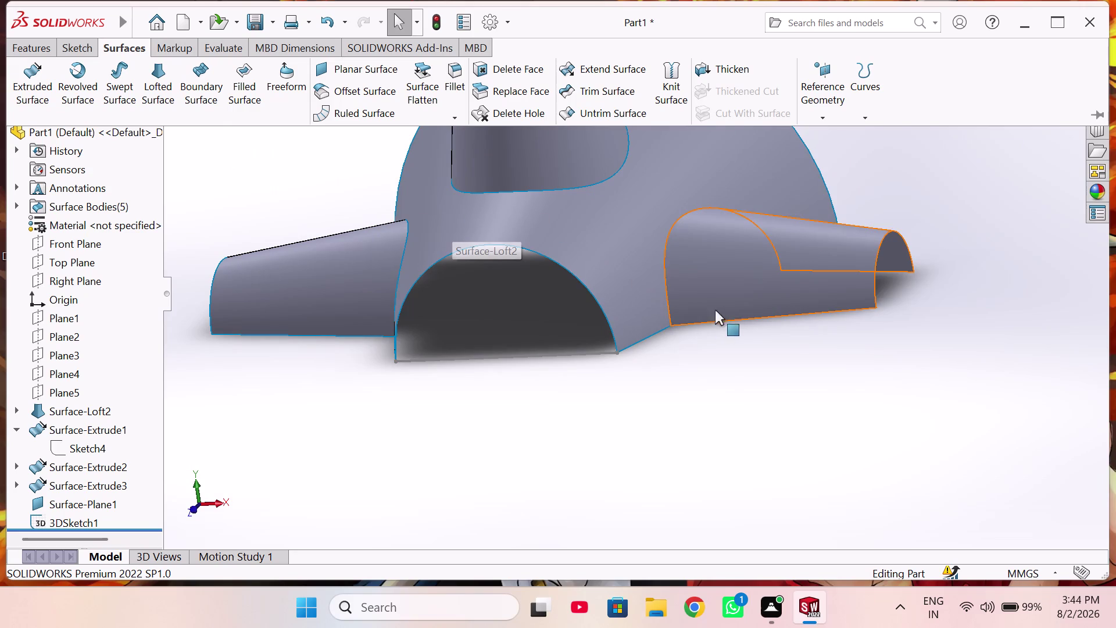
Edit the existing 3D sketch and delete the line across the arch bottom.
click(564, 410)
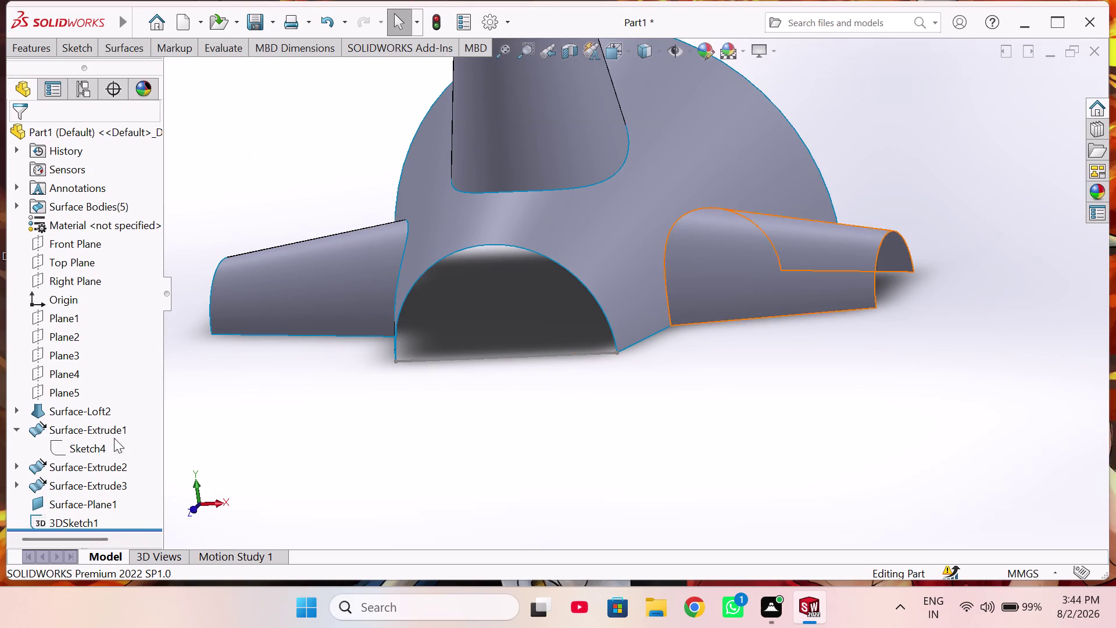
scroll(down, 3)
scroll(up, 3)
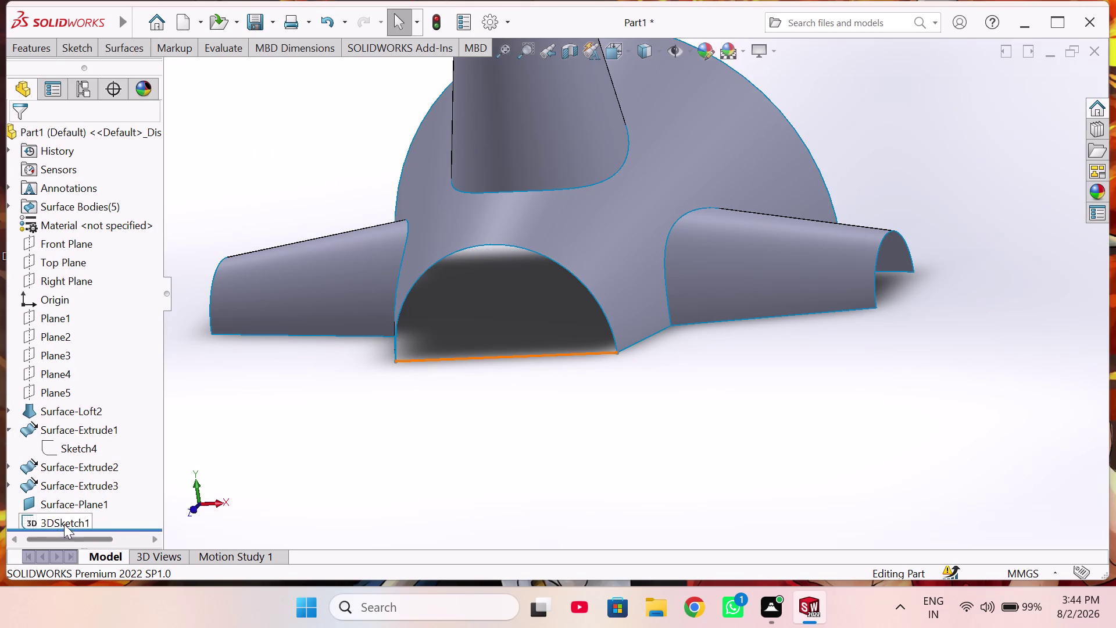
click(50, 517)
click(67, 476)
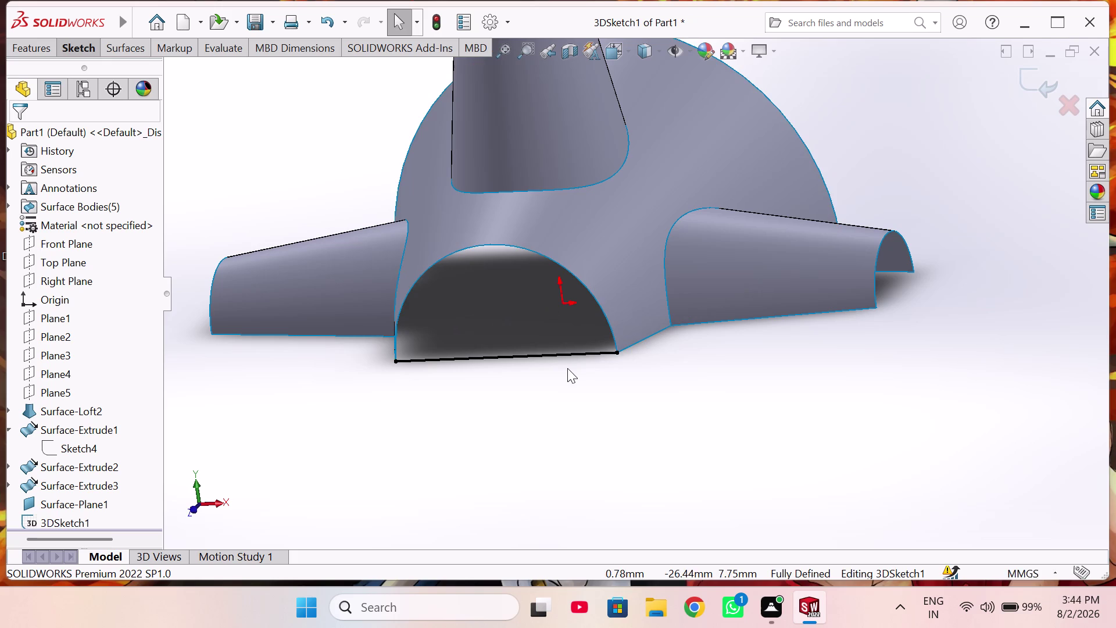
right_click(584, 356)
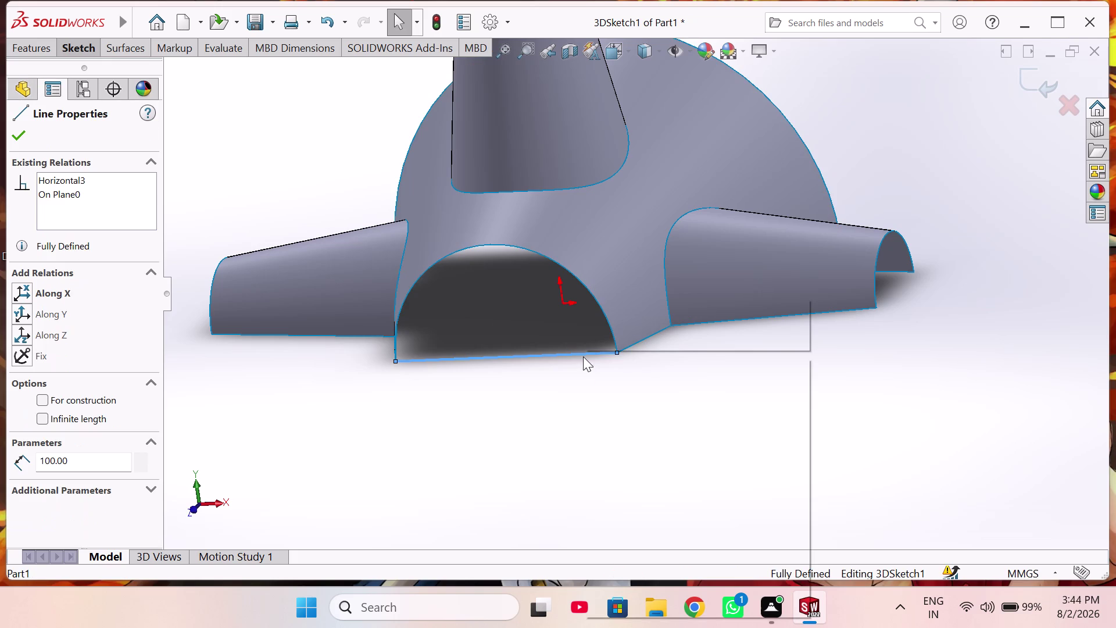
click(598, 539)
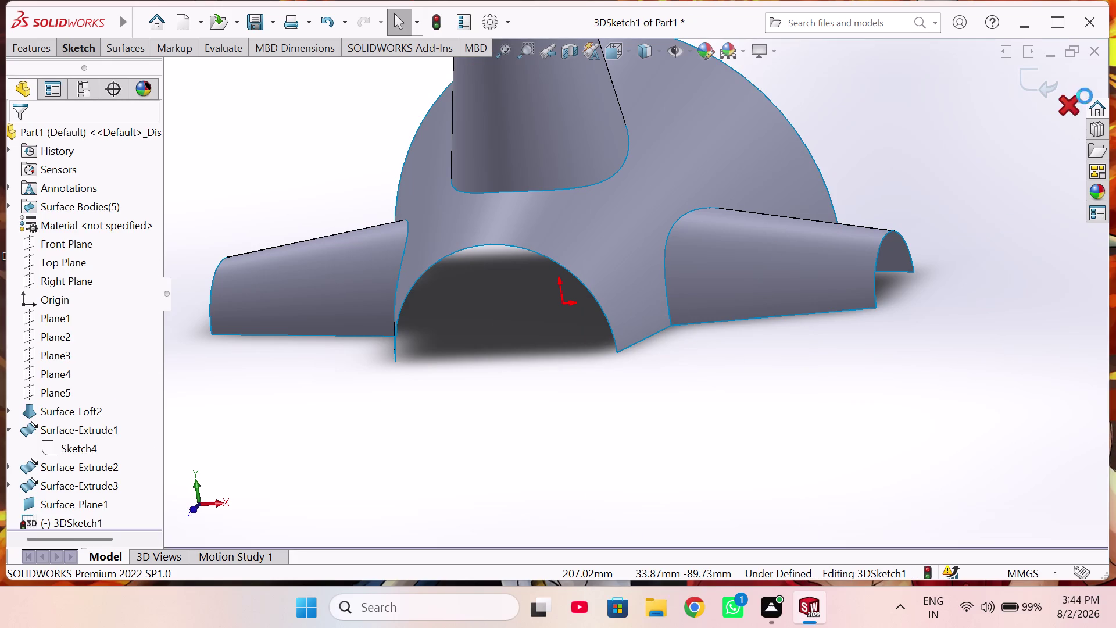
Exit the 3D sketch, leaving five surface bodies in the part.
click(72, 53)
click(39, 119)
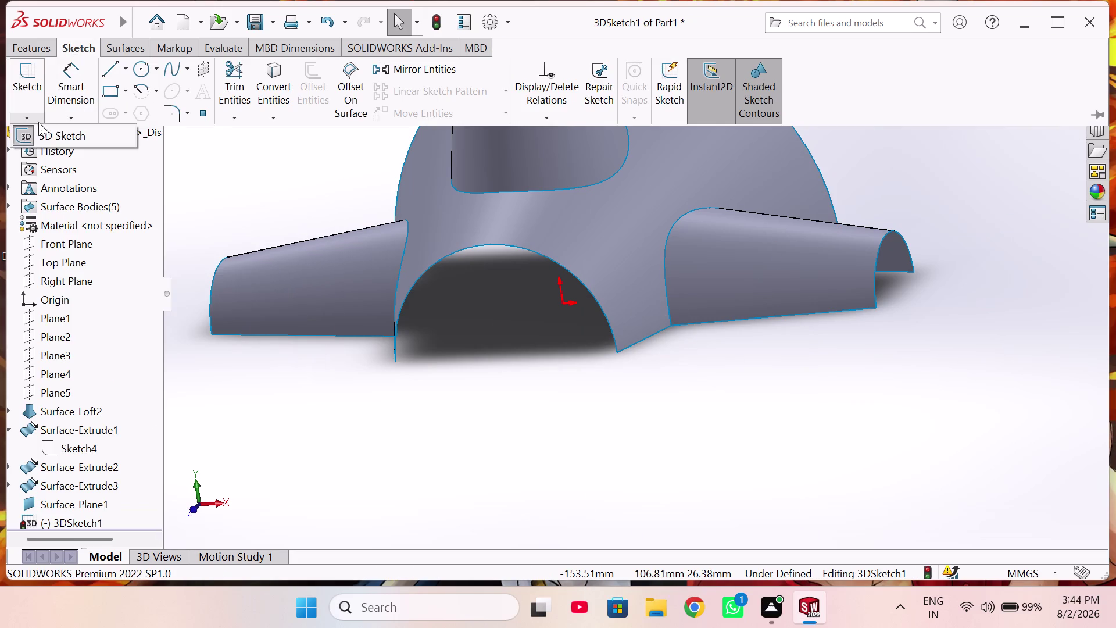
click(42, 134)
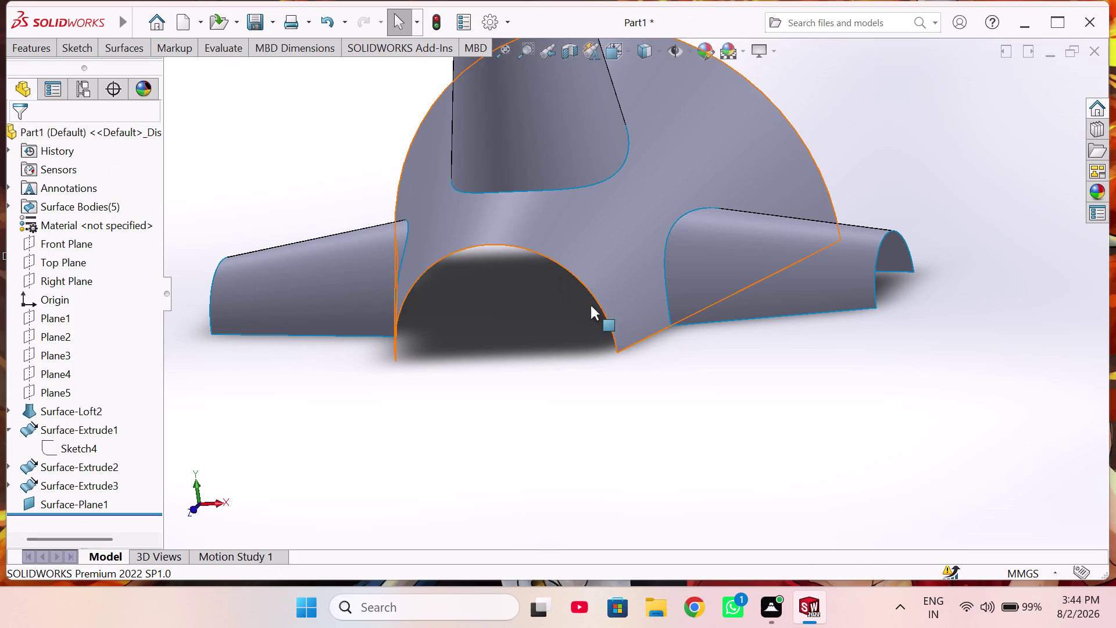
scroll(up, 3)
scroll(down, 3)
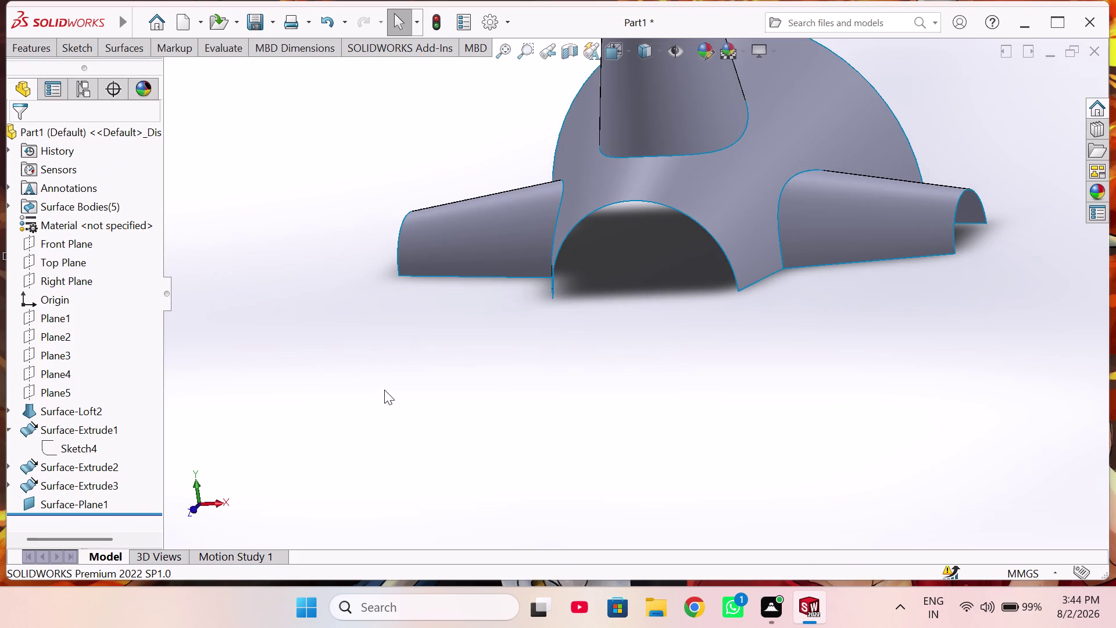
scroll(down, 3)
Start a sketch on Plane2, turning the view toward the arch opening.
click(624, 317)
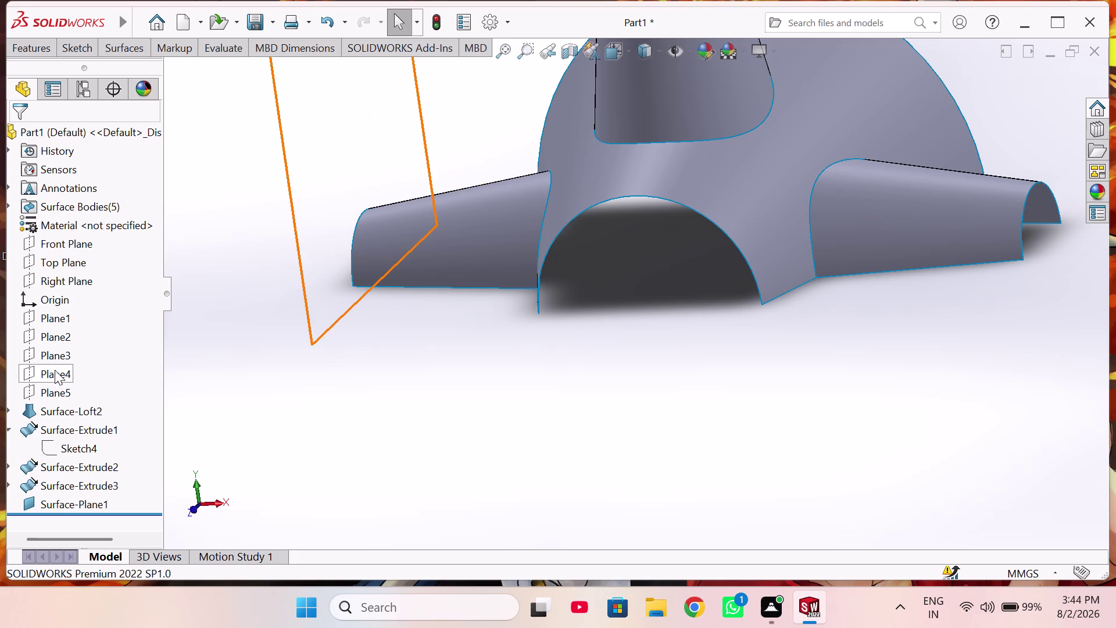
click(56, 334)
click(68, 313)
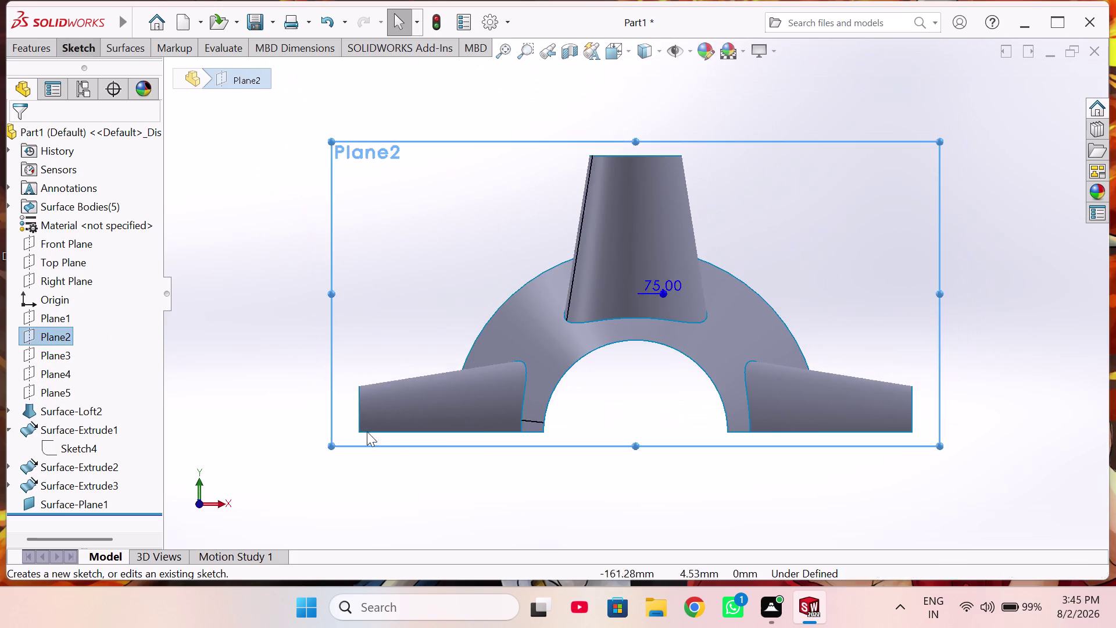
scroll(down, 3)
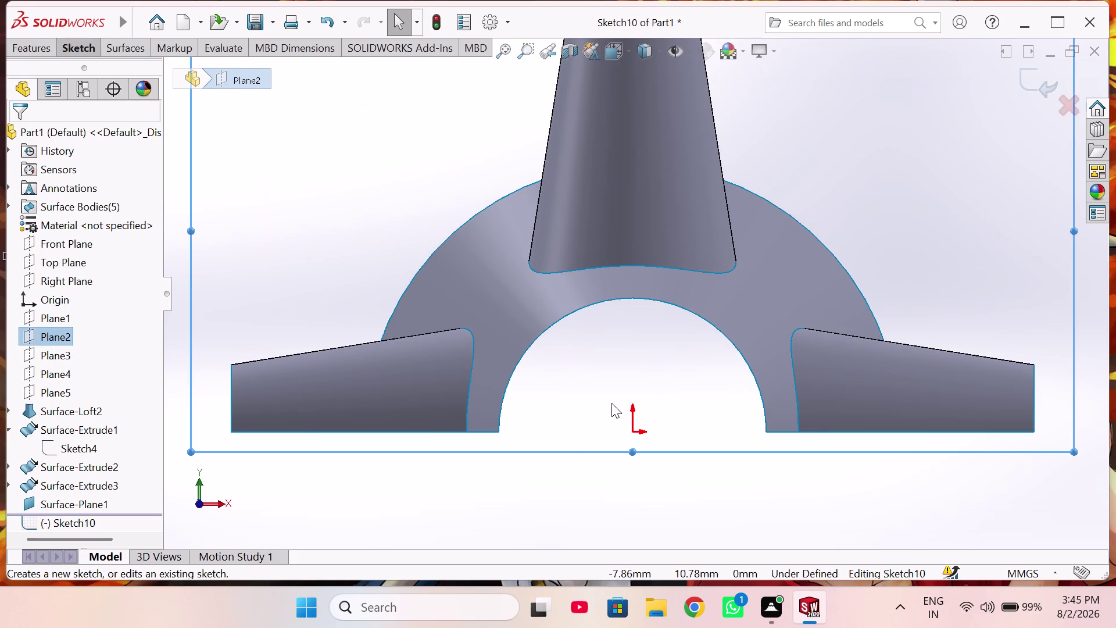
middle_drag(610, 403, 585, 409)
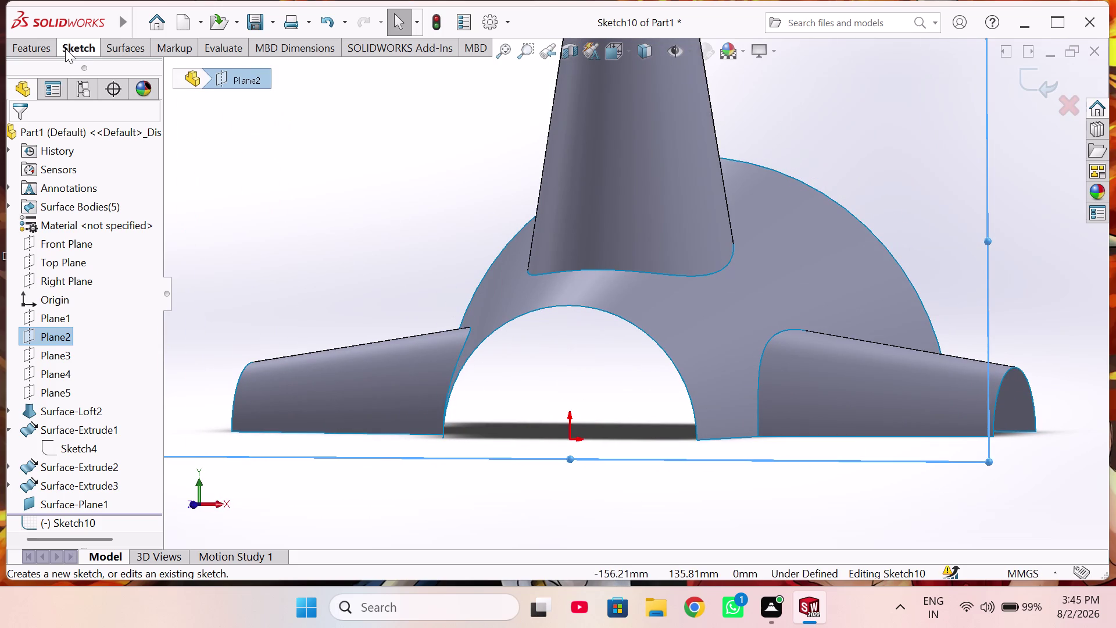
Draw a horizontal 100 mm line from the left arch foot to the right one.
click(65, 48)
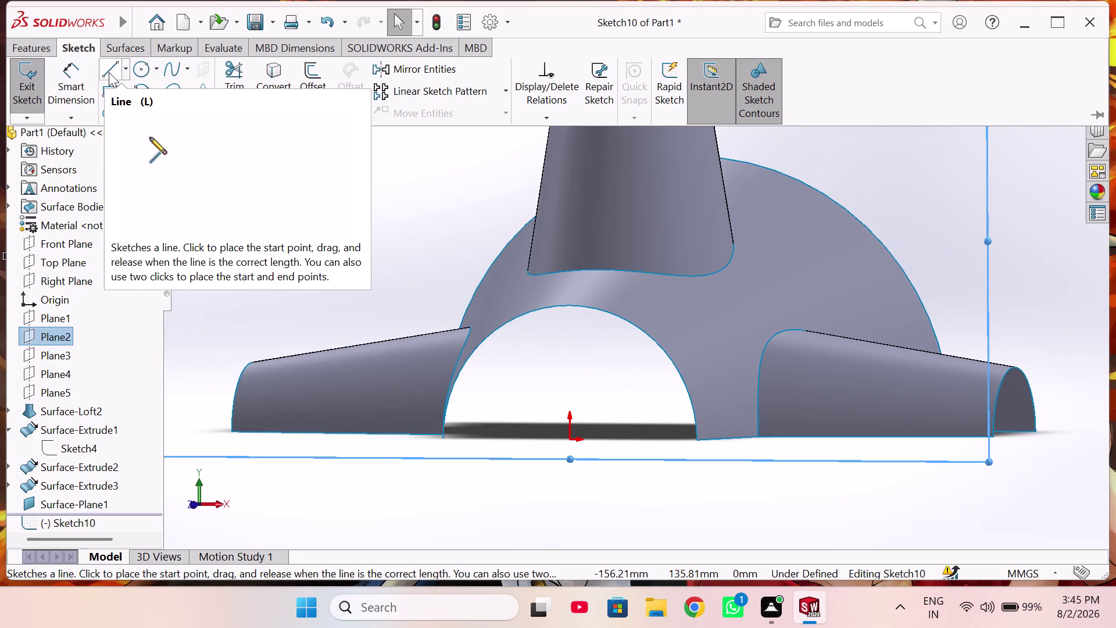
click(109, 72)
scroll(down, 3)
scroll(down, 3)
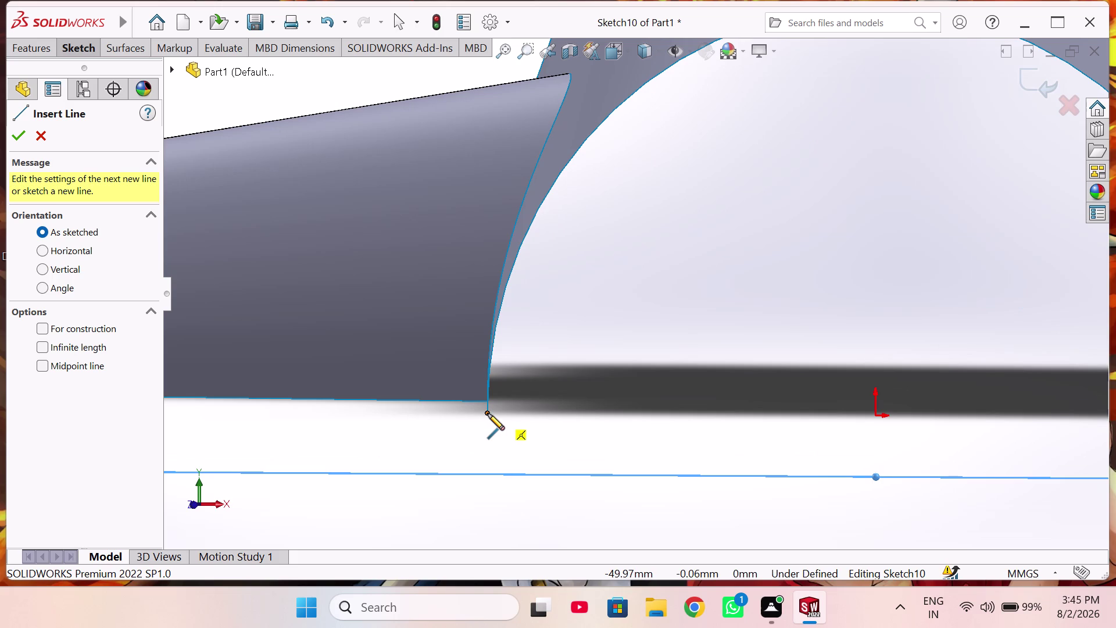
click(488, 414)
scroll(up, 3)
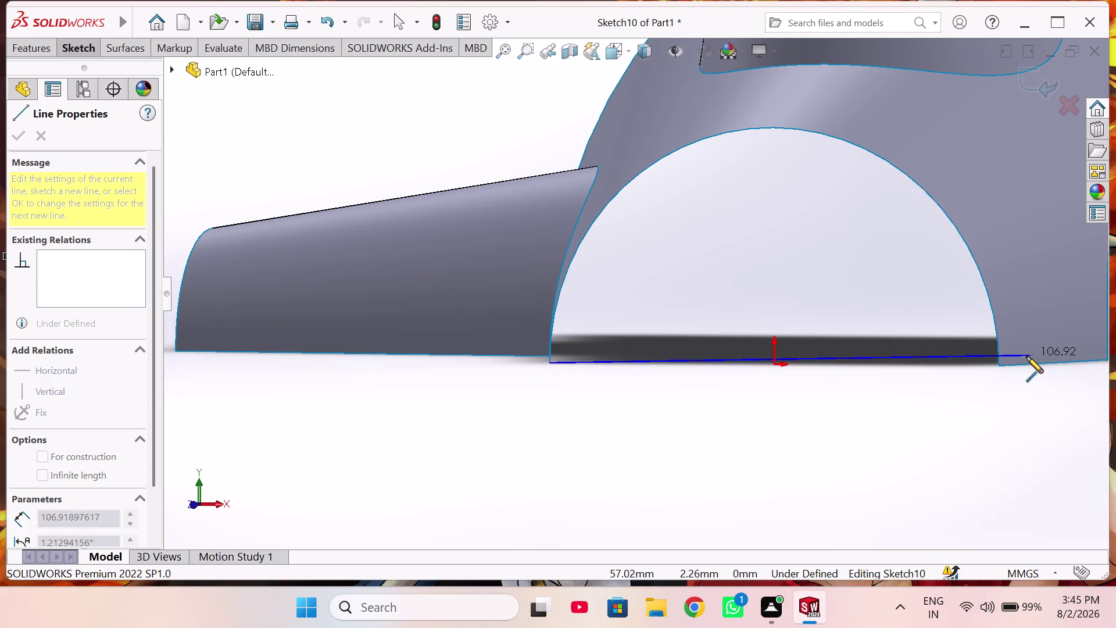
scroll(down, 3)
scroll(down, 3)
scroll(down, 3)
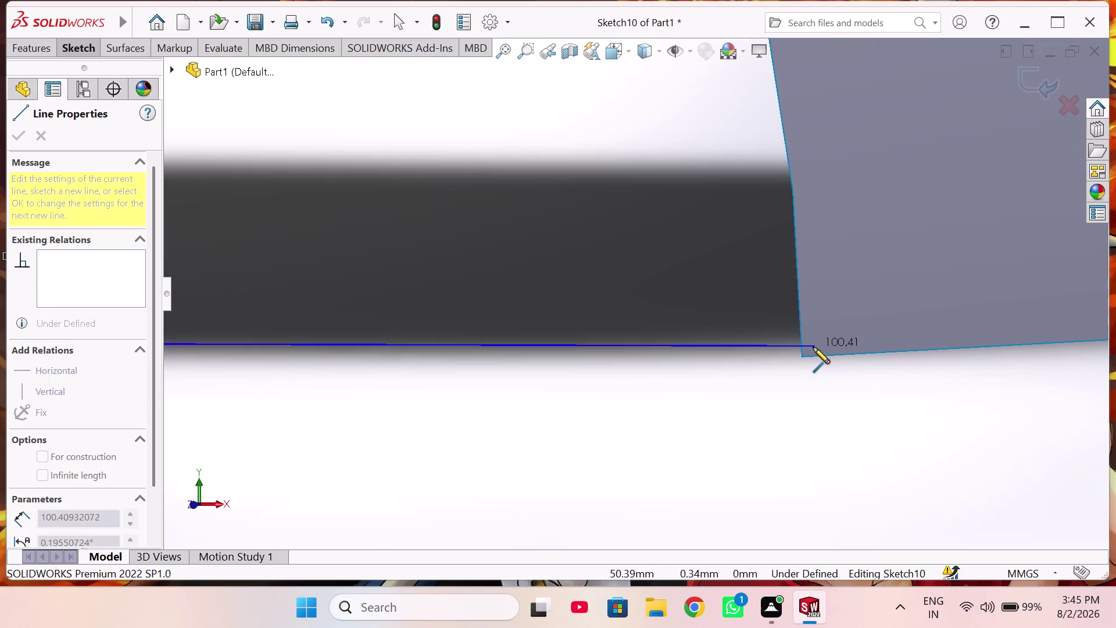
scroll(down, 3)
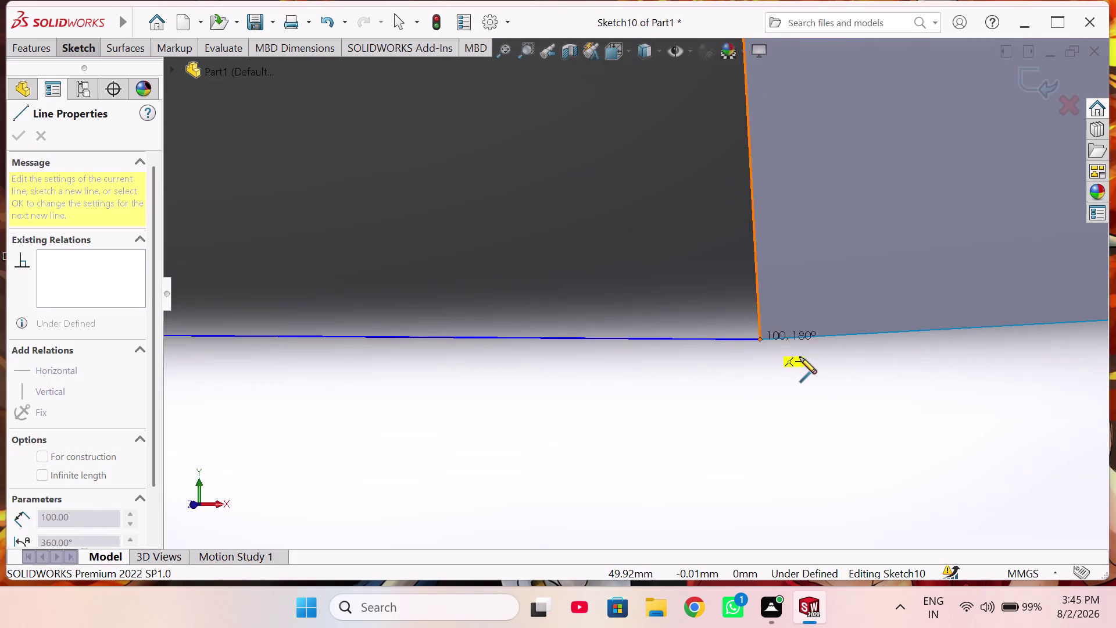
click(761, 340)
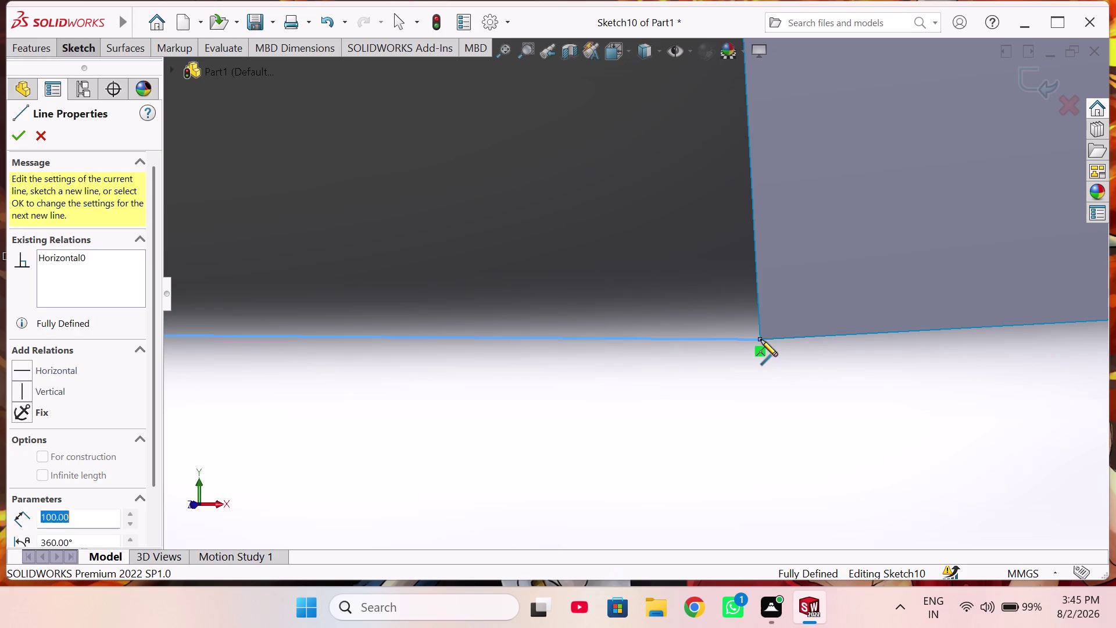
right_click(743, 389)
click(761, 400)
Exit Sketch10, keeping the fully defined 100 mm line.
scroll(up, 3)
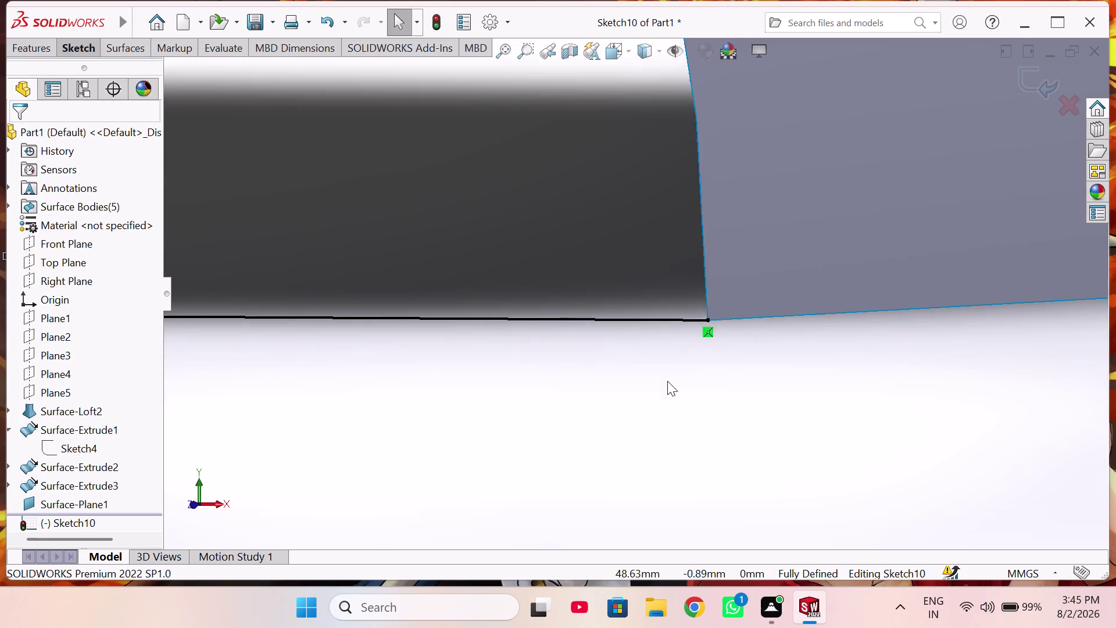
scroll(up, 3)
scroll(down, 3)
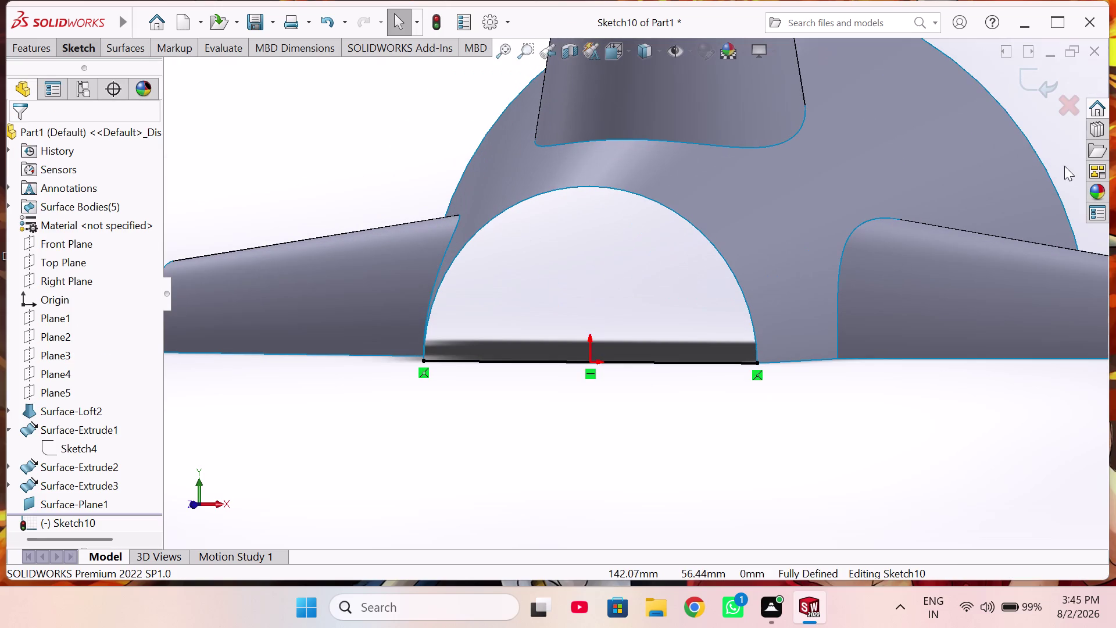
click(1033, 82)
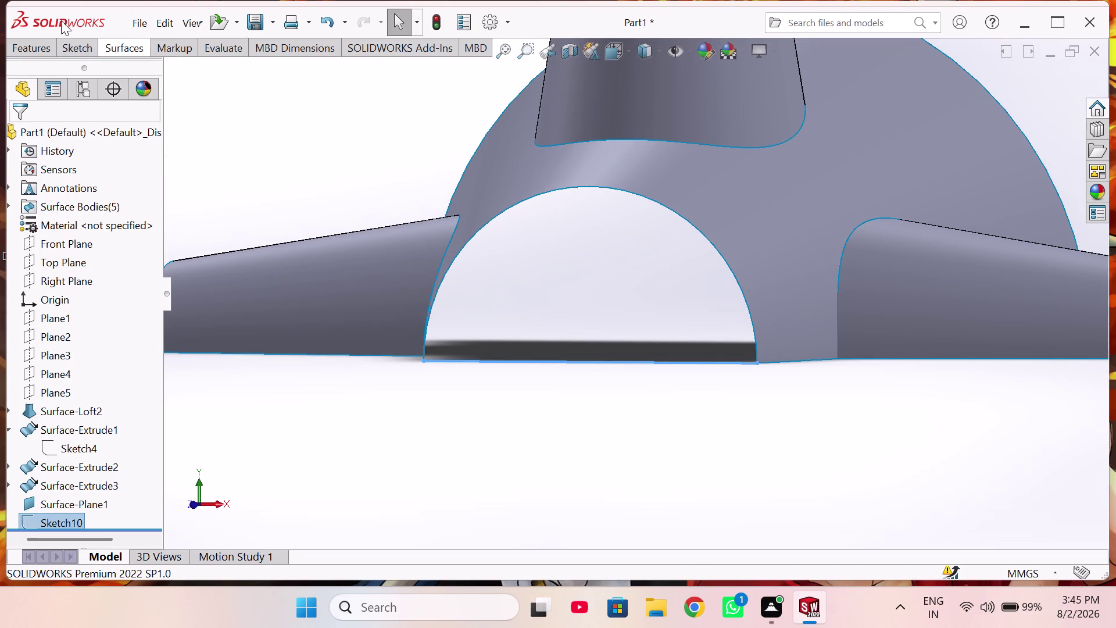
click(104, 45)
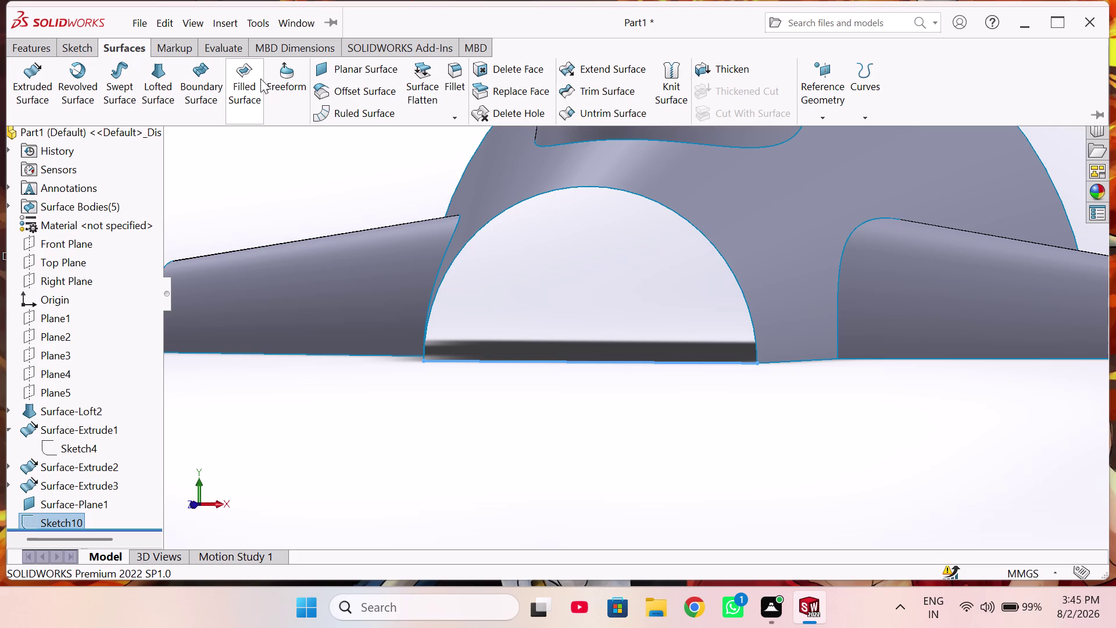
click(373, 74)
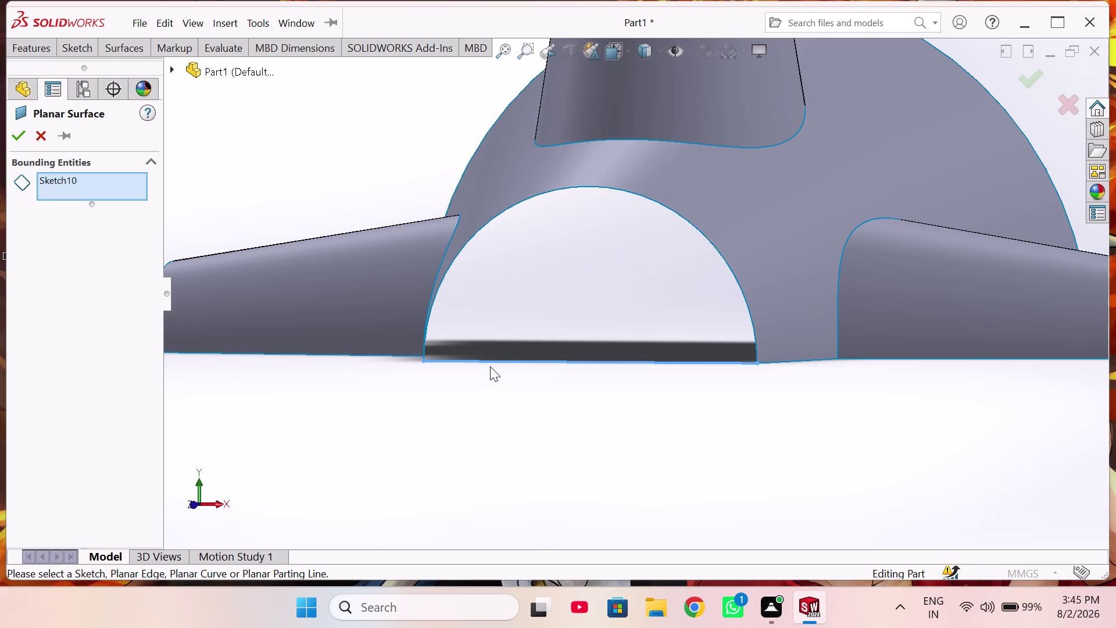
click(434, 300)
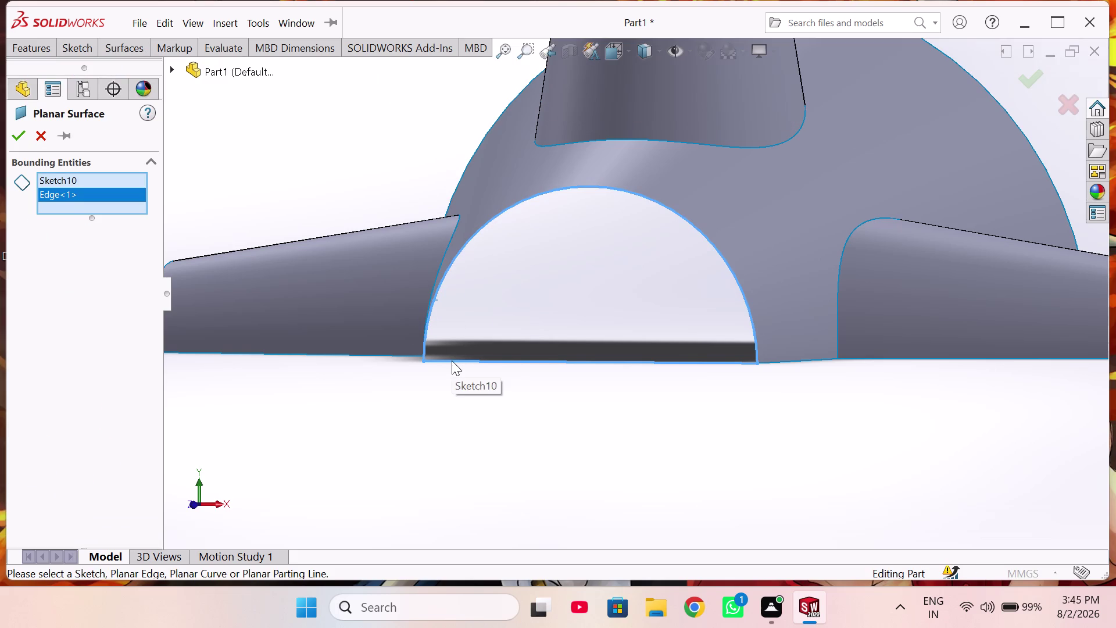
scroll(up, 3)
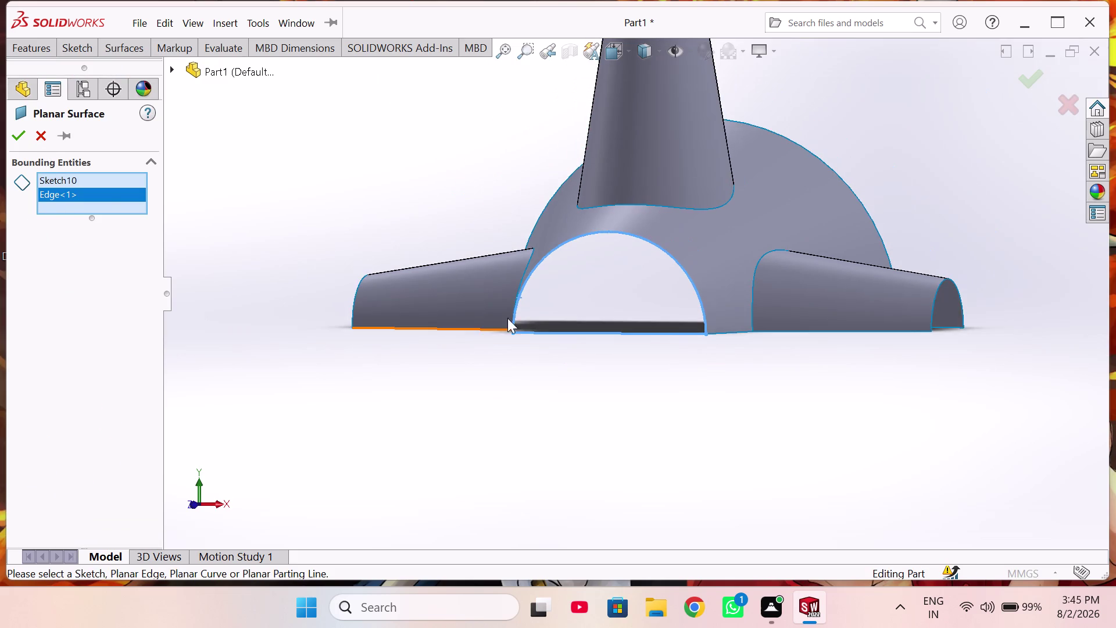
middle_drag(526, 317, 527, 355)
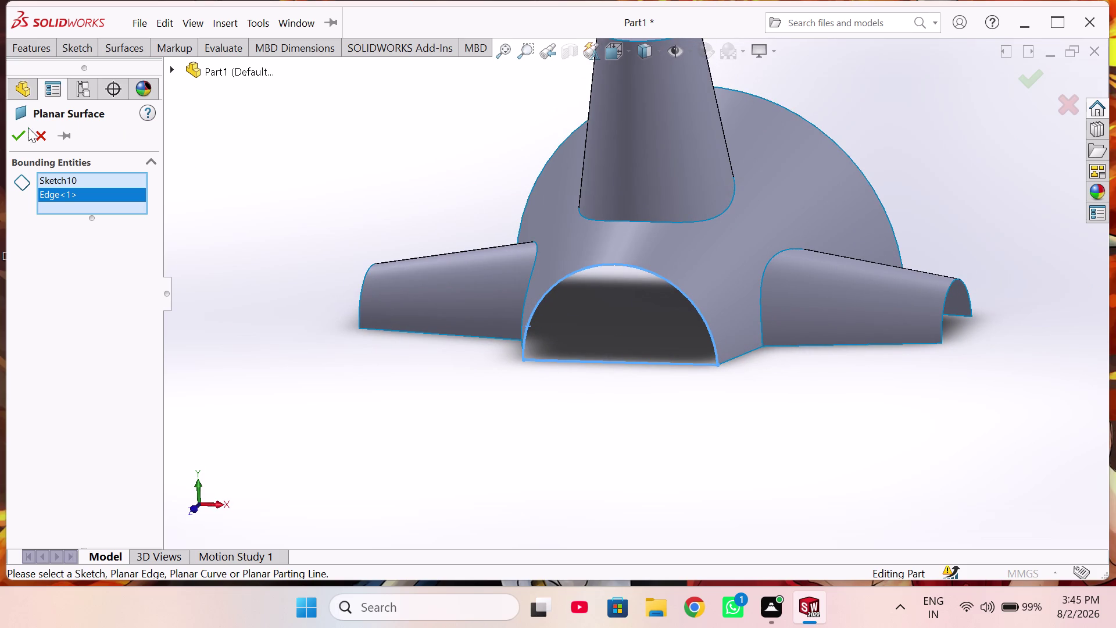
click(22, 132)
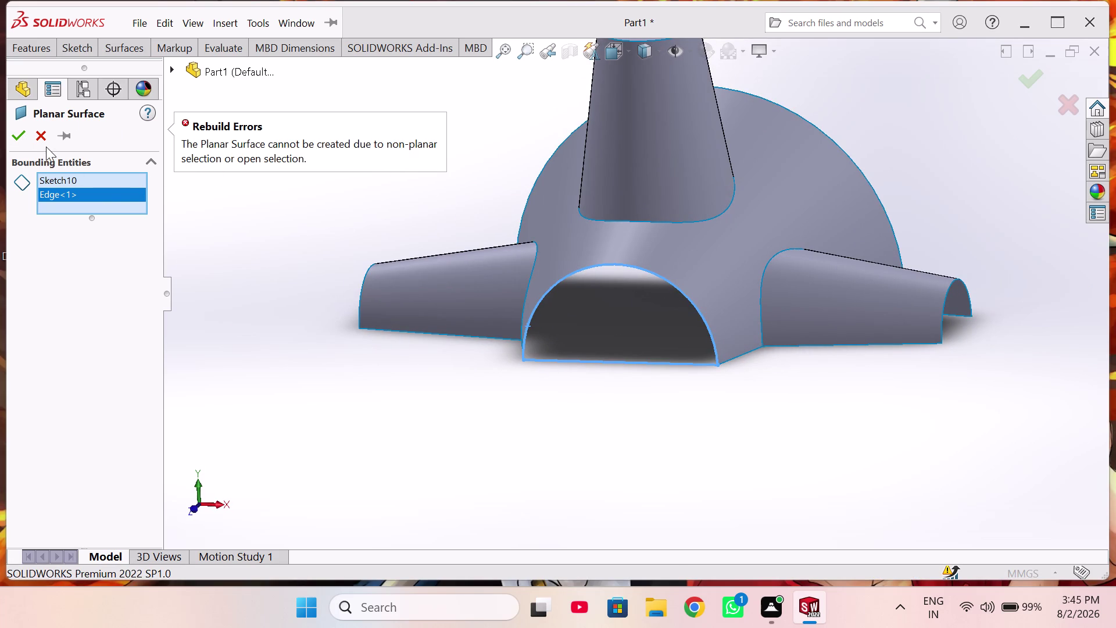
click(34, 130)
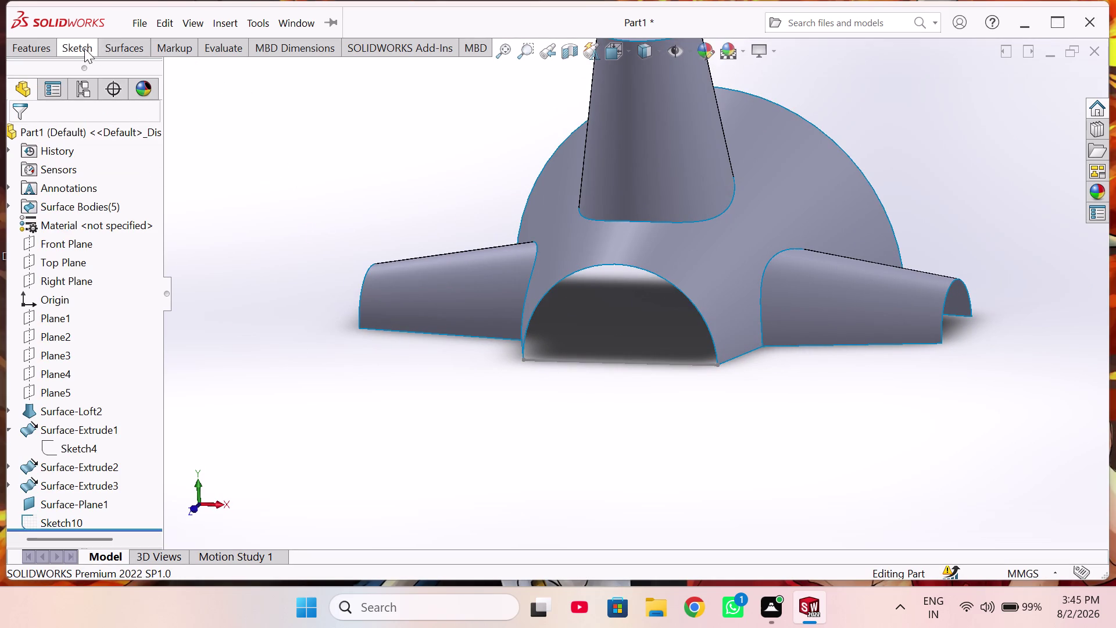
click(116, 54)
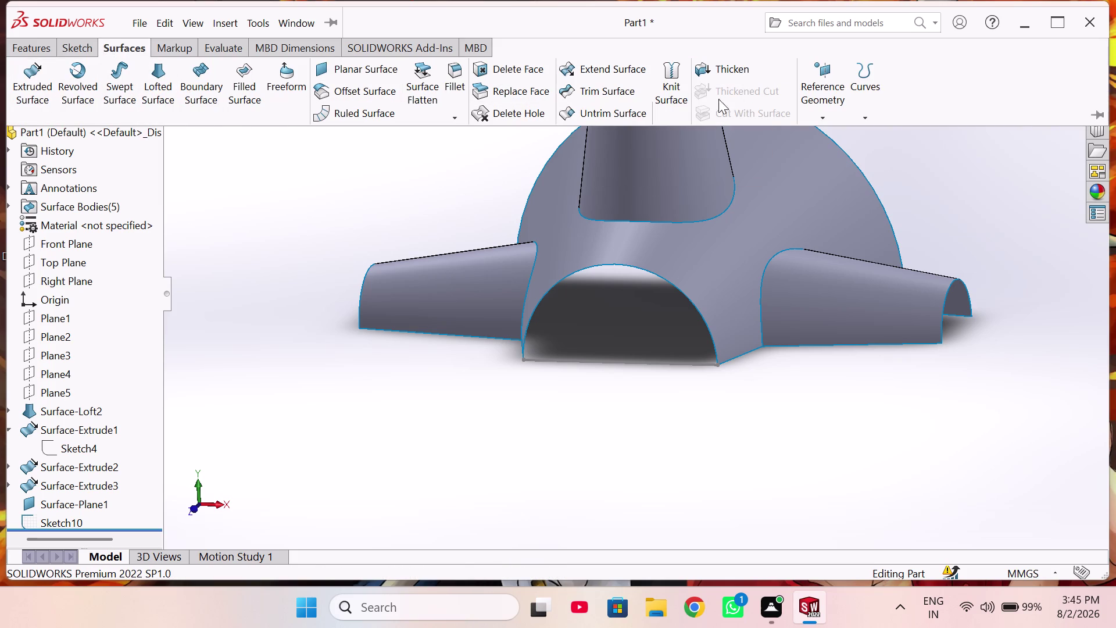
click(670, 99)
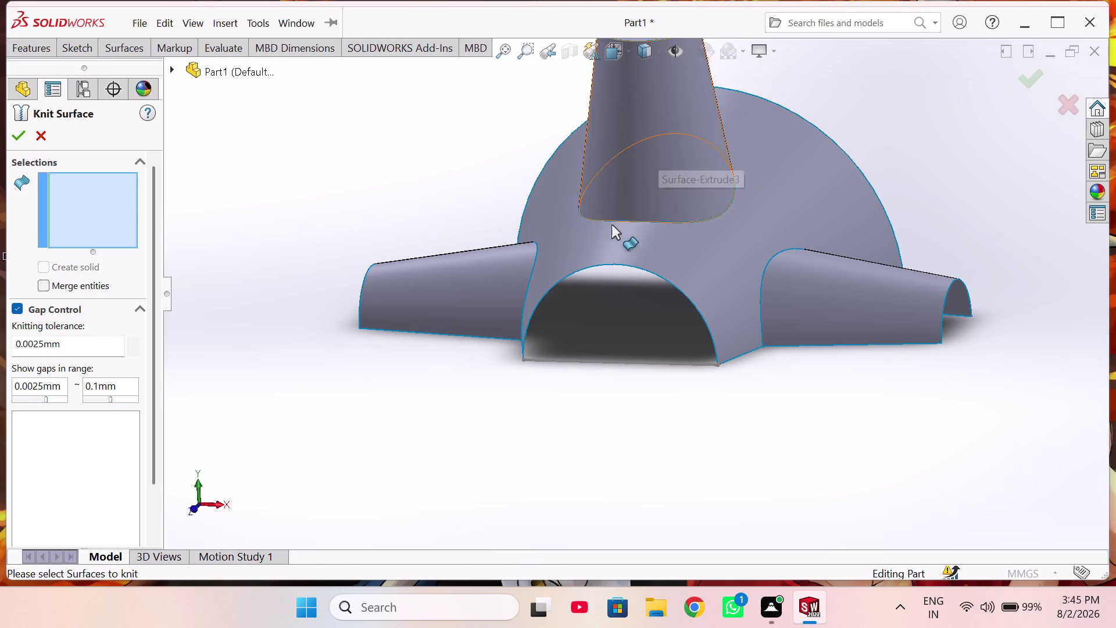
Pick Surface-Loft2 for knitting, then cancel the Knit Surface without adding a feature.
click(531, 313)
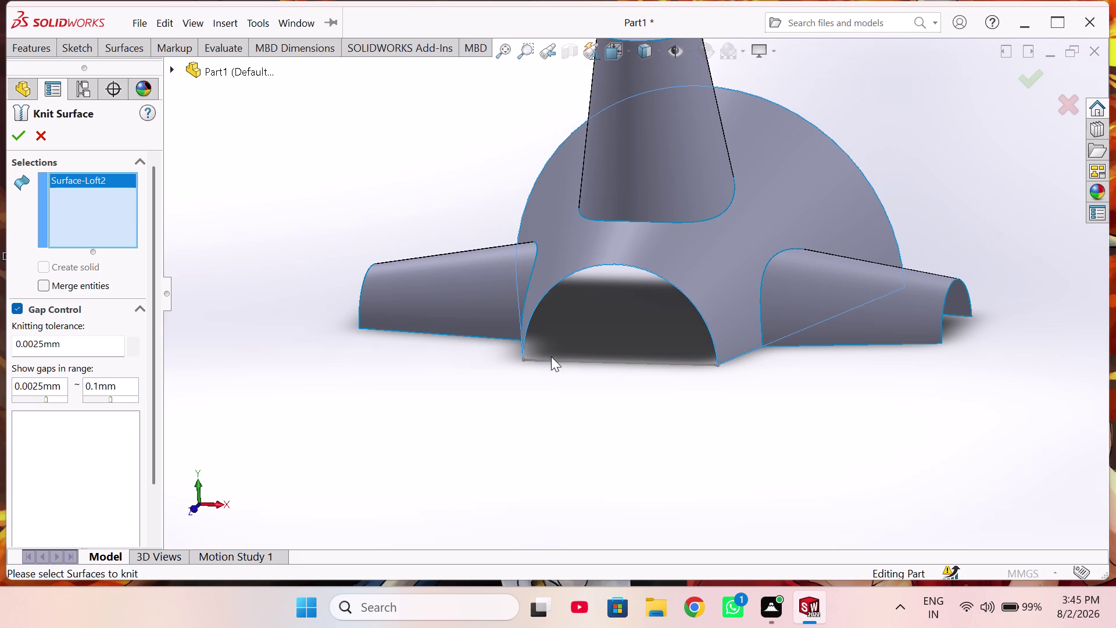
click(552, 358)
scroll(down, 3)
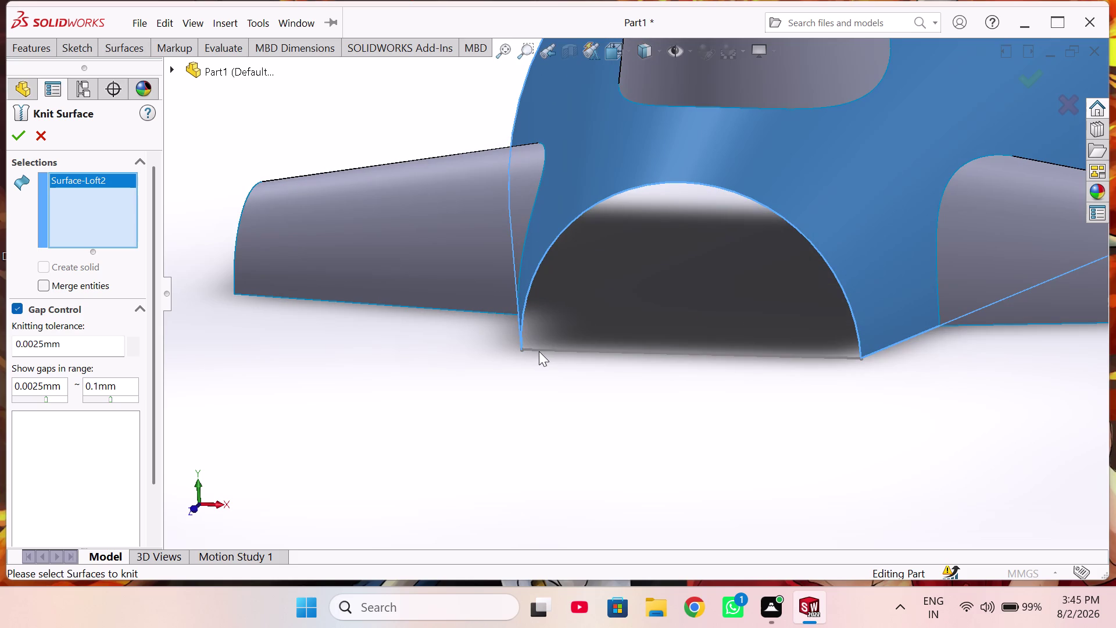
click(539, 351)
click(86, 284)
click(544, 344)
triple_click(532, 351)
click(1074, 107)
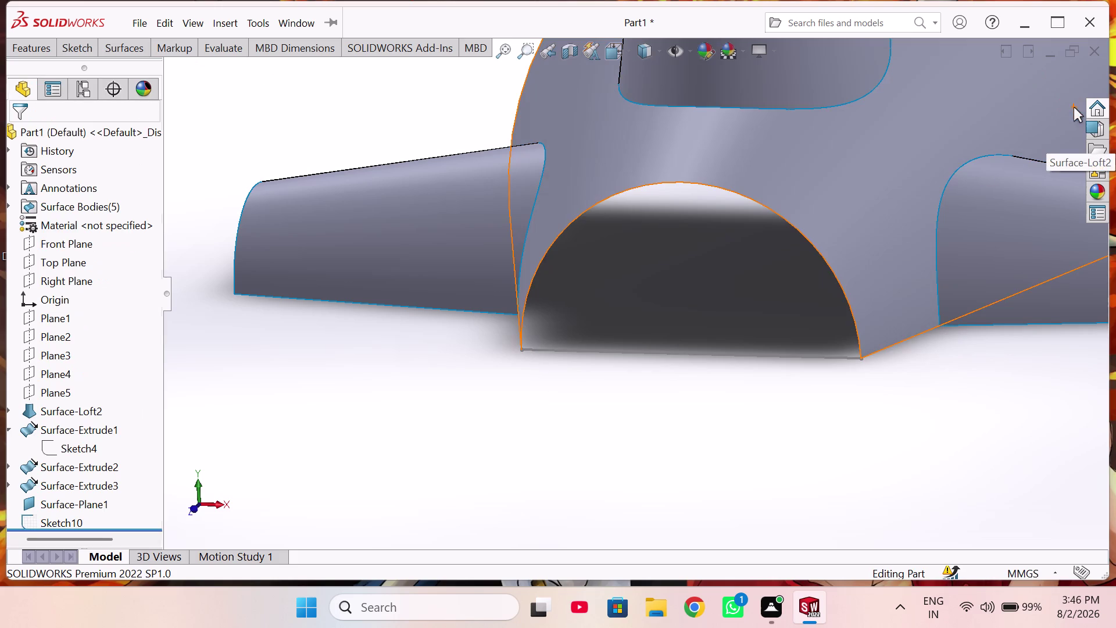
click(110, 43)
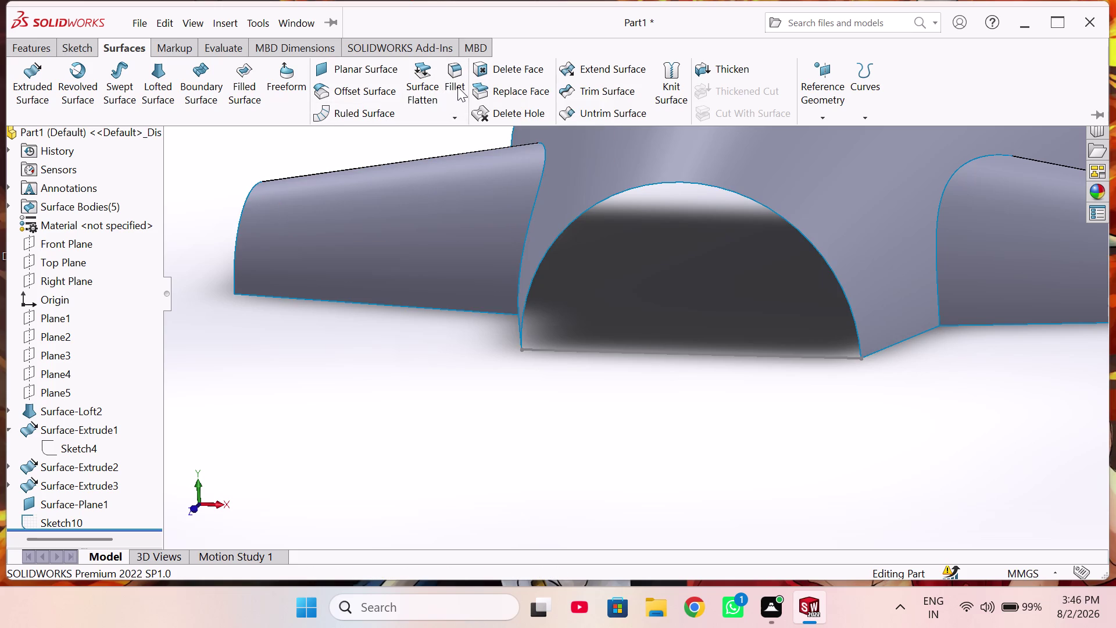
click(375, 68)
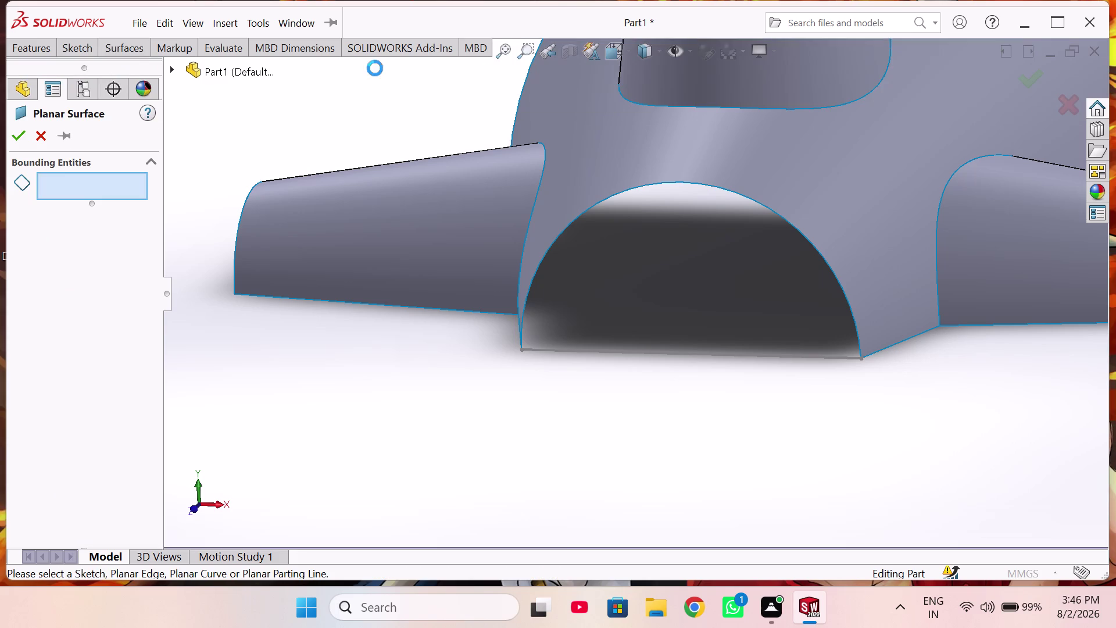
Bound a planar surface by the arch bottom edge and Sketch10; it fails.
click(524, 323)
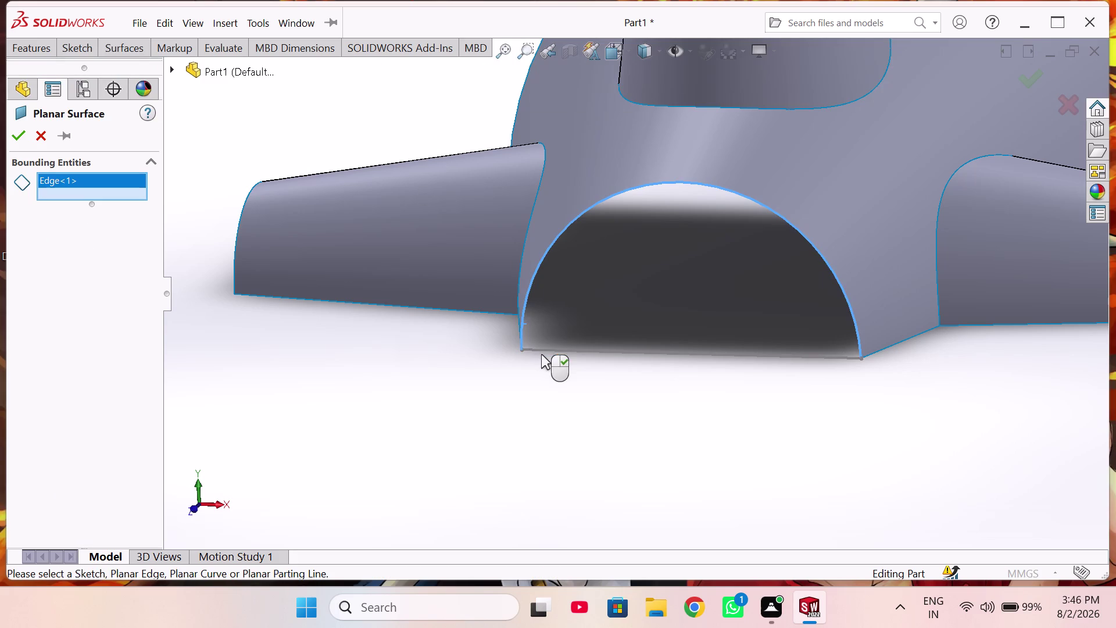
click(541, 351)
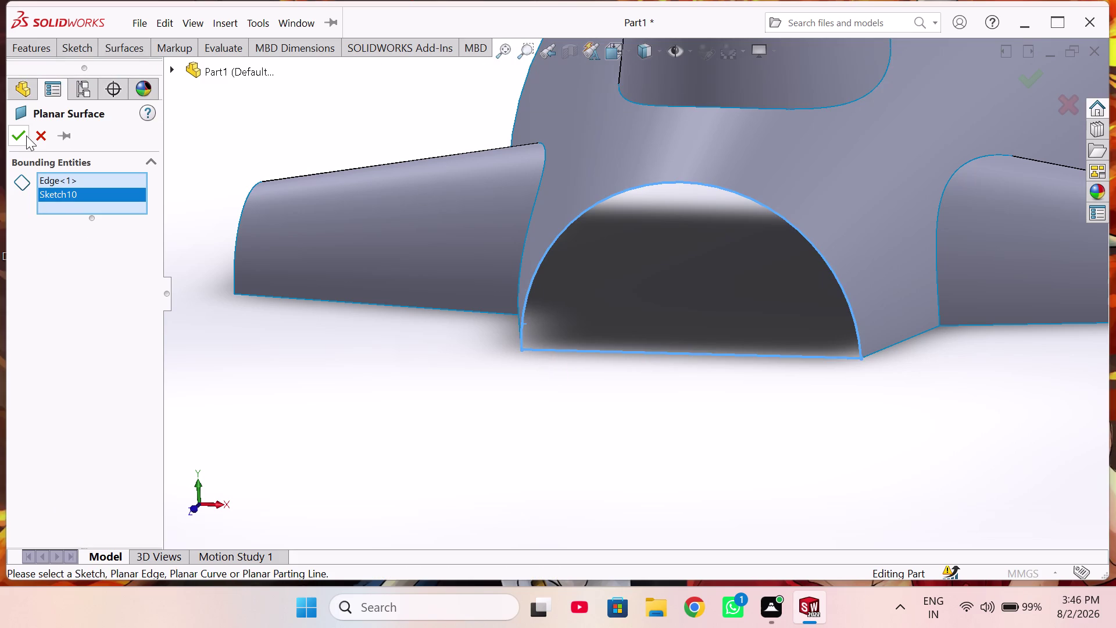
click(24, 136)
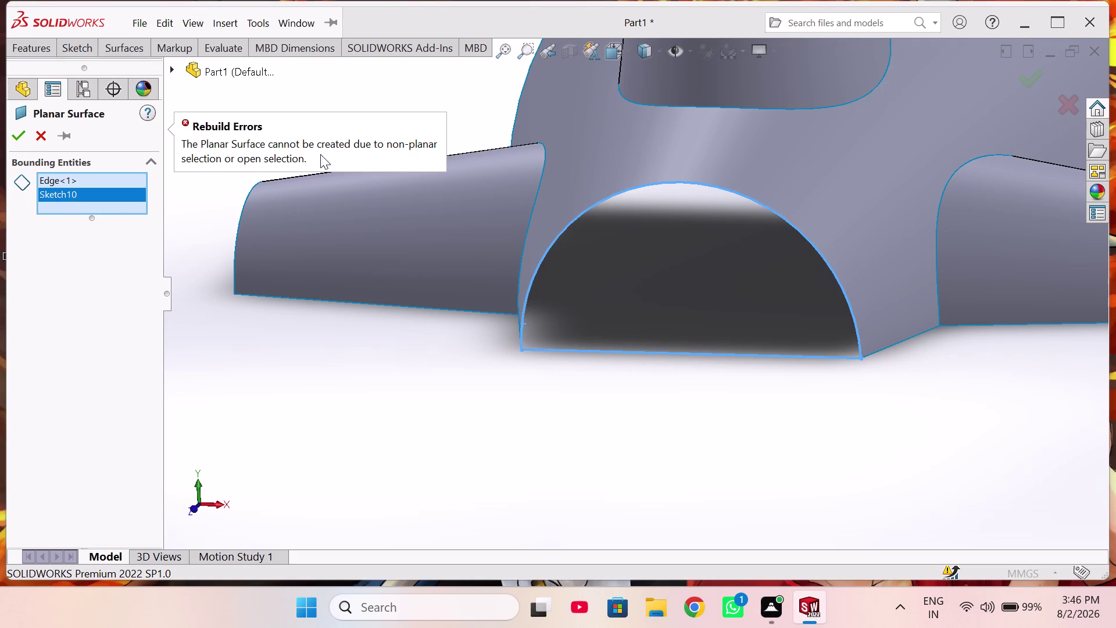
Remove and re-add Sketch10 as a boundary and retry; the non-planar error repeats.
right_click(115, 194)
click(156, 223)
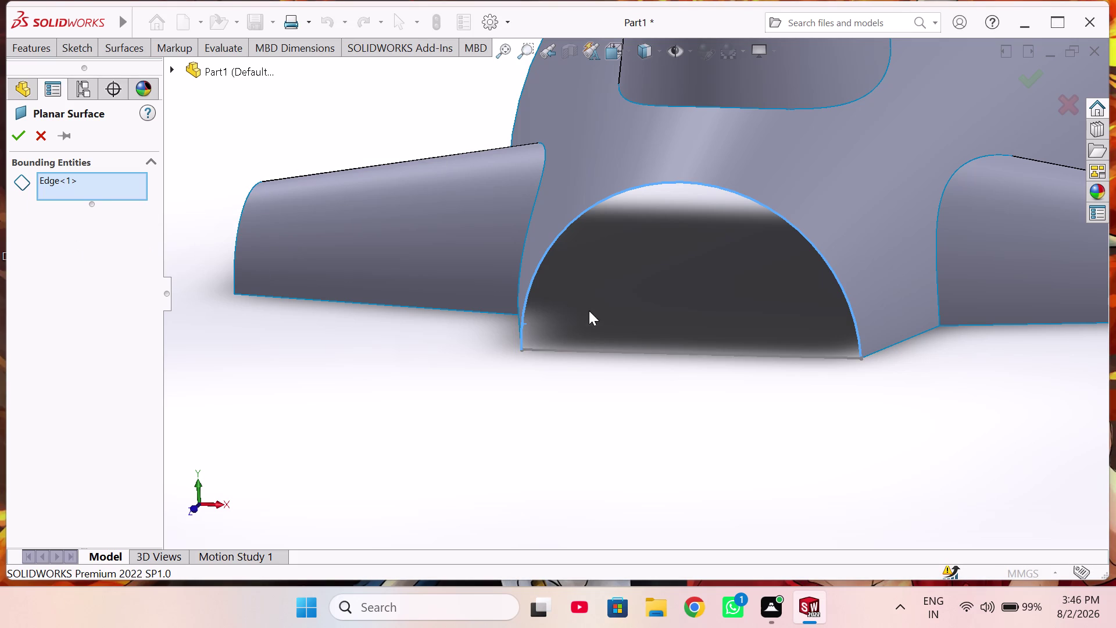
click(549, 350)
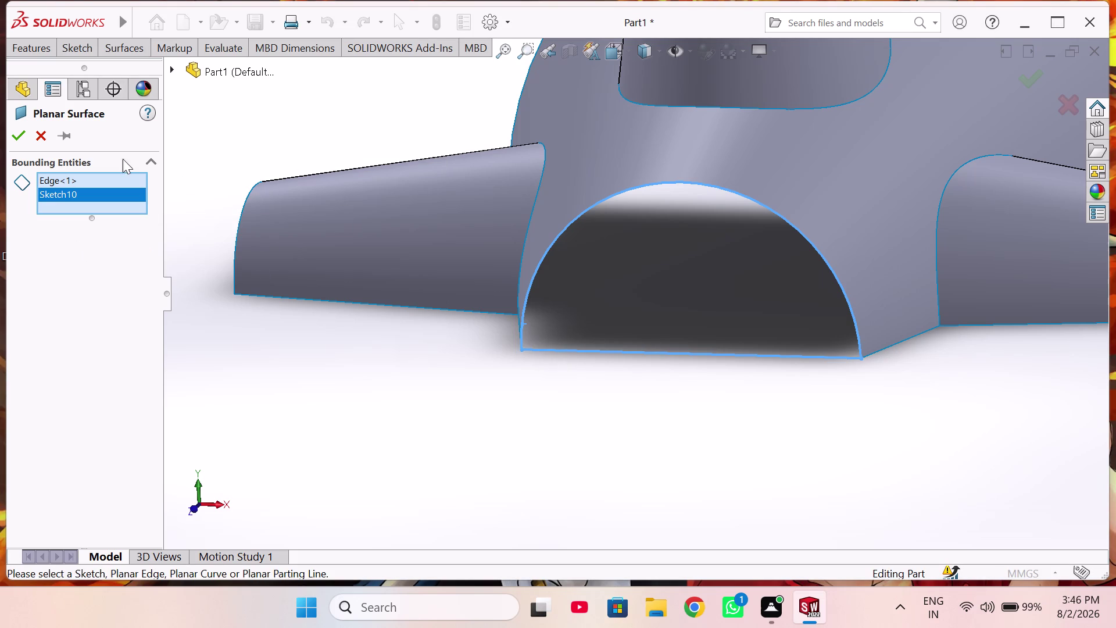
click(14, 136)
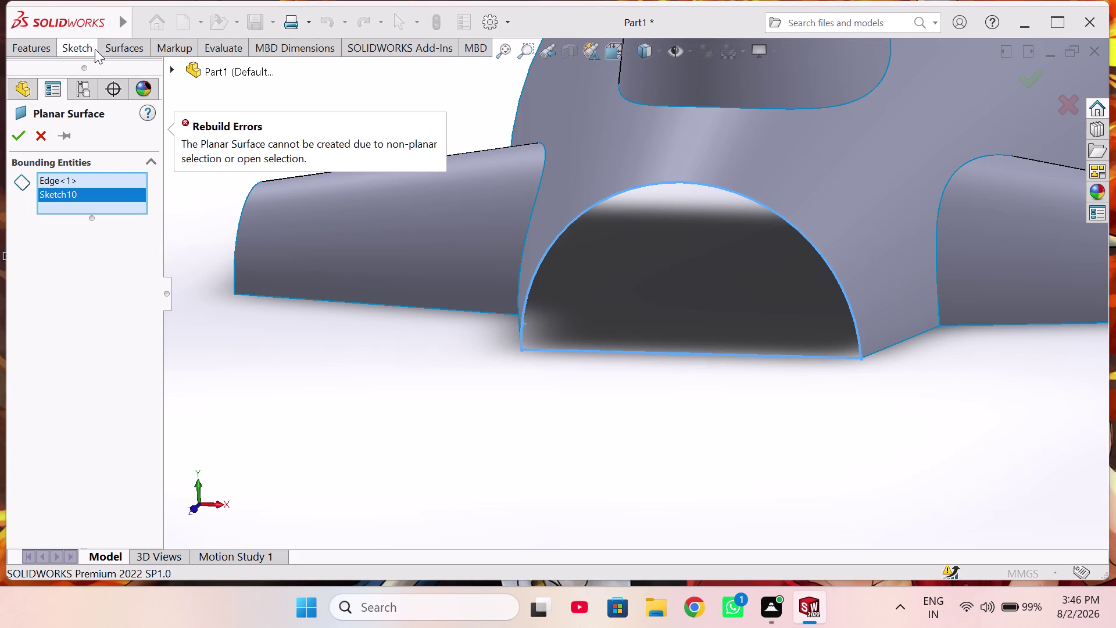
click(110, 47)
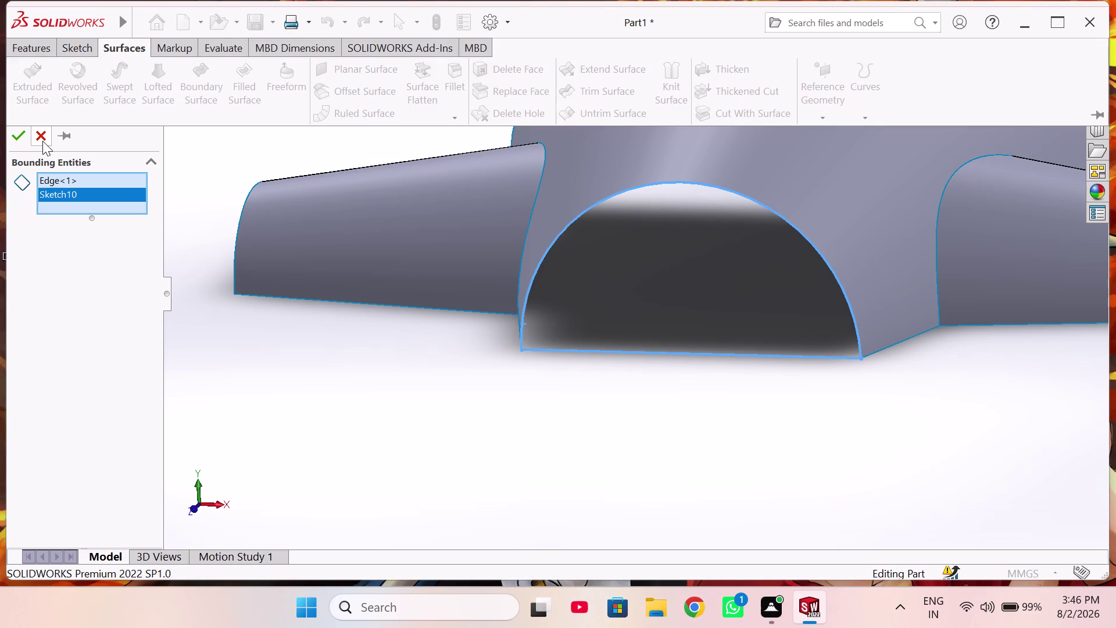
Cancel the failed Planar Surface and begin a new Knit Surface.
click(43, 141)
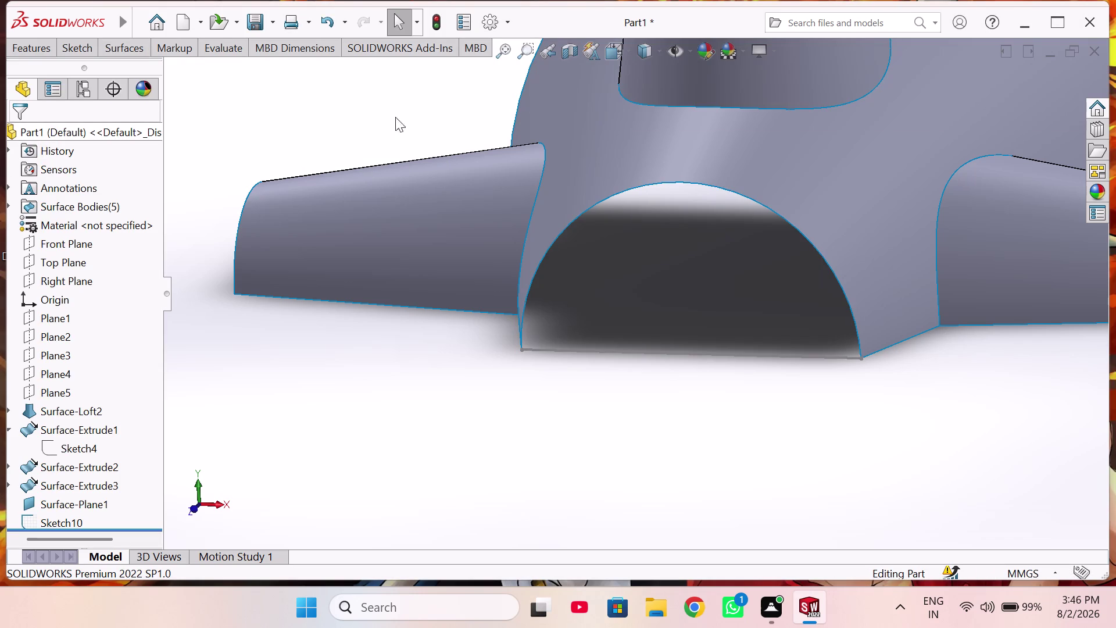
click(111, 51)
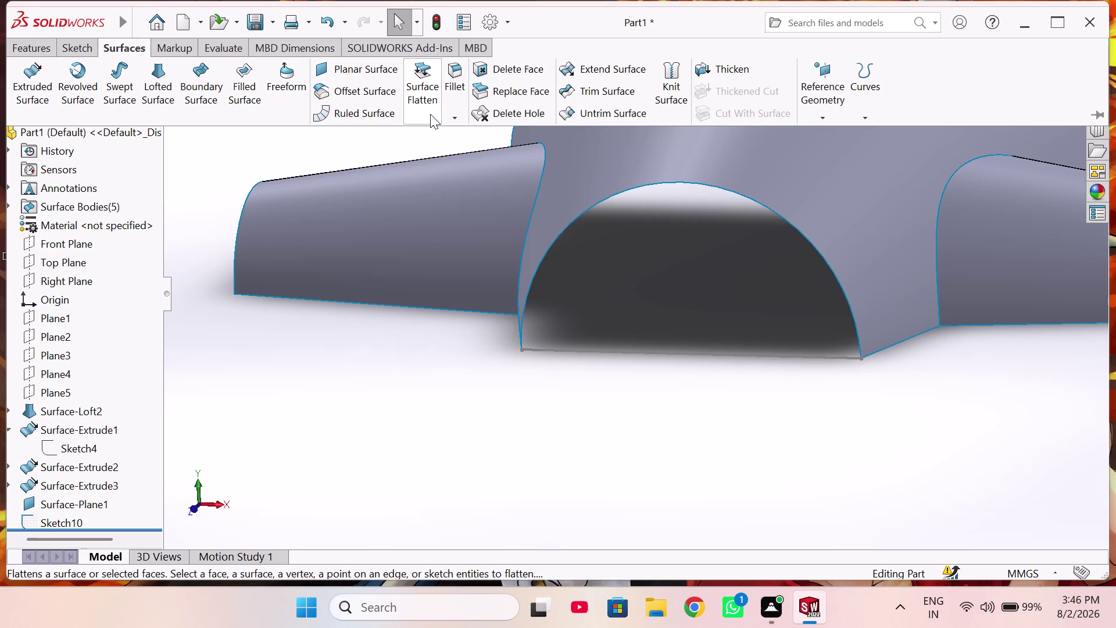
click(674, 91)
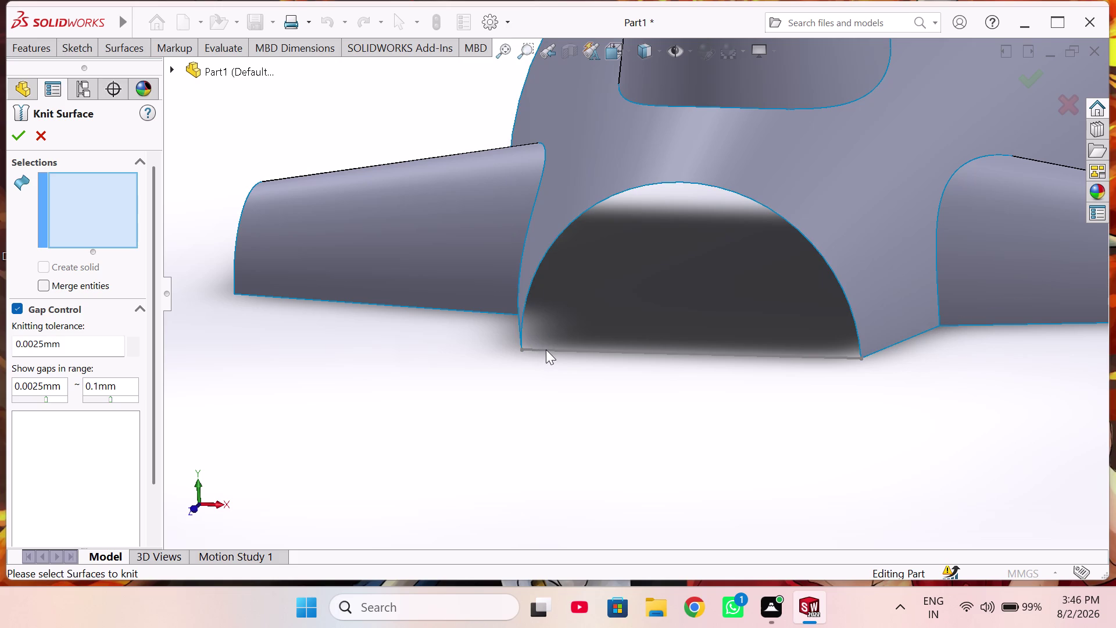
scroll(down, 3)
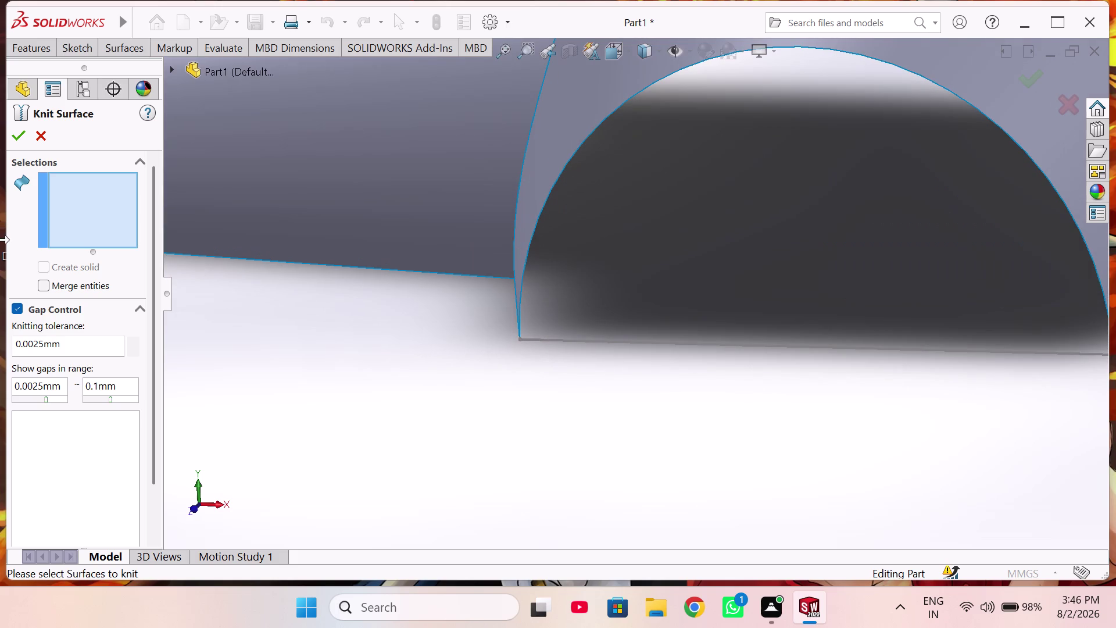
click(45, 288)
click(525, 256)
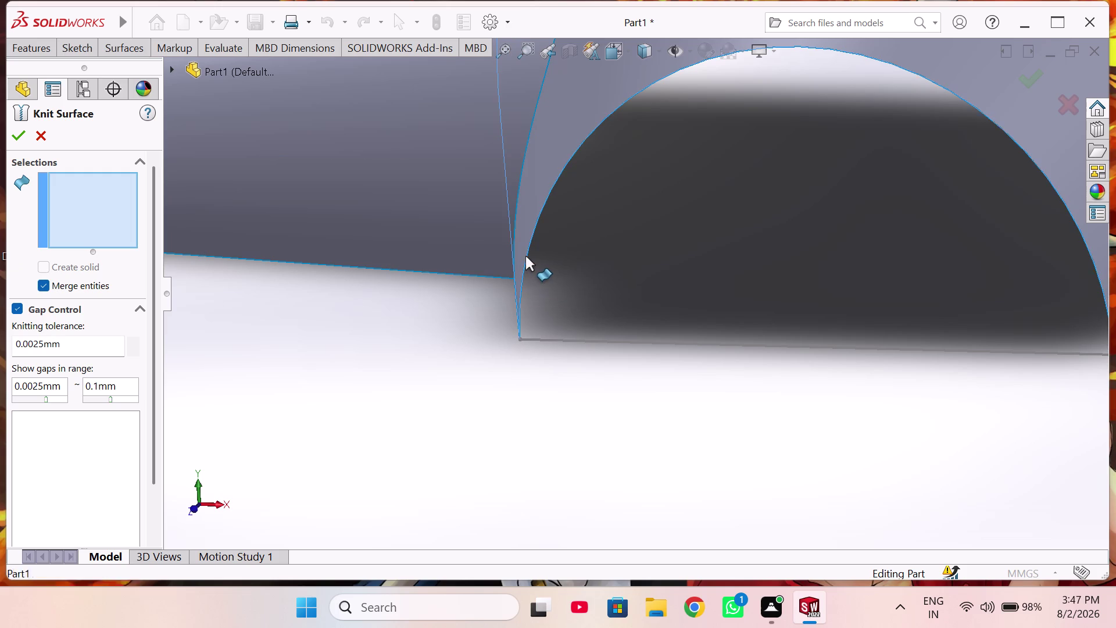
click(533, 334)
click(533, 336)
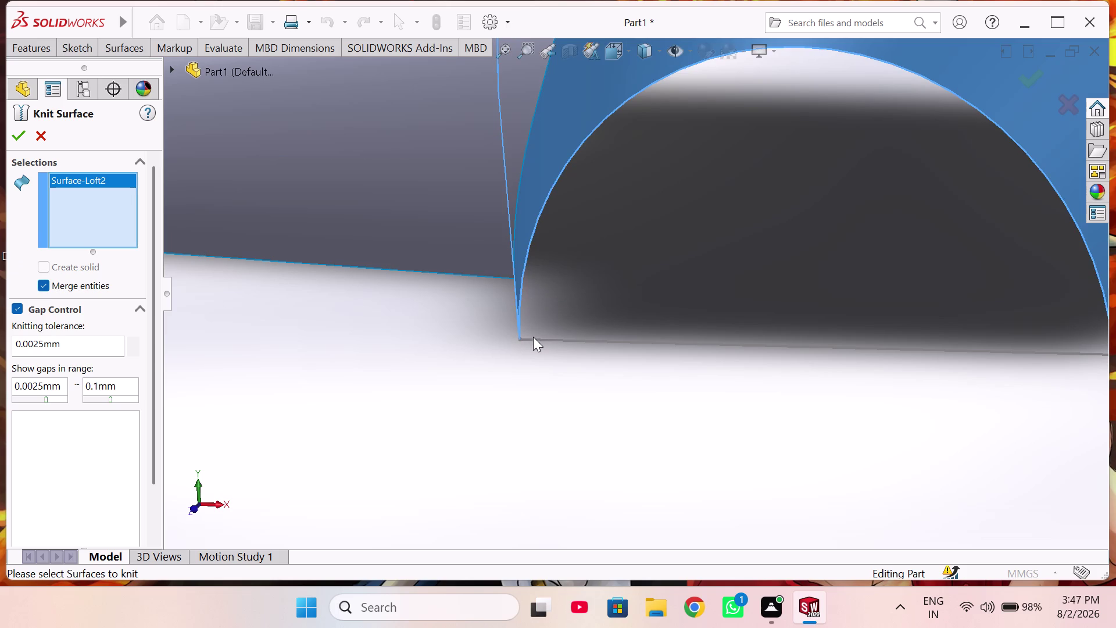
click(533, 337)
click(41, 138)
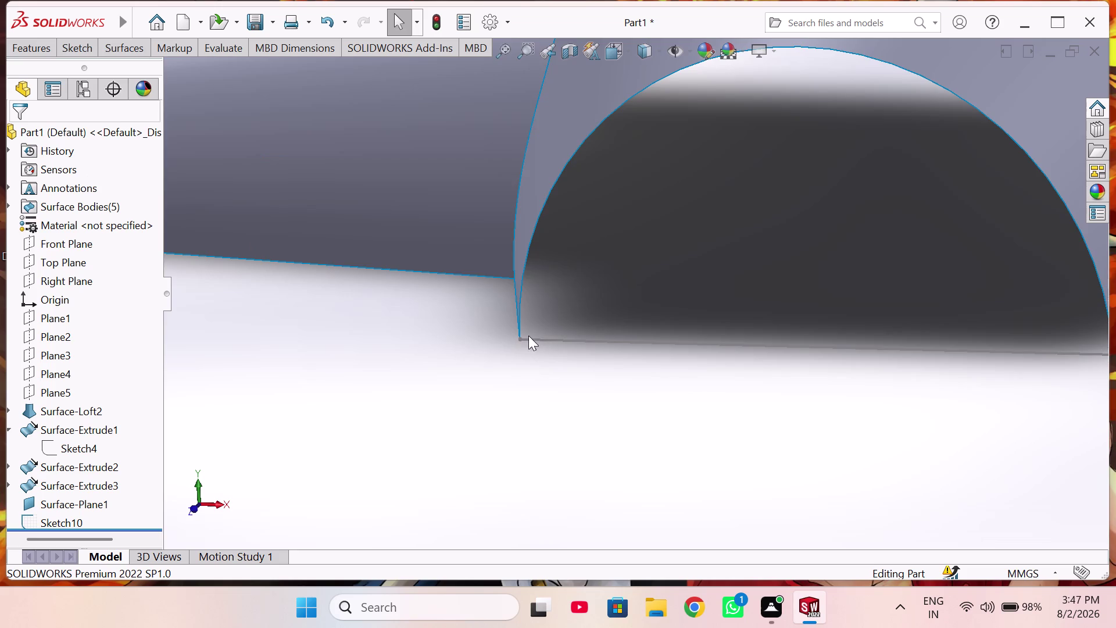
scroll(up, 3)
scroll(up, 3)
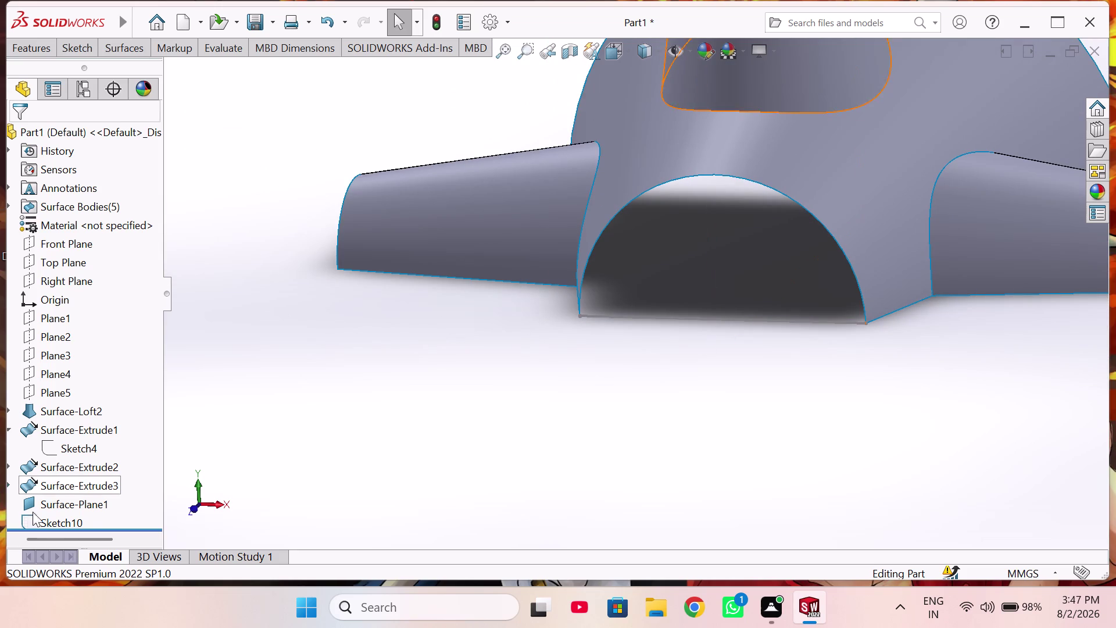
Delete Sketch10 from the FeatureManager tree, confirming with Yes.
click(62, 518)
right_click(61, 517)
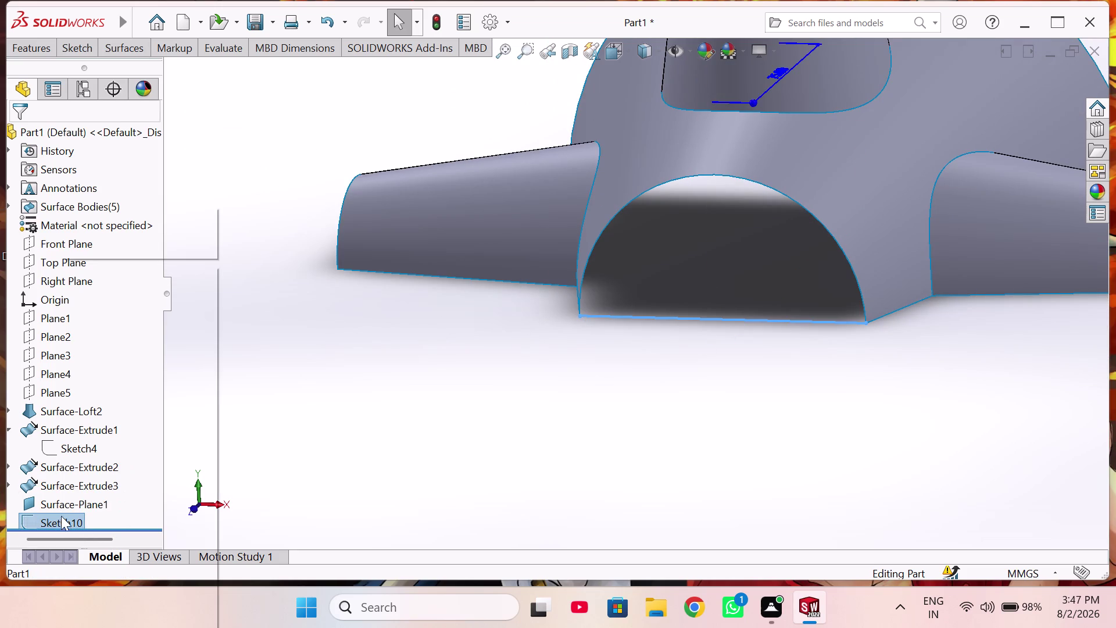
click(107, 384)
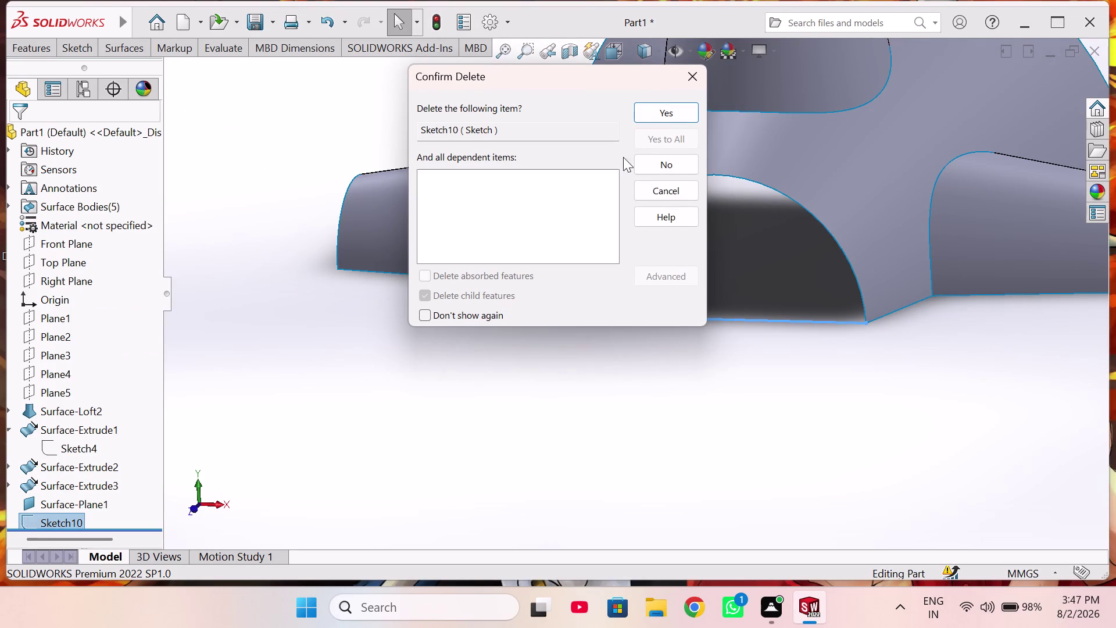
click(683, 112)
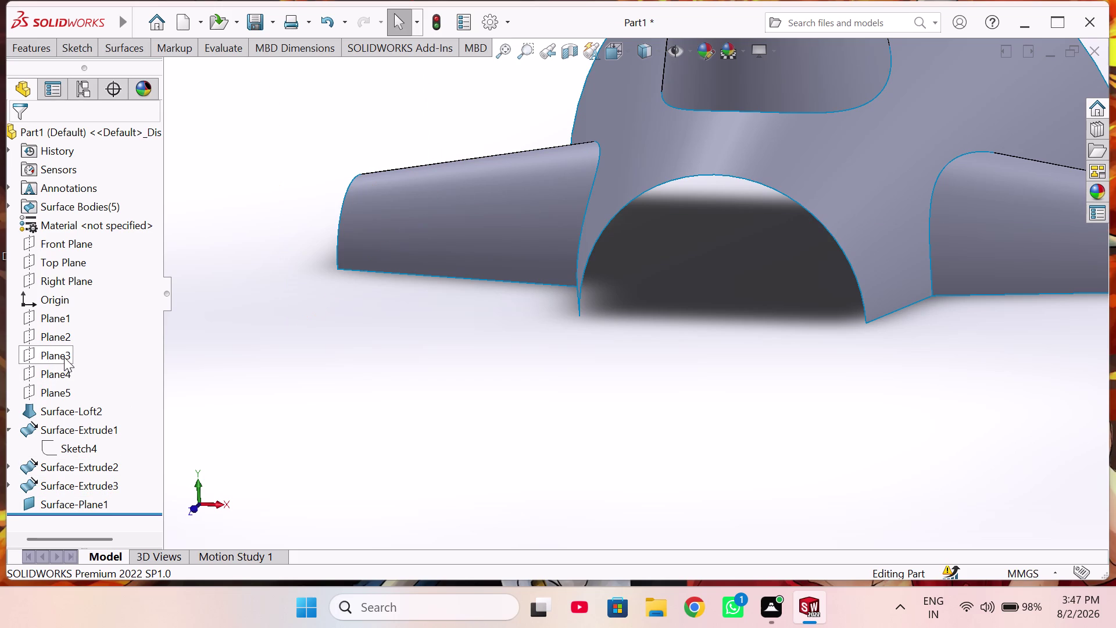
Open an empty sketch on Plane2 and exit it without drawing.
click(64, 338)
click(80, 320)
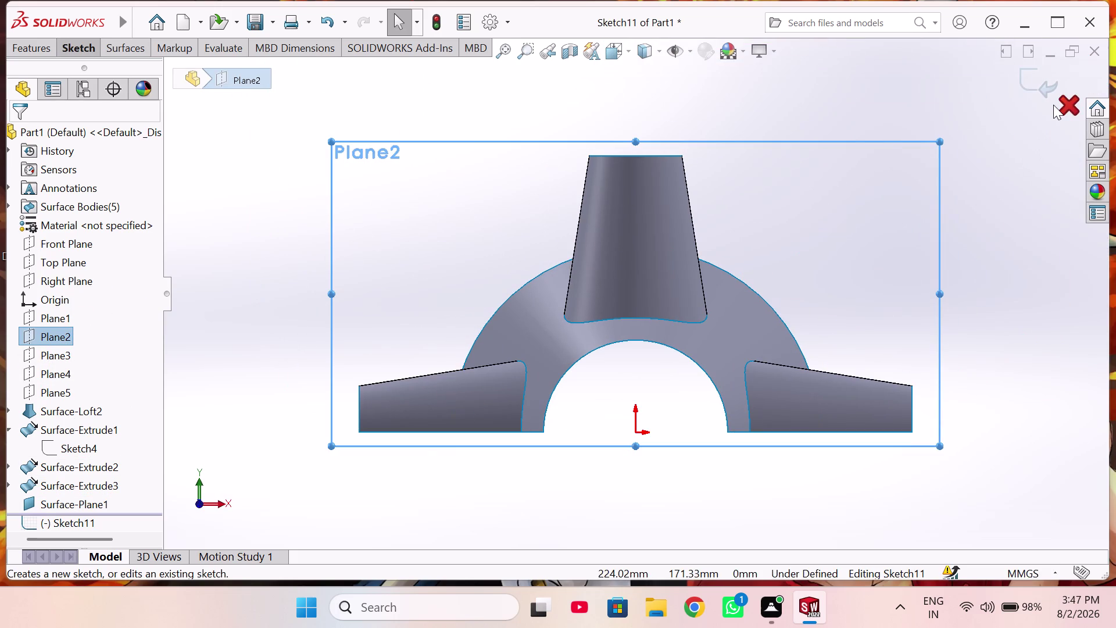
click(1054, 104)
click(574, 313)
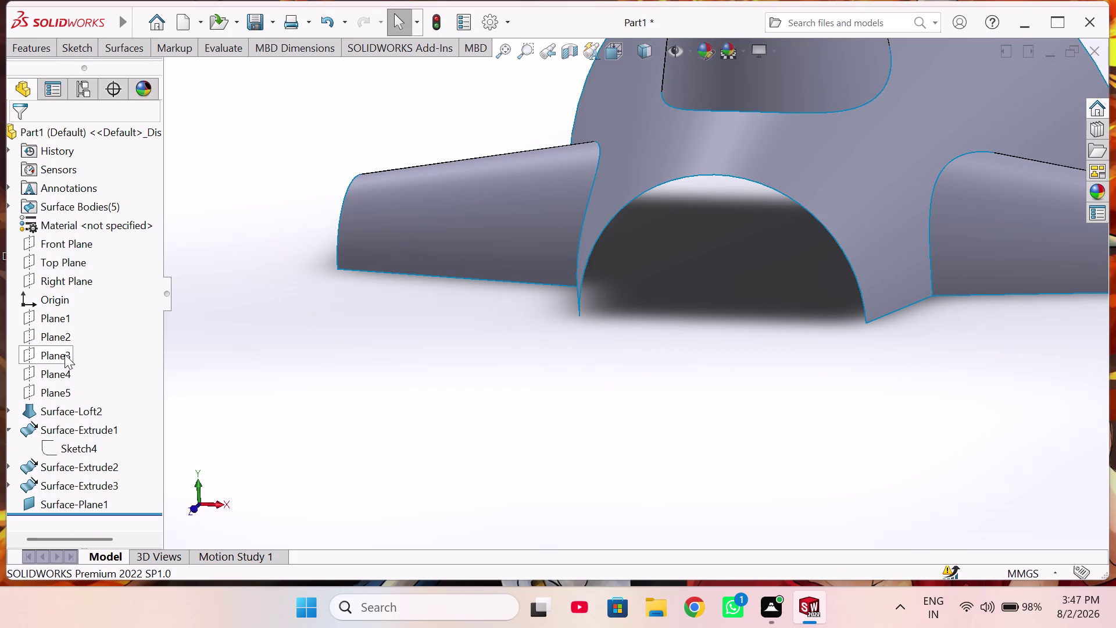
scroll(up, 3)
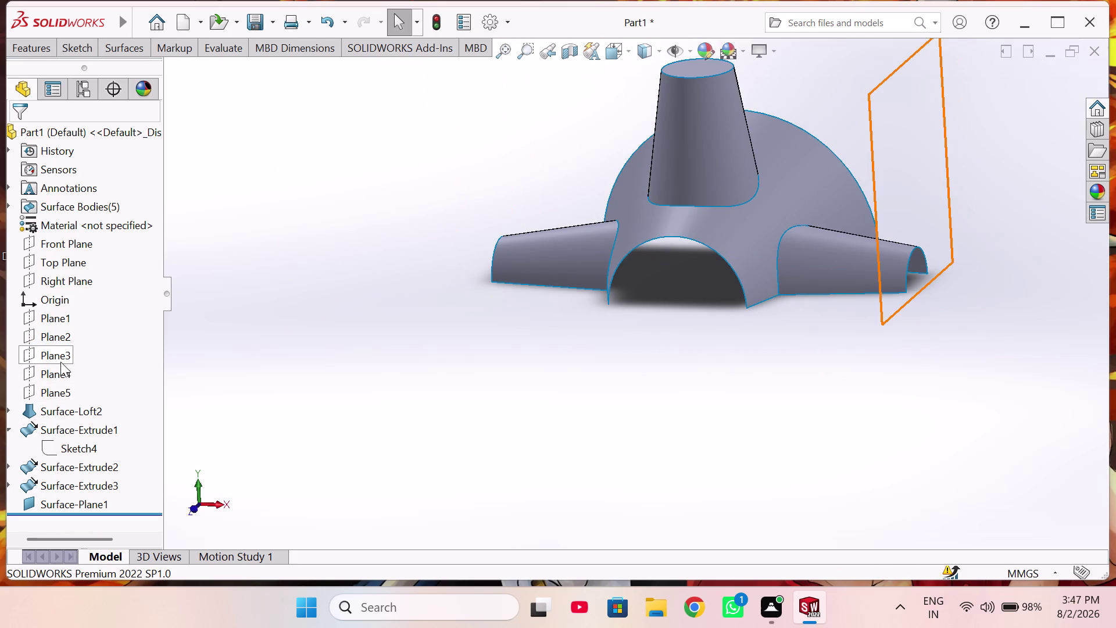
Start another sketch on Plane2 and leave it unused.
click(61, 336)
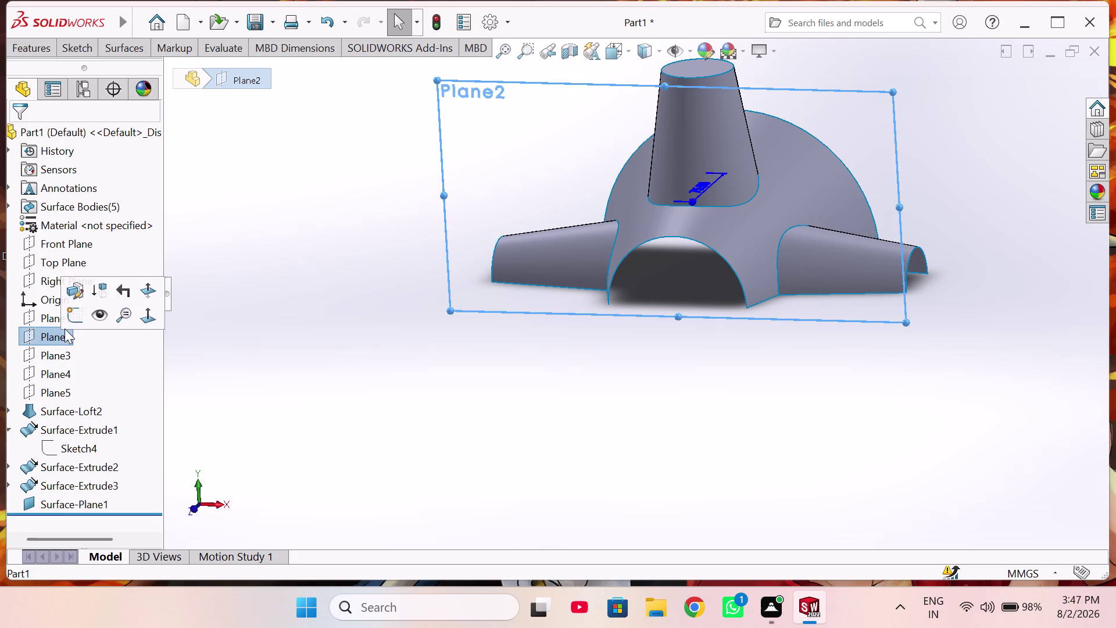
click(73, 316)
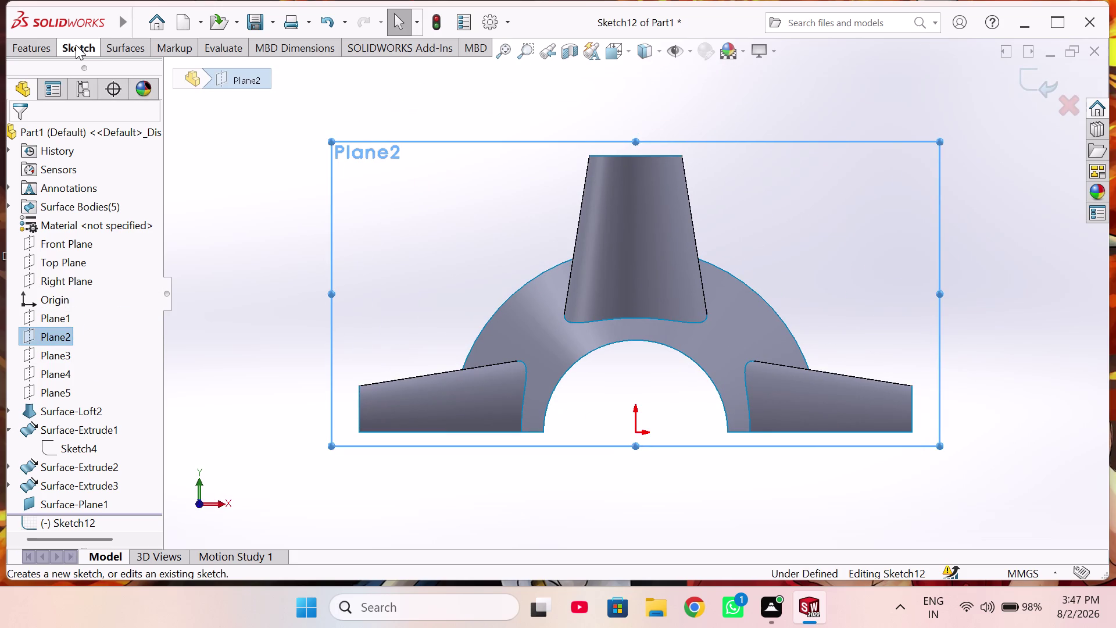
click(1062, 103)
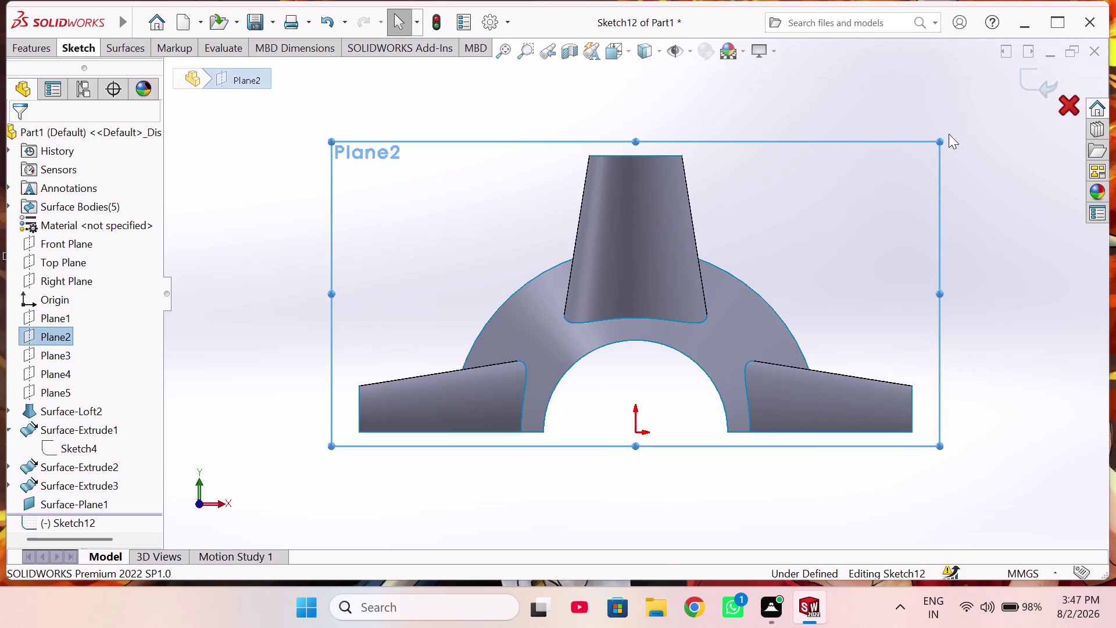
click(602, 318)
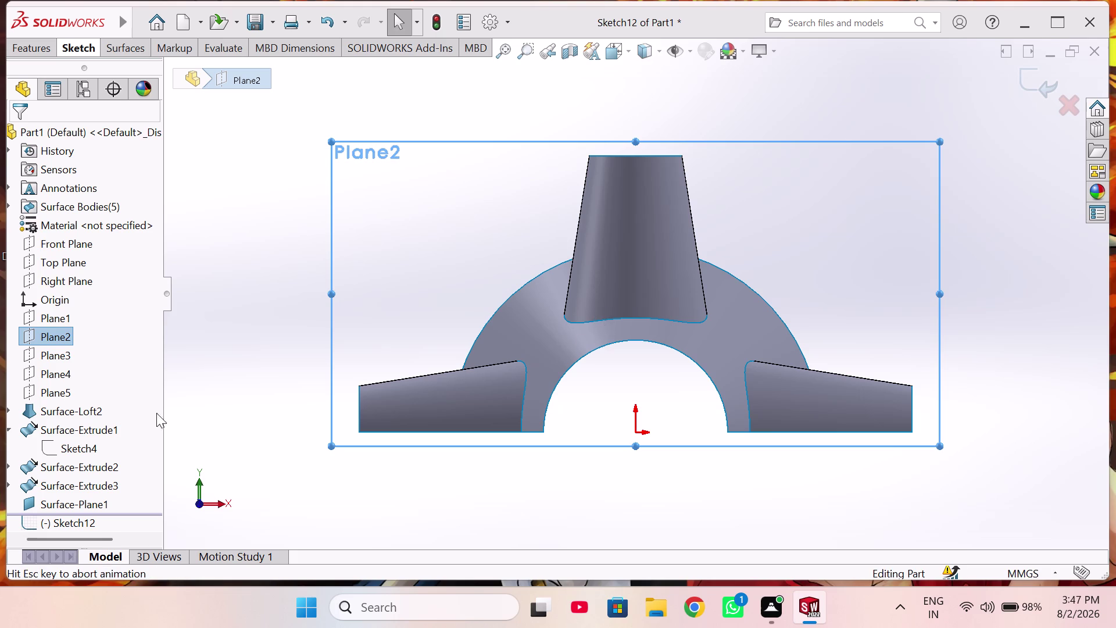
Open a 3D Sketch On Plane for Plane2, discard it, and reselect Plane2.
click(47, 341)
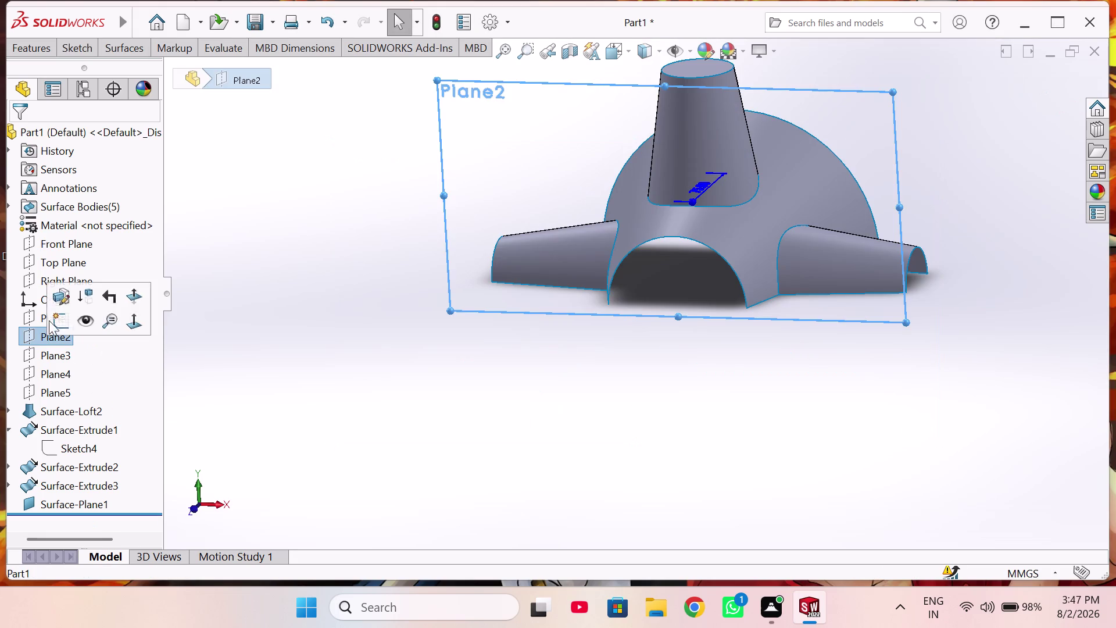
click(88, 54)
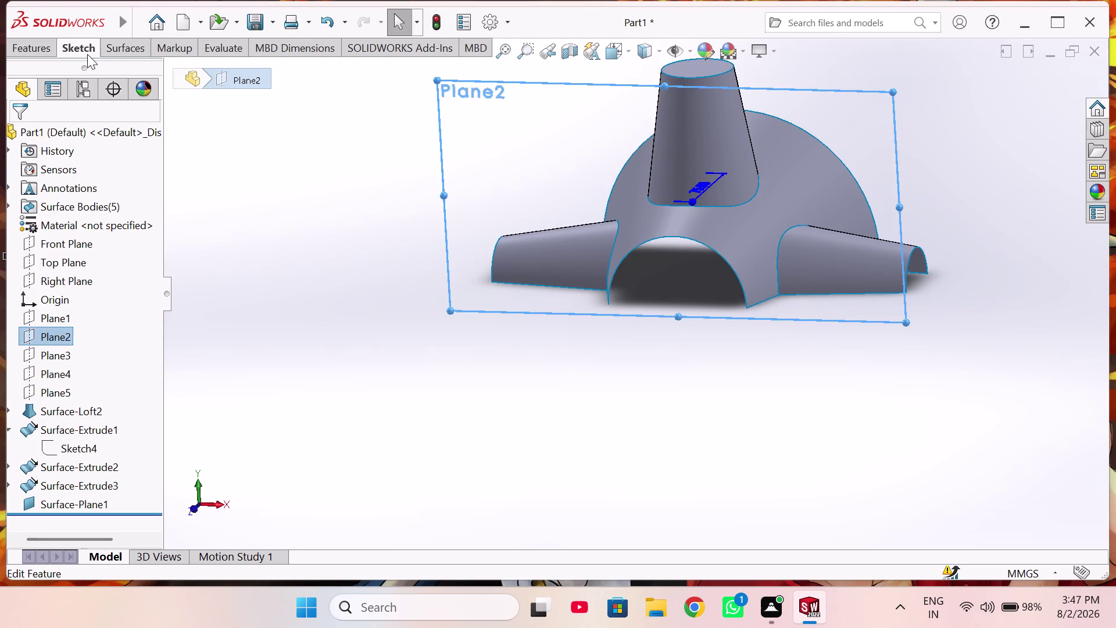
click(33, 114)
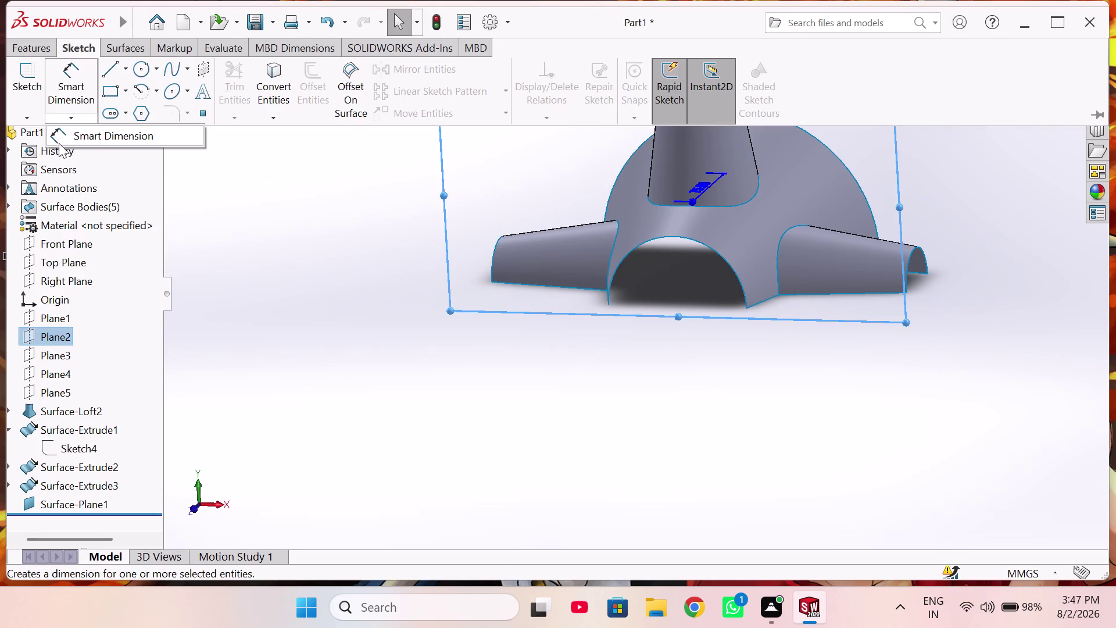
click(25, 118)
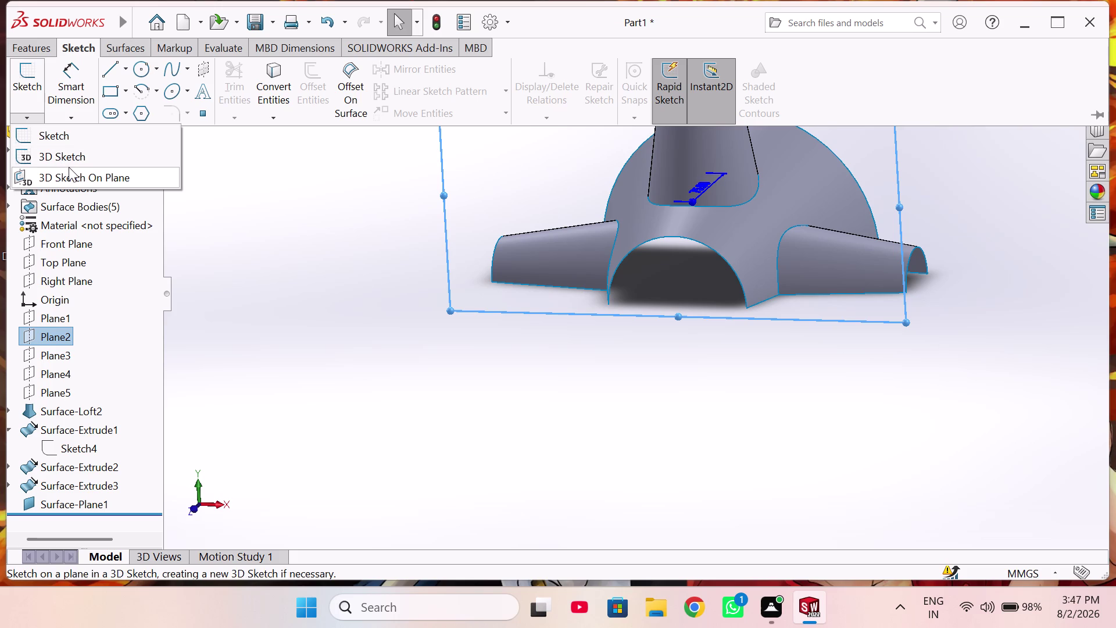
click(68, 167)
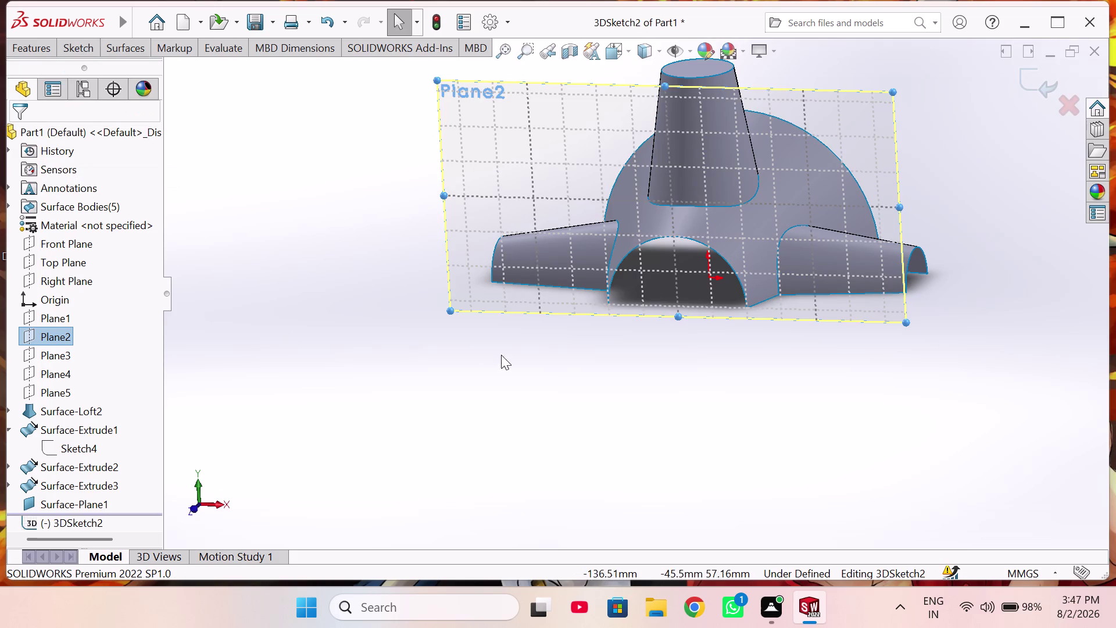
click(1063, 114)
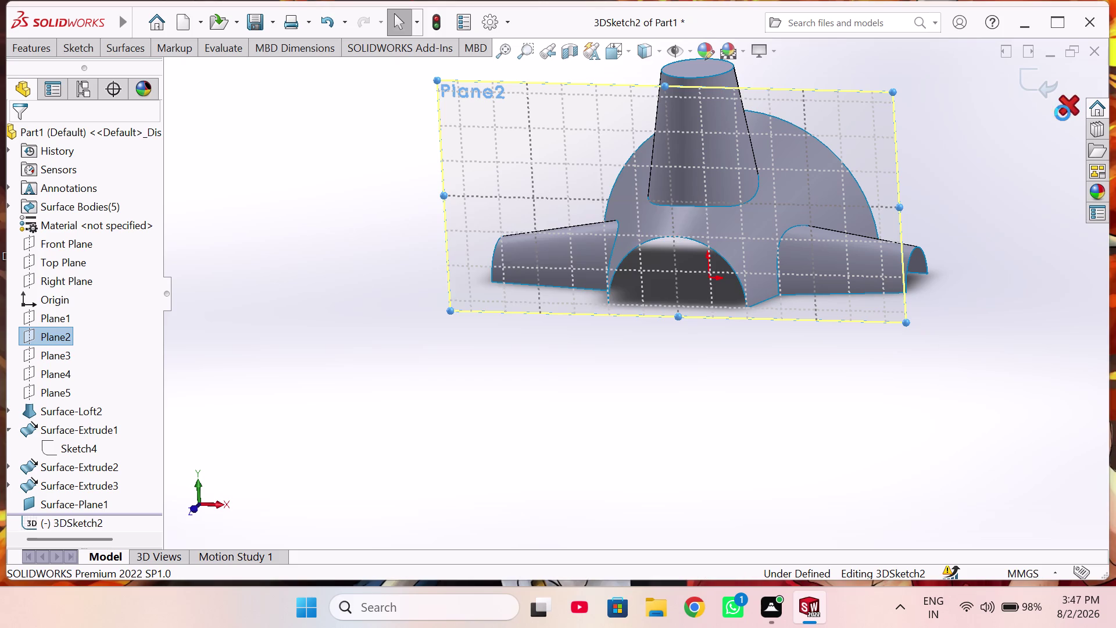
click(605, 309)
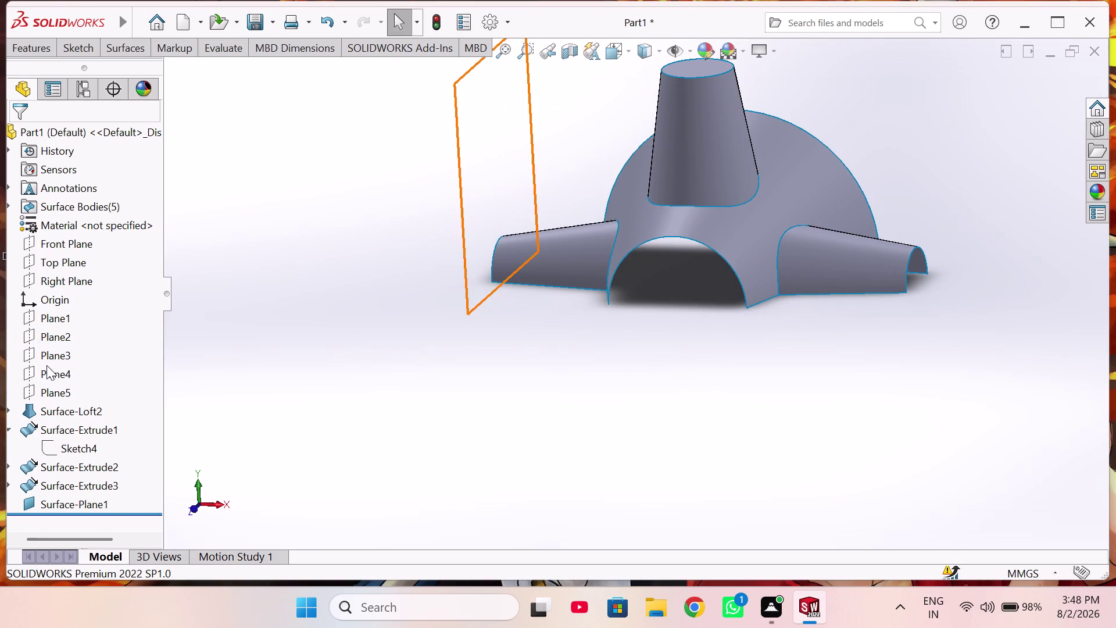
click(59, 335)
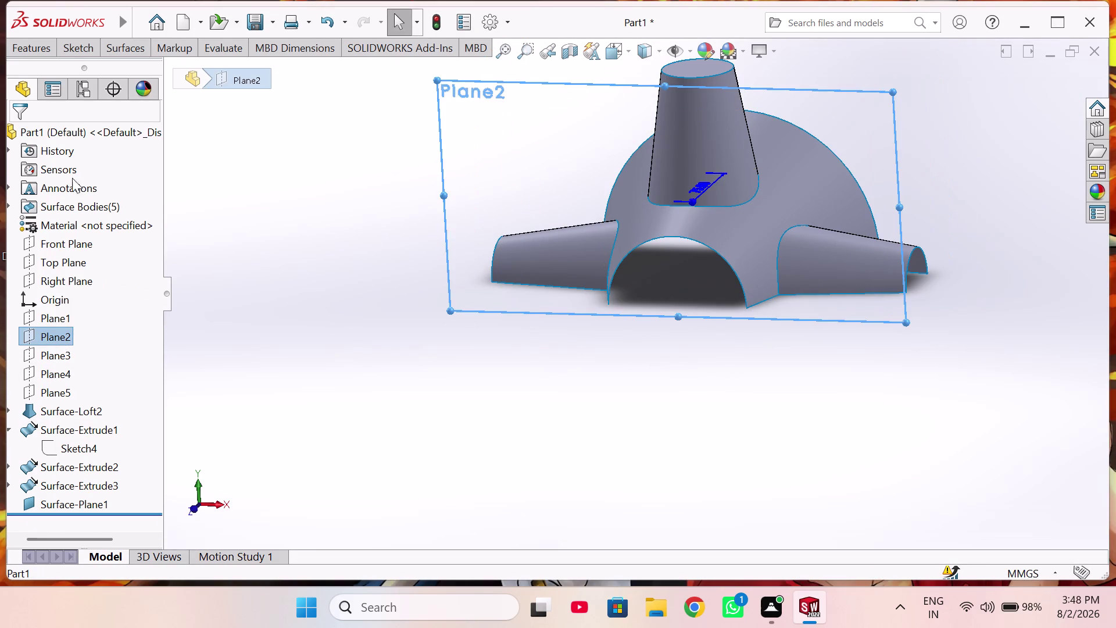
click(86, 41)
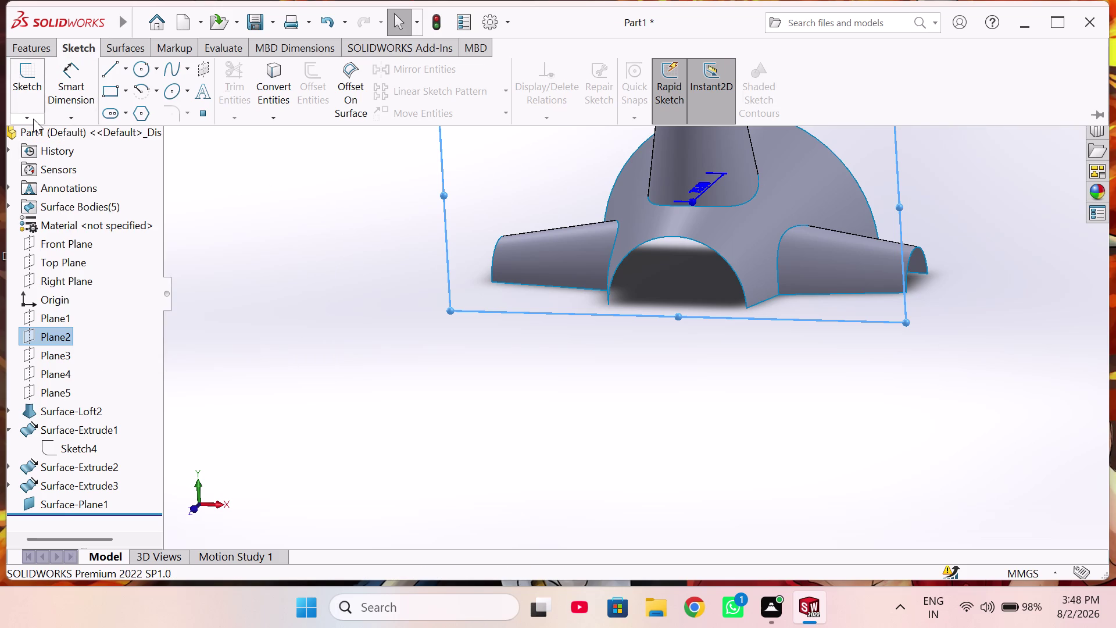
In a new 3D sketch on Plane2, draw a line between the arch's two ends.
click(33, 119)
click(56, 151)
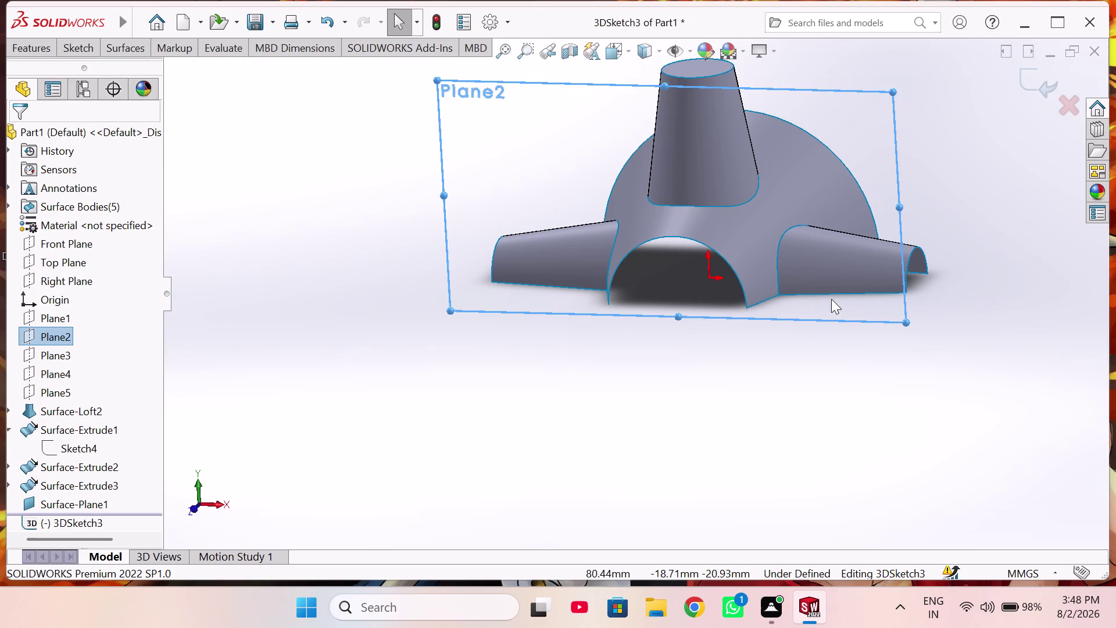
click(85, 47)
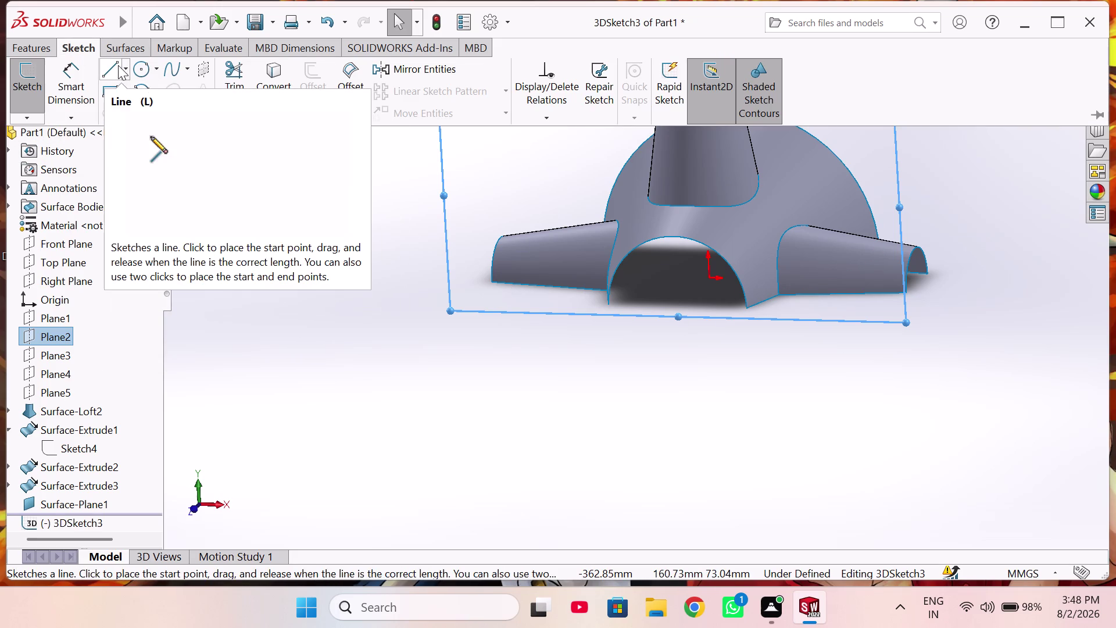
click(118, 65)
scroll(down, 3)
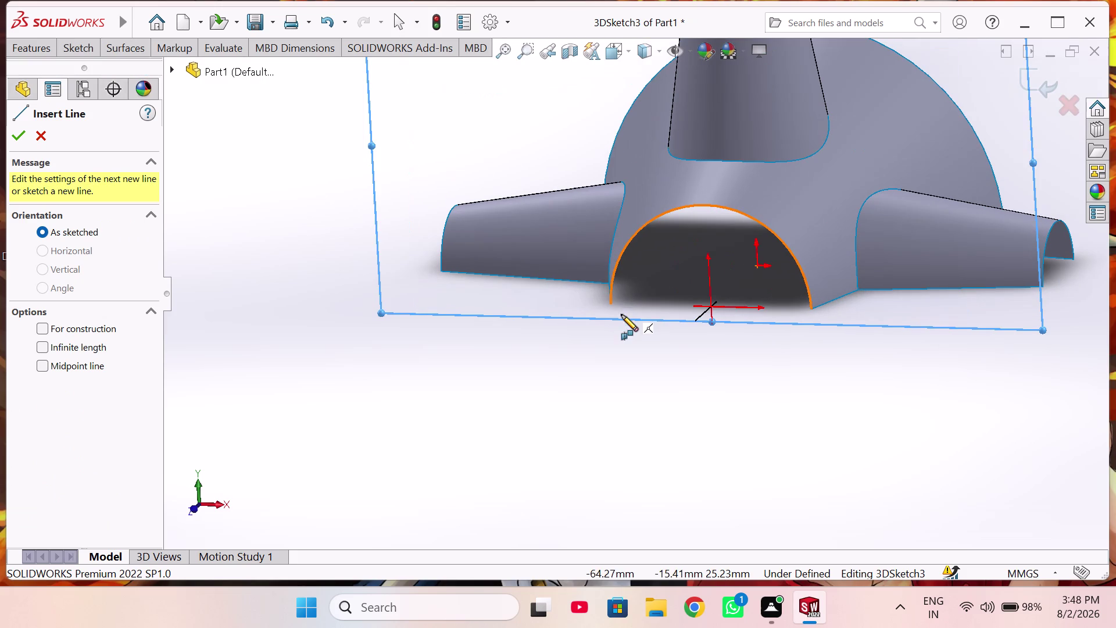
click(610, 303)
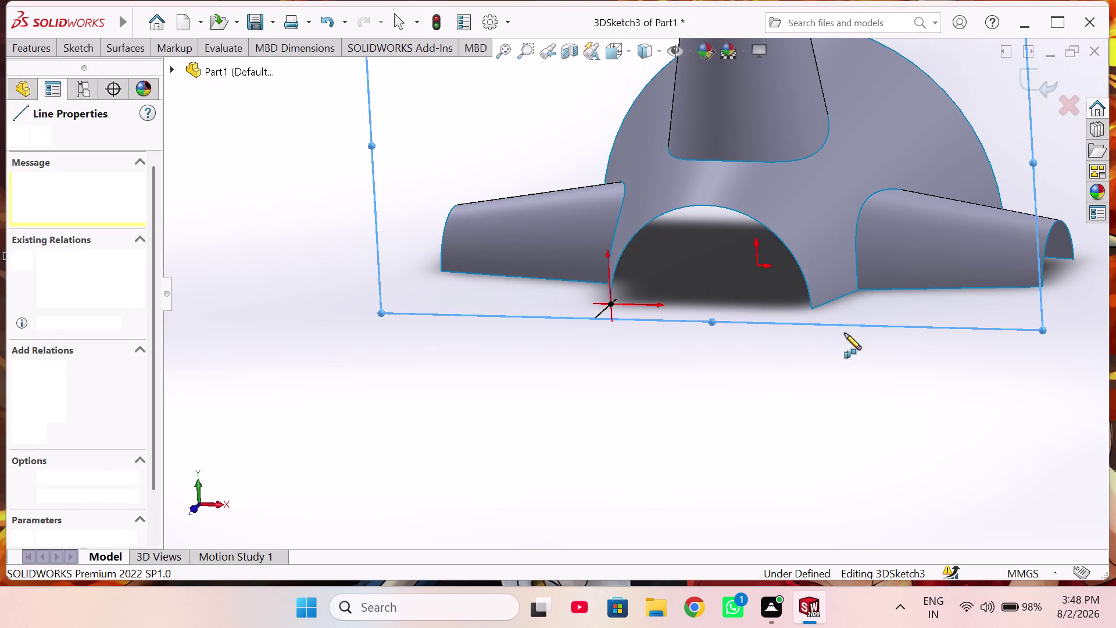
click(810, 308)
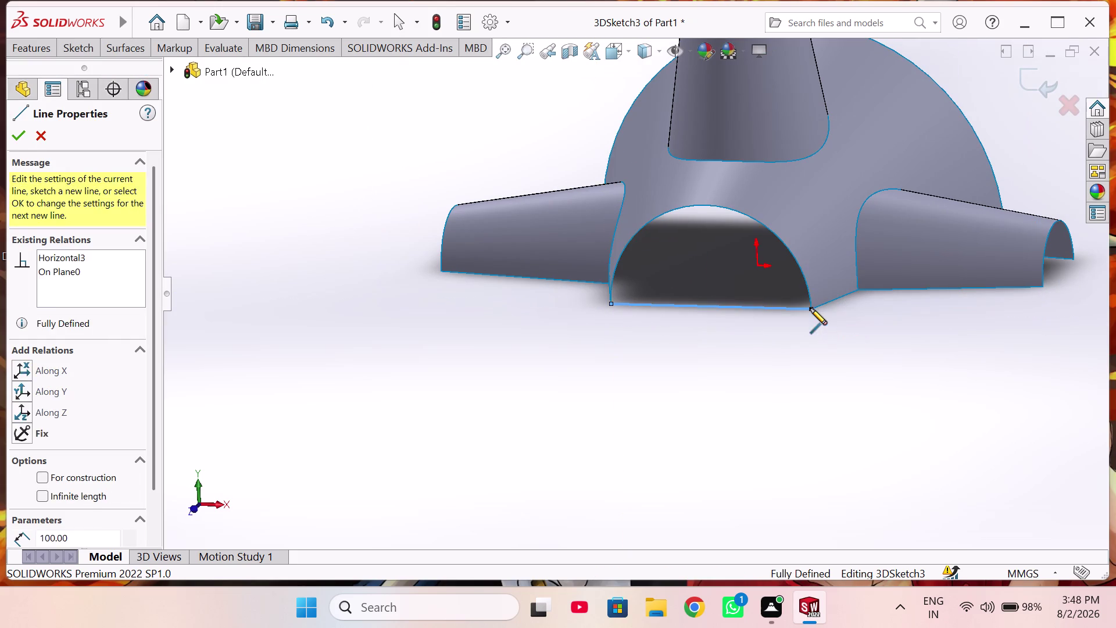
right_click(782, 369)
click(808, 383)
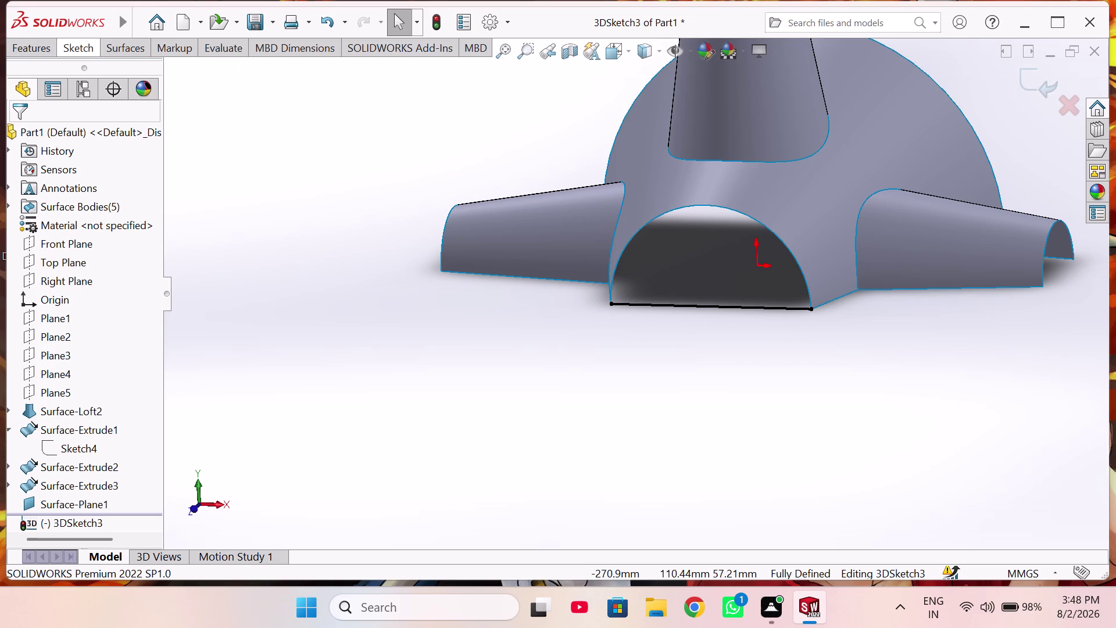
Exit 3DSketch3, keeping its fully defined horizontal 100 mm line.
click(144, 44)
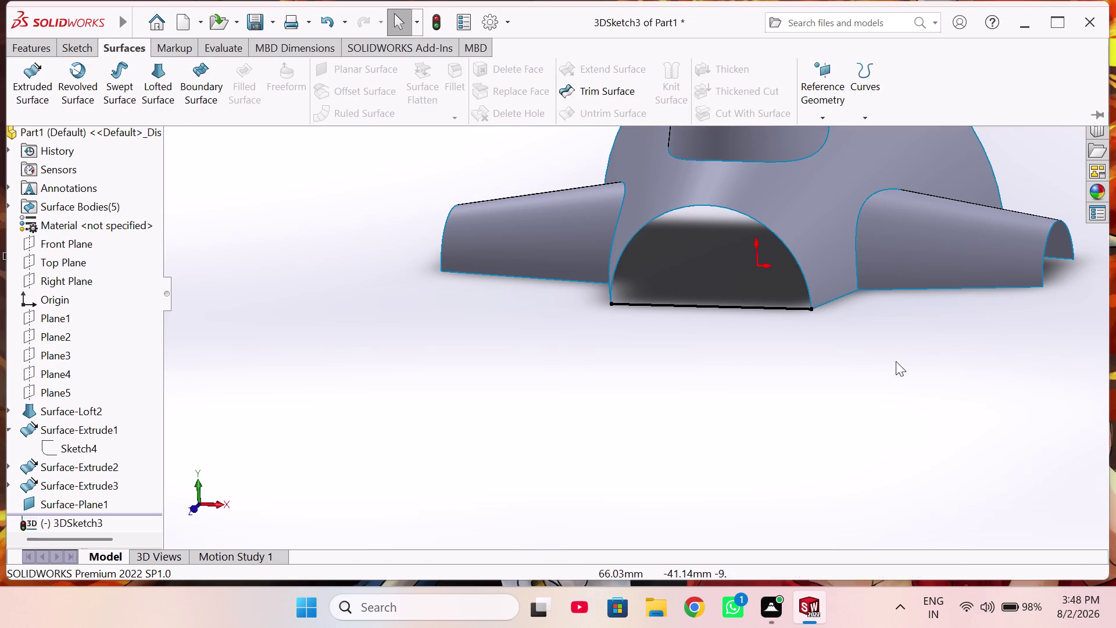
click(892, 385)
click(1036, 84)
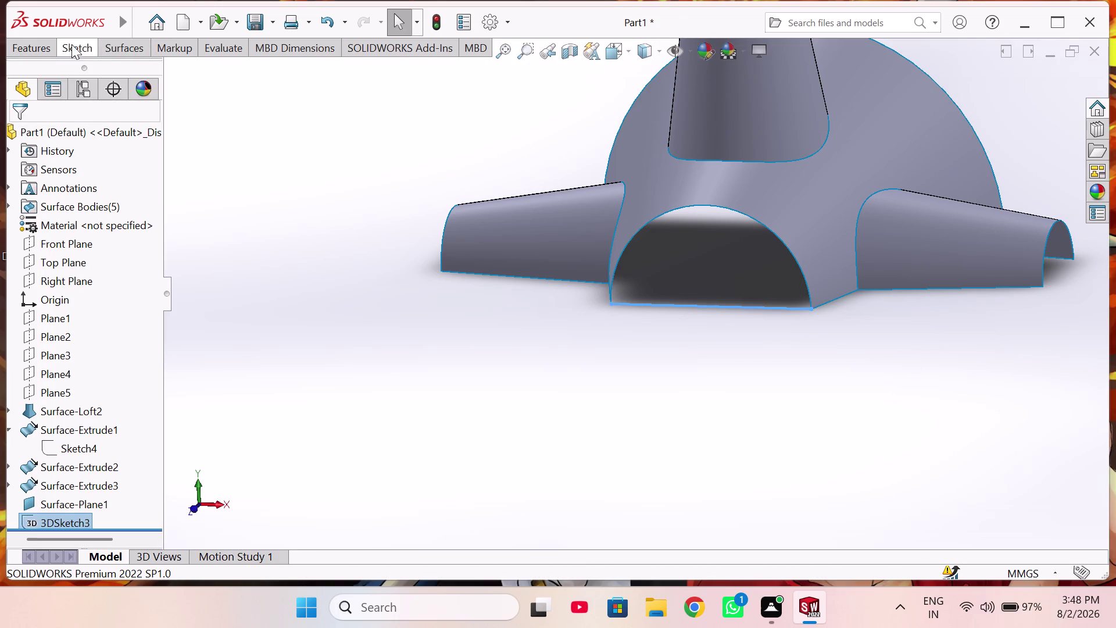
click(112, 44)
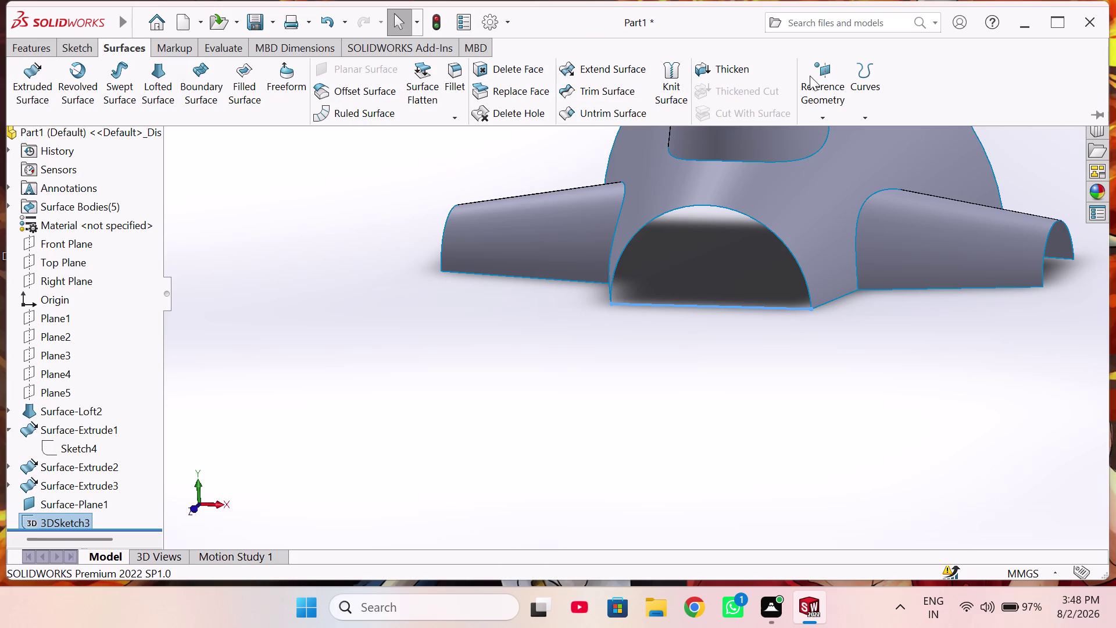
Try knitting with Surface-Loft2 selected, then cancel the failed knit.
click(671, 90)
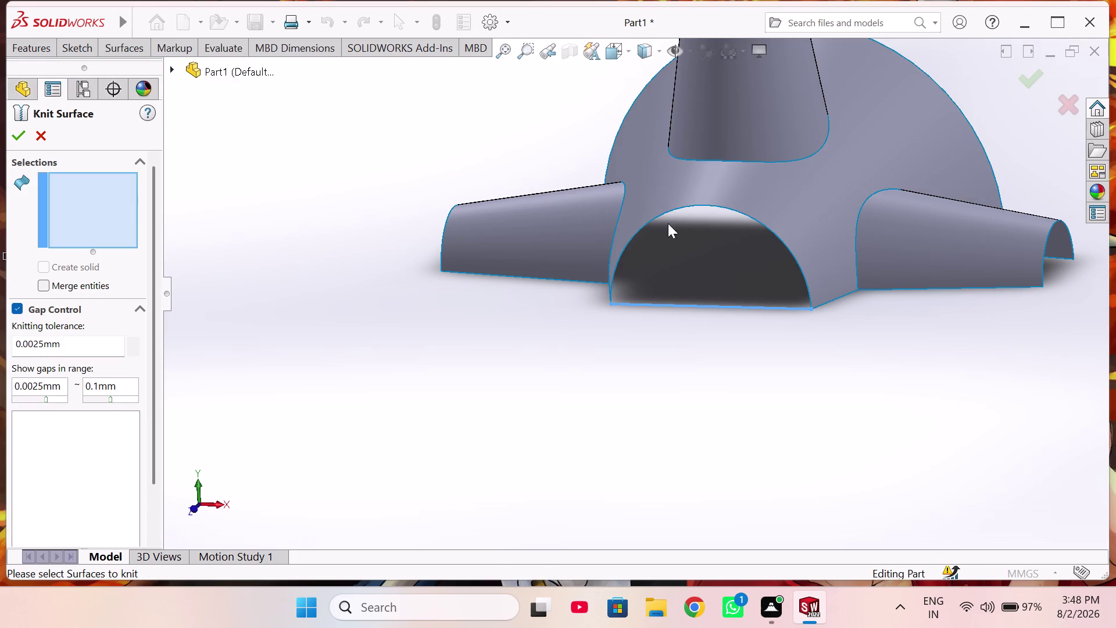
scroll(down, 3)
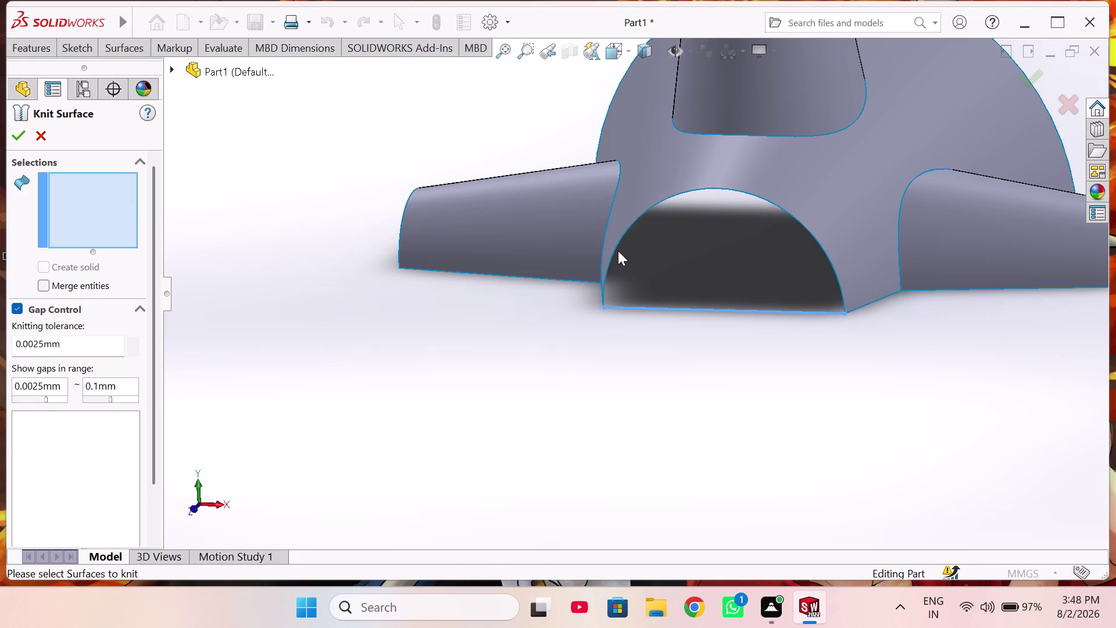
click(618, 240)
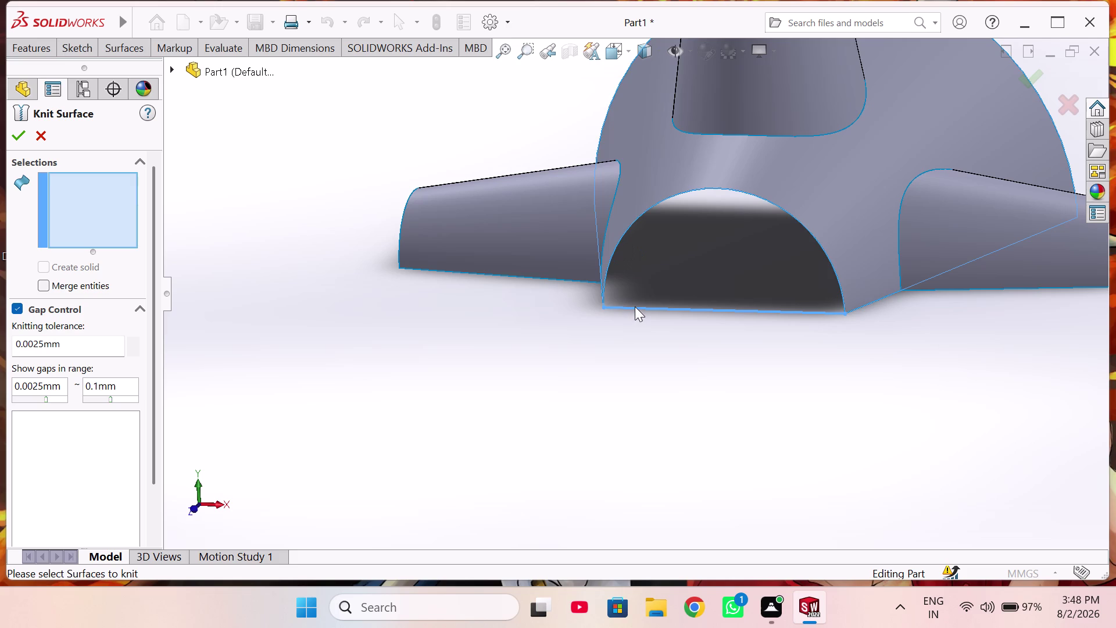
click(635, 306)
scroll(down, 3)
middle_drag(642, 290, 635, 320)
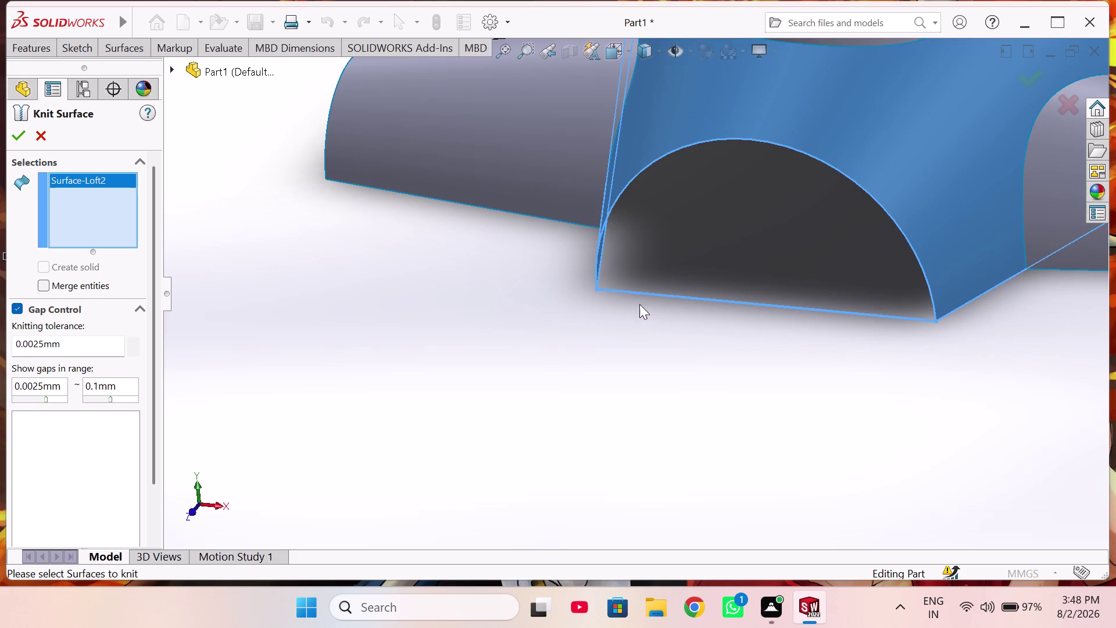
click(645, 289)
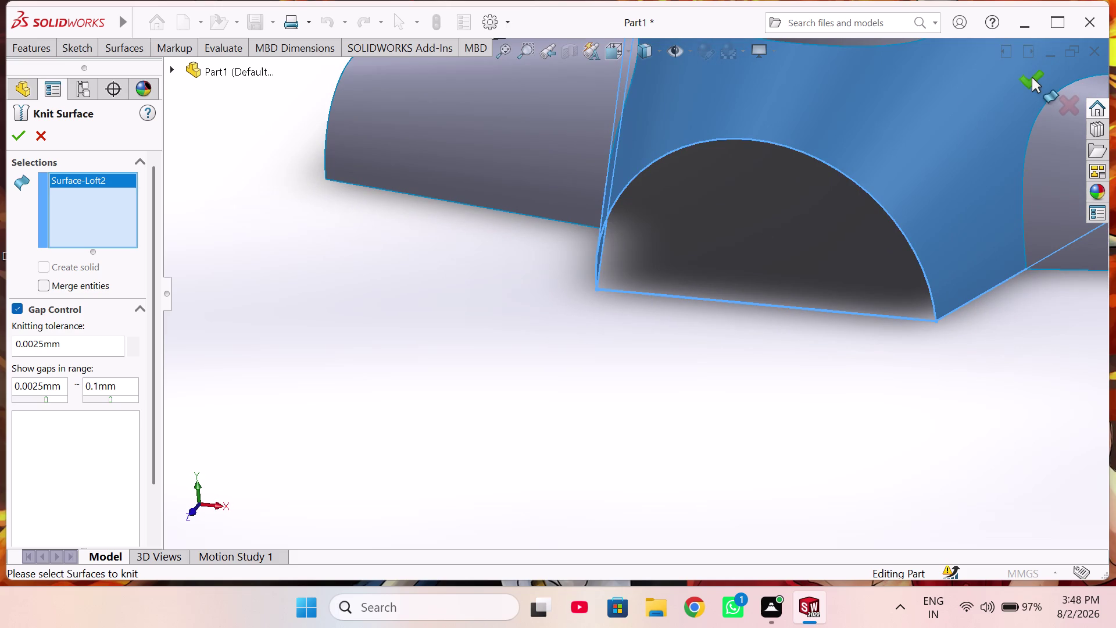
click(1031, 76)
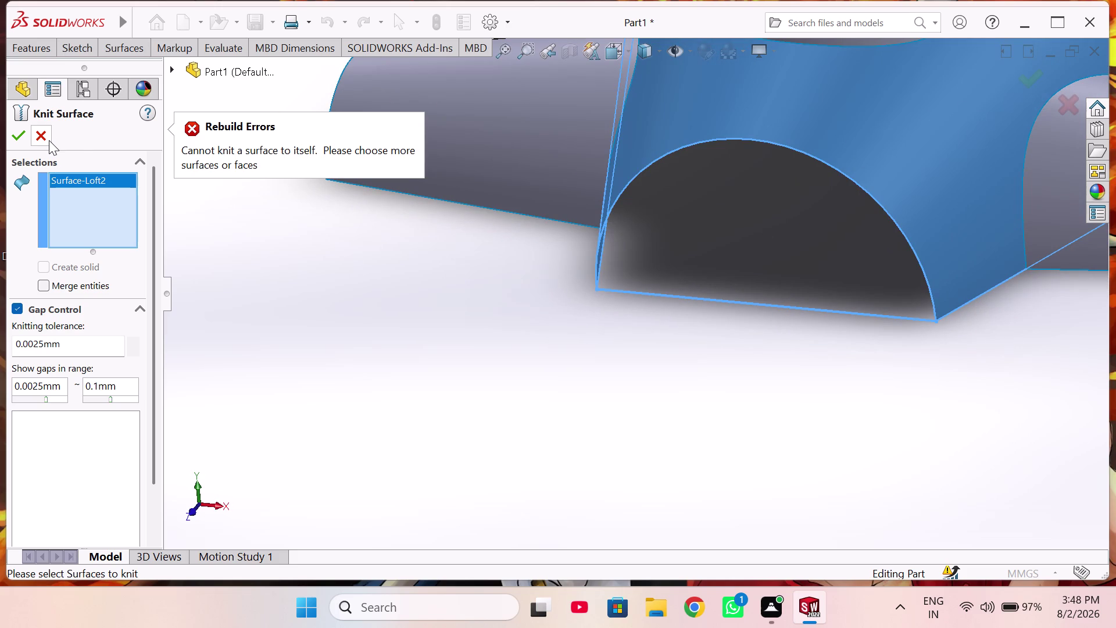
click(48, 140)
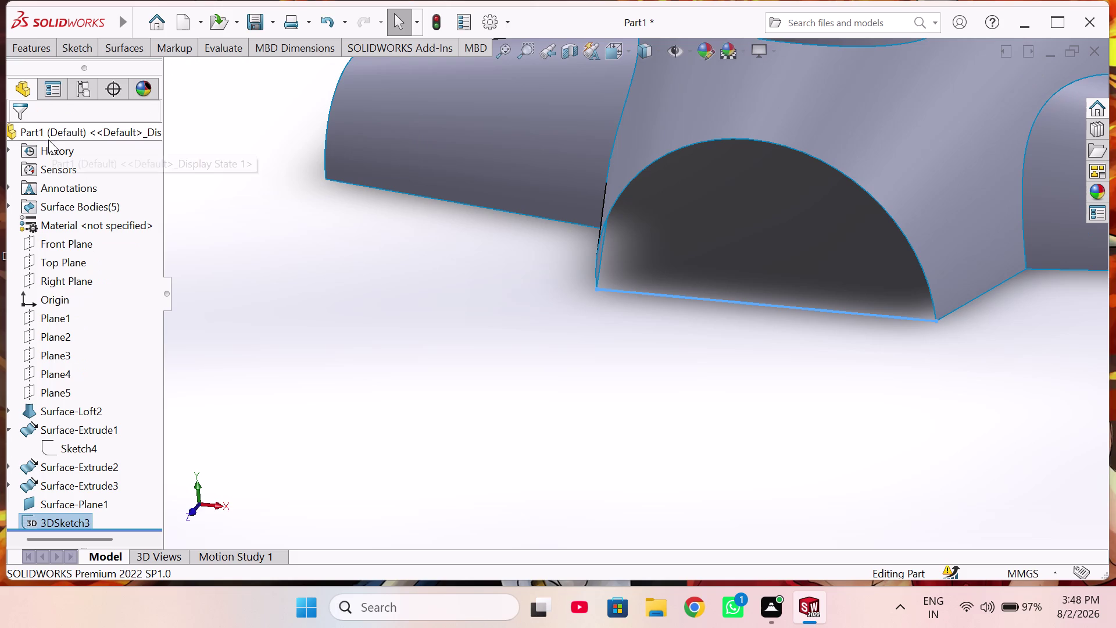
Reopen Knit Surface and get ready to pick surfaces to join.
click(657, 292)
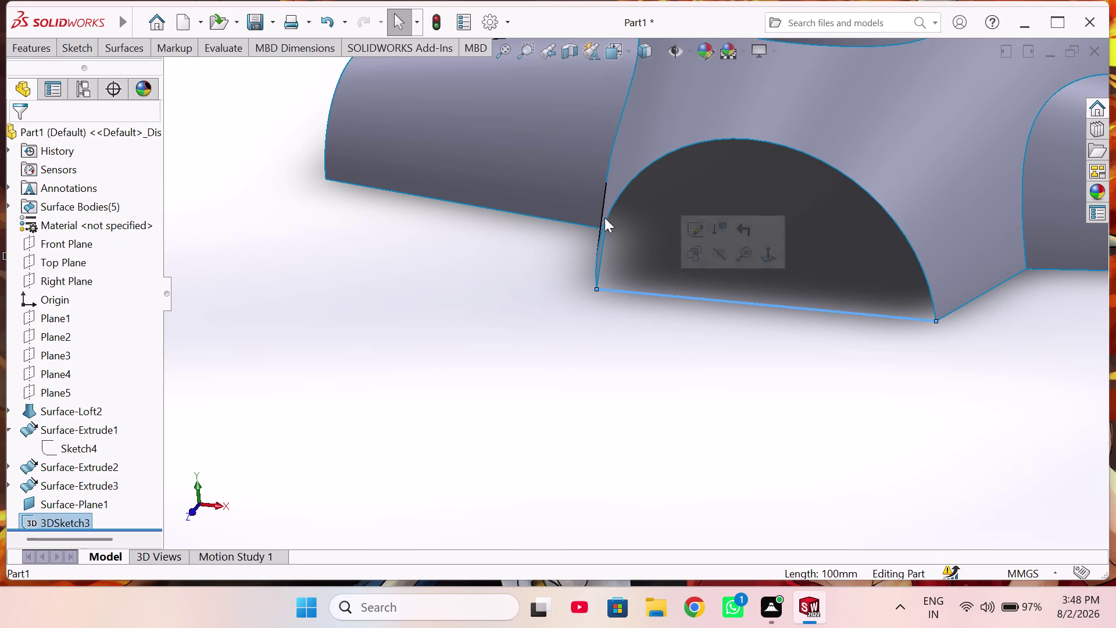
click(125, 42)
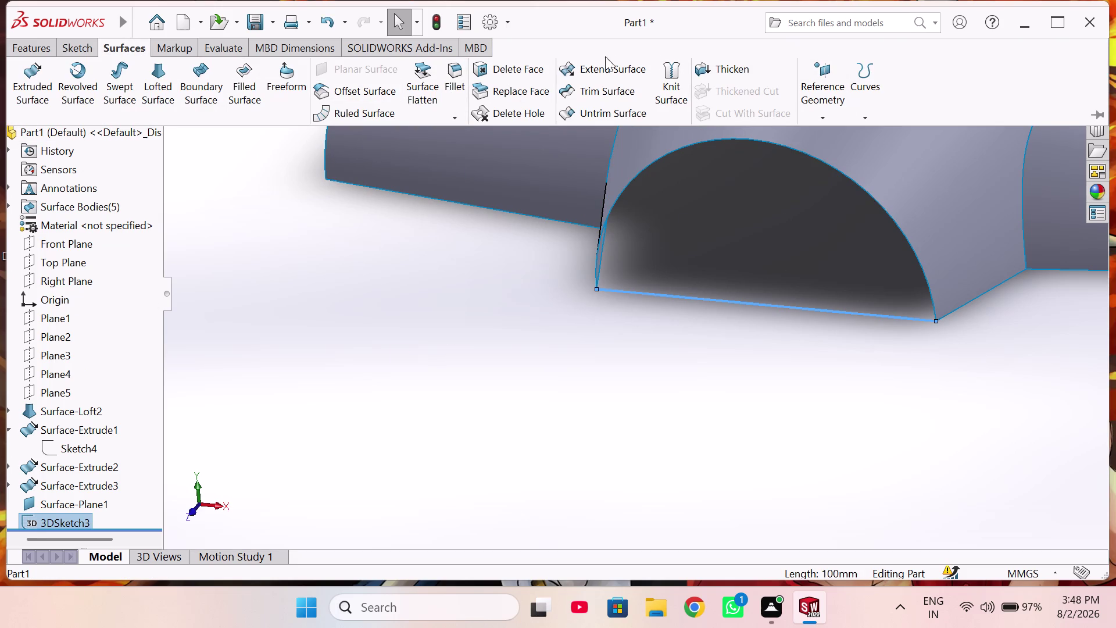
click(663, 87)
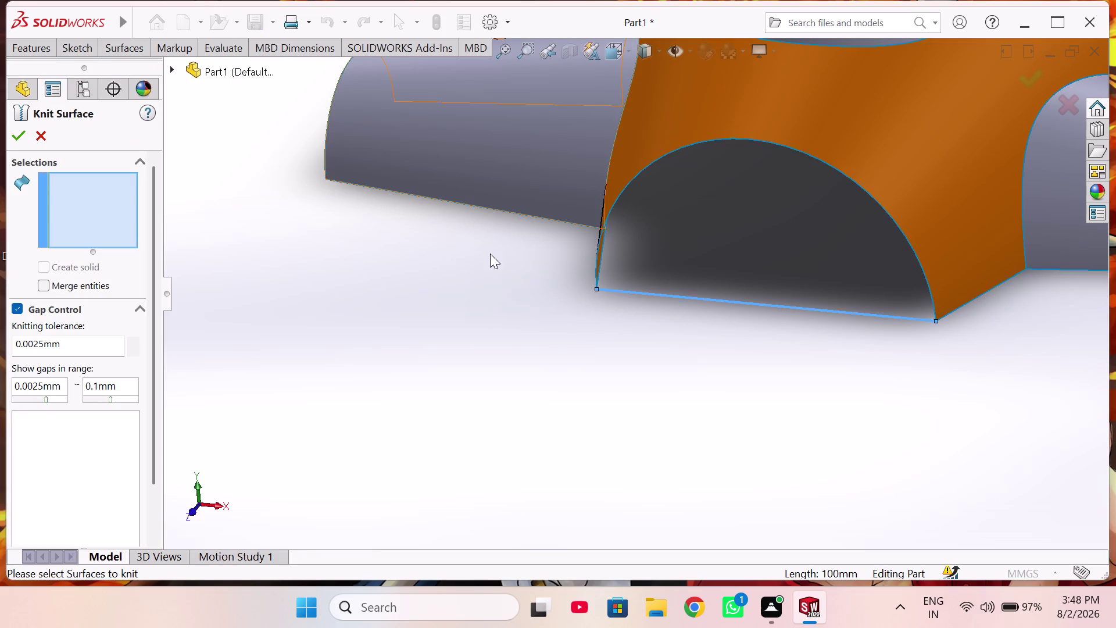
click(47, 265)
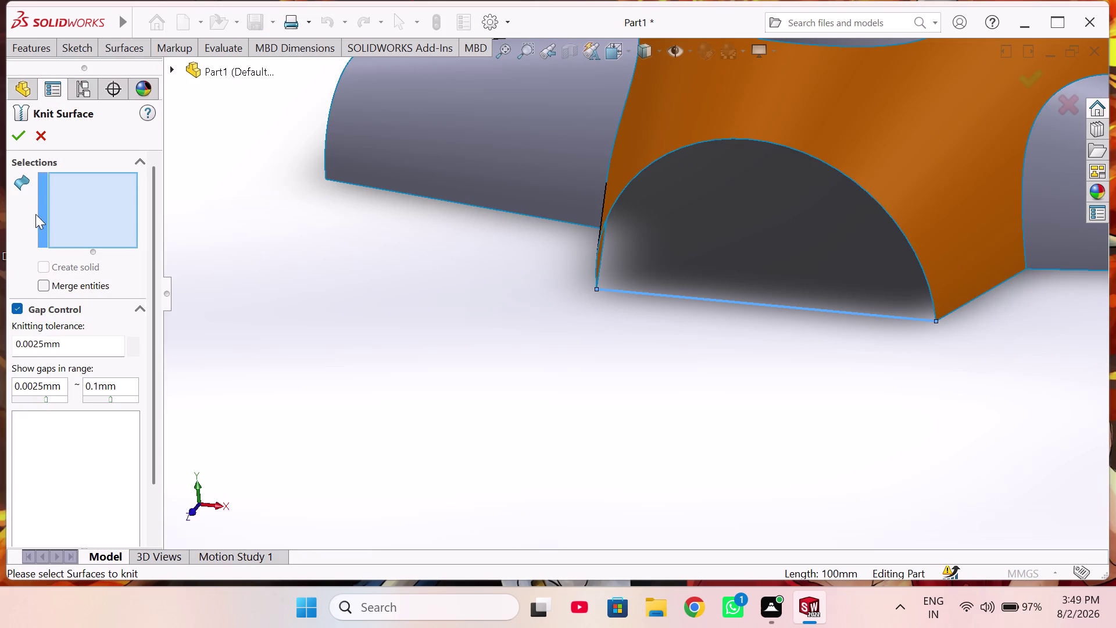
click(84, 204)
click(710, 300)
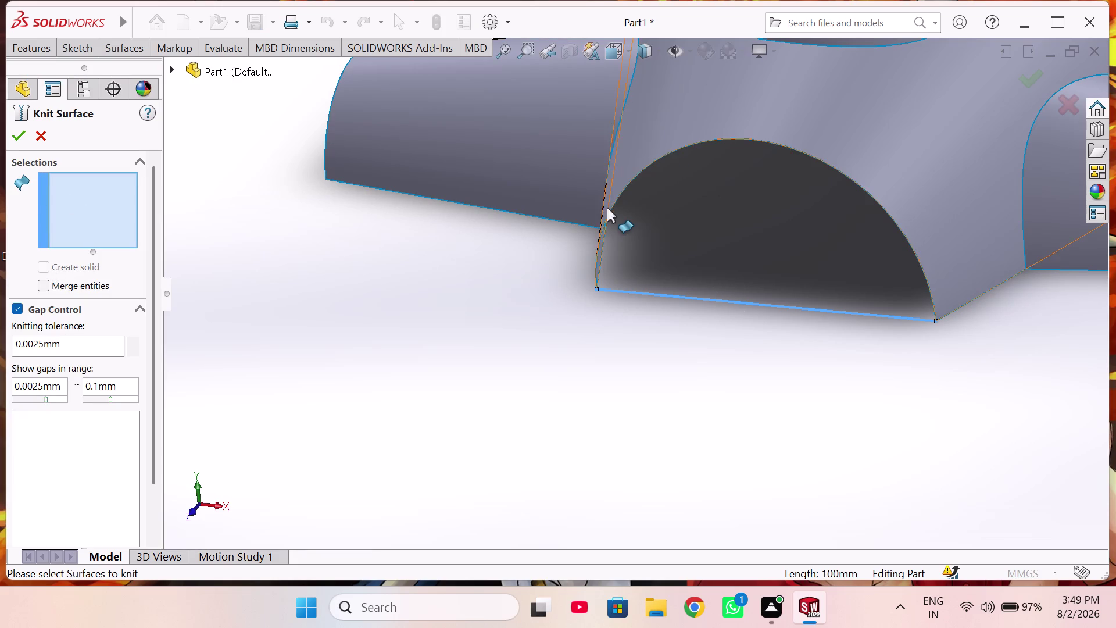
double_click(646, 292)
Select Surface-Loft2 with Merge entities checked, then close the knit without knitting.
scroll(down, 3)
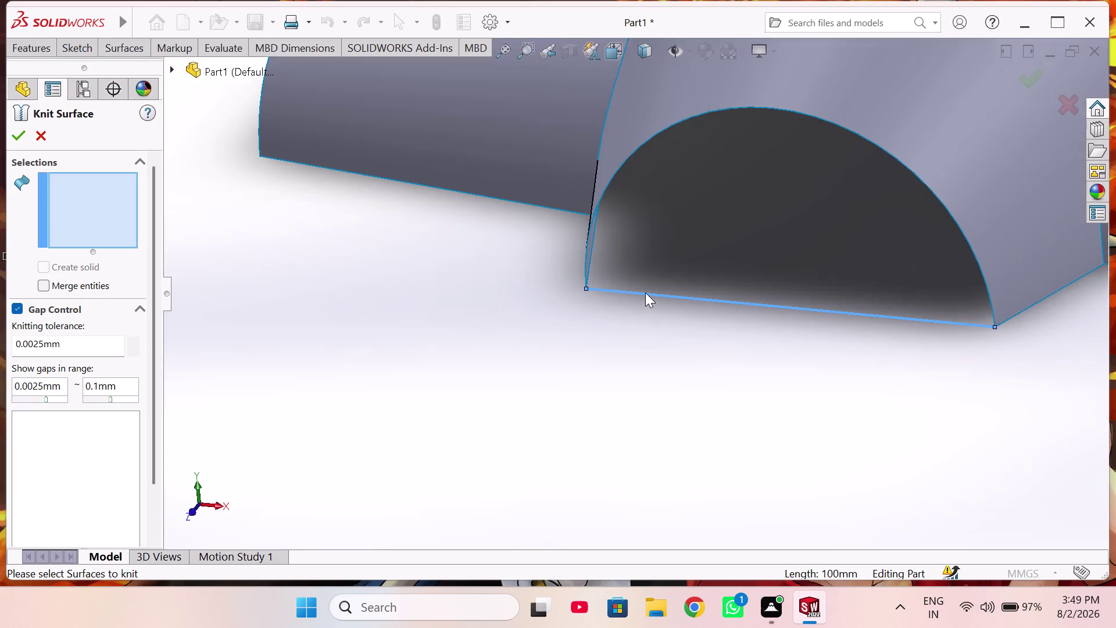
scroll(down, 3)
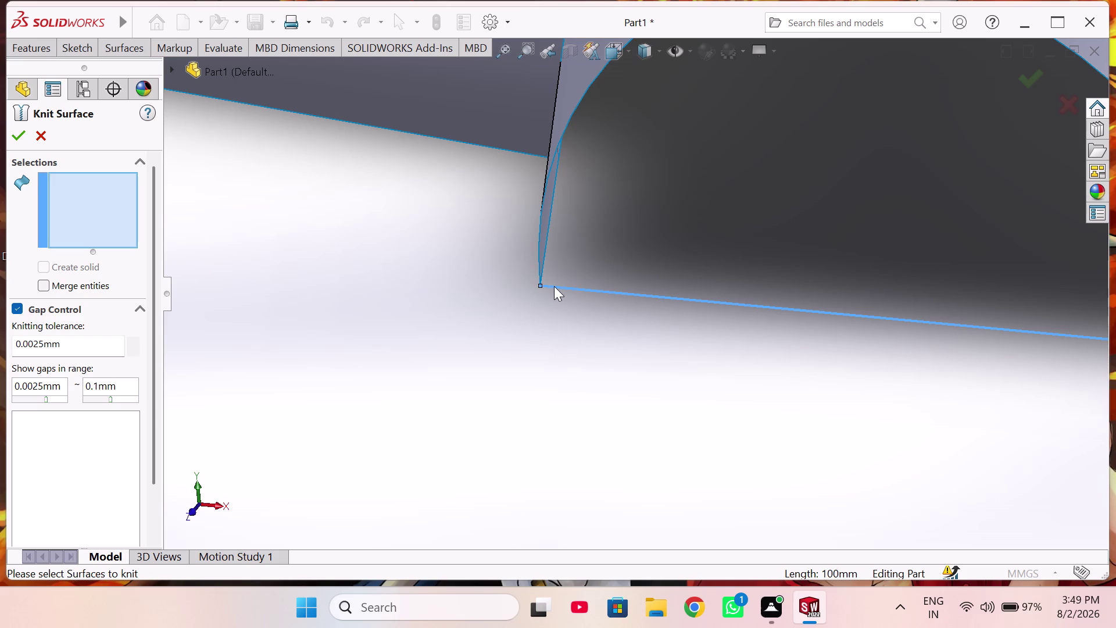
click(554, 286)
click(45, 284)
drag(58, 207, 65, 208)
click(616, 291)
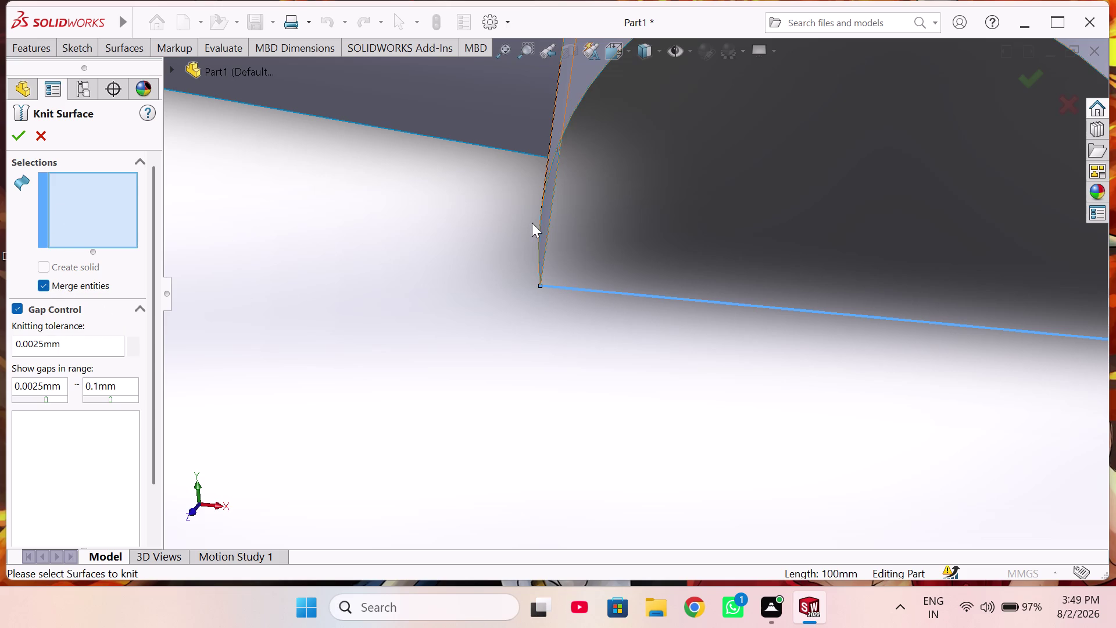
click(550, 223)
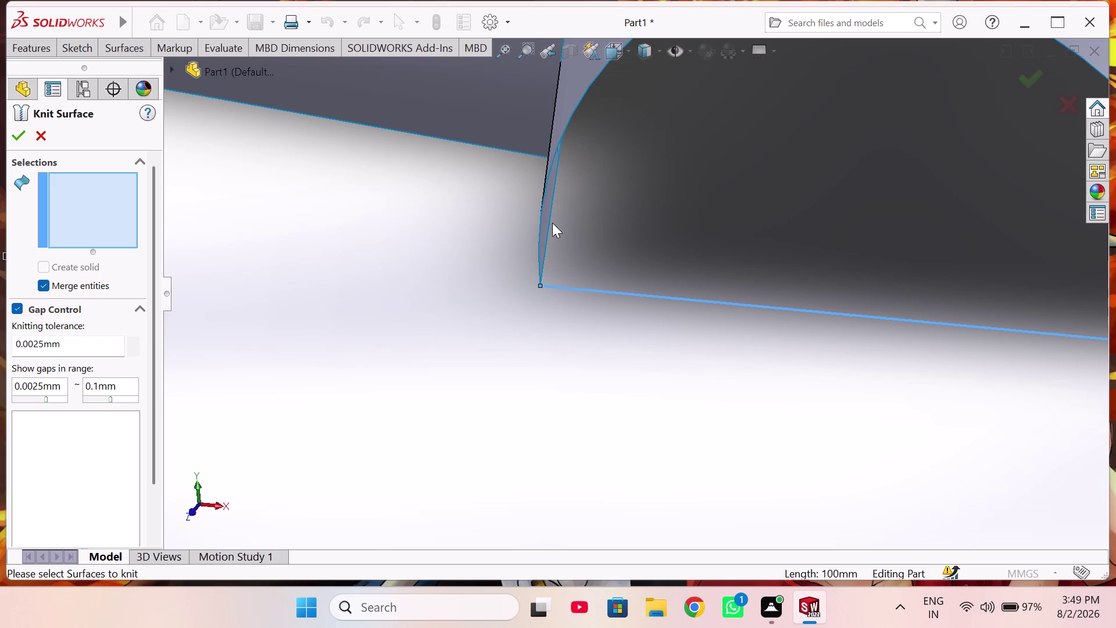
click(548, 223)
scroll(up, 3)
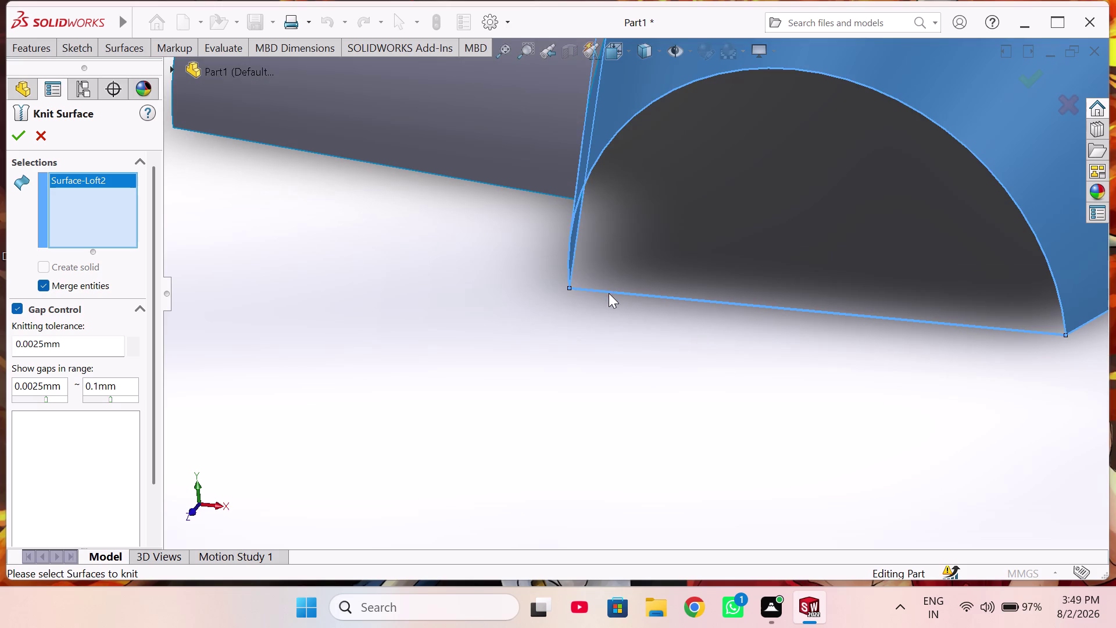
double_click(611, 293)
scroll(down, 3)
click(46, 136)
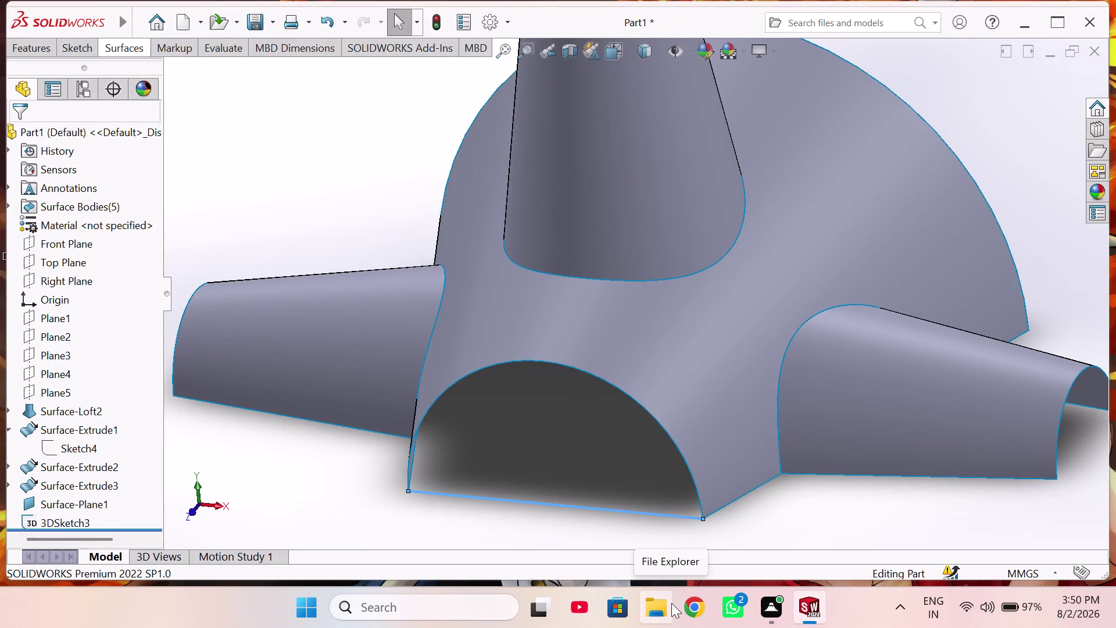
Zoom out to the whole hub and reopen 3DSketch3 for editing.
key(ctrl+z)
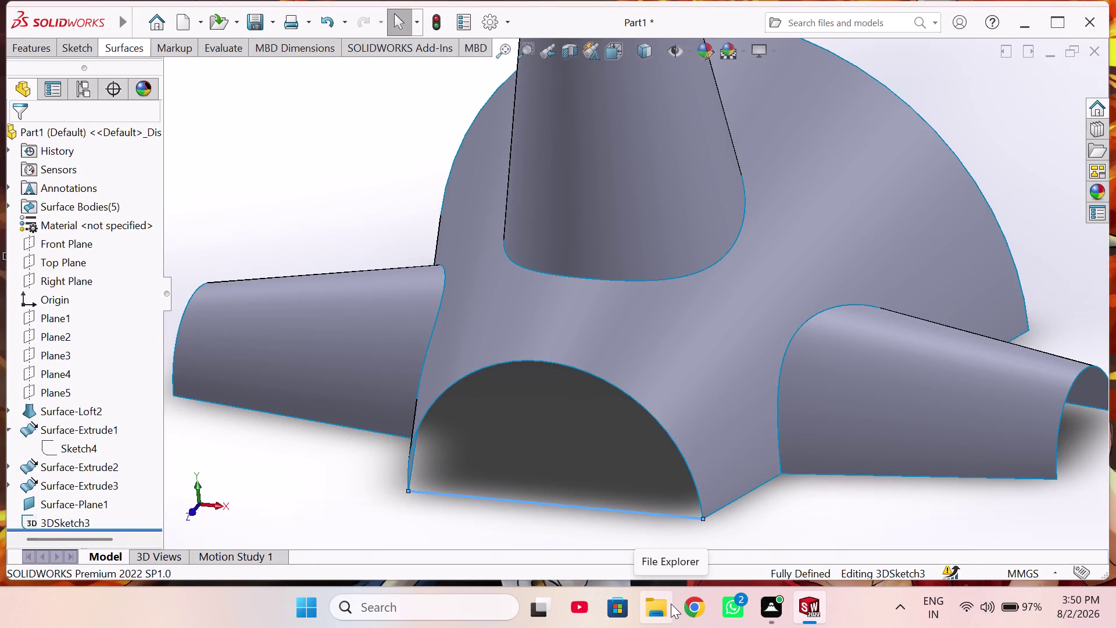
Zoom out, select Plane2, and exit 3DSketch3 using the 3D Sketch command.
text(ZZ)
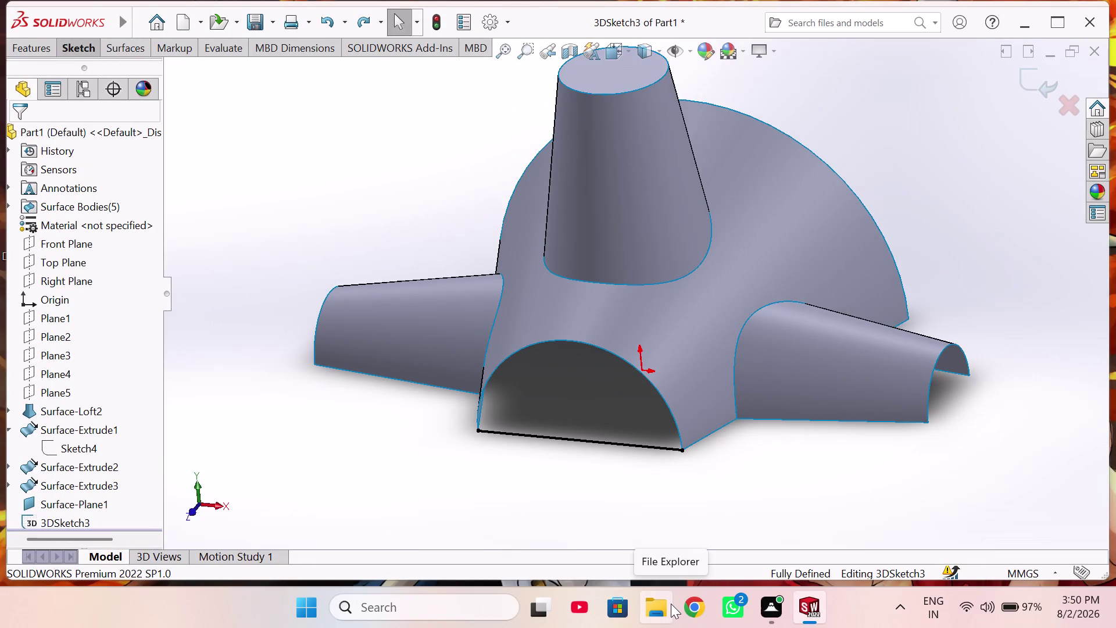
text(ZZZ)
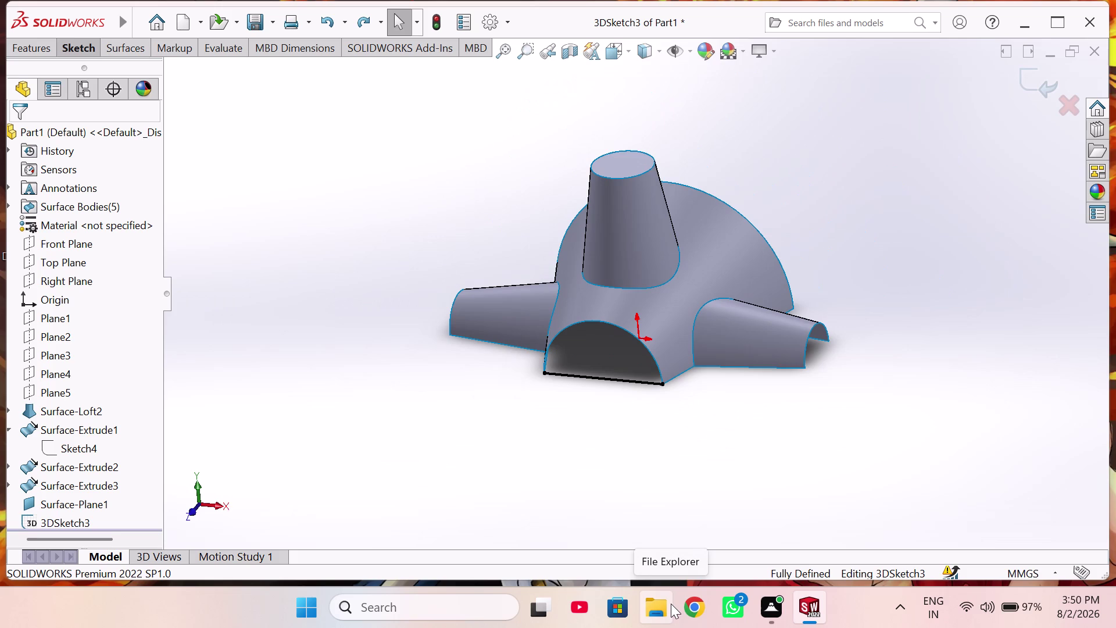
key(ctrl+z)
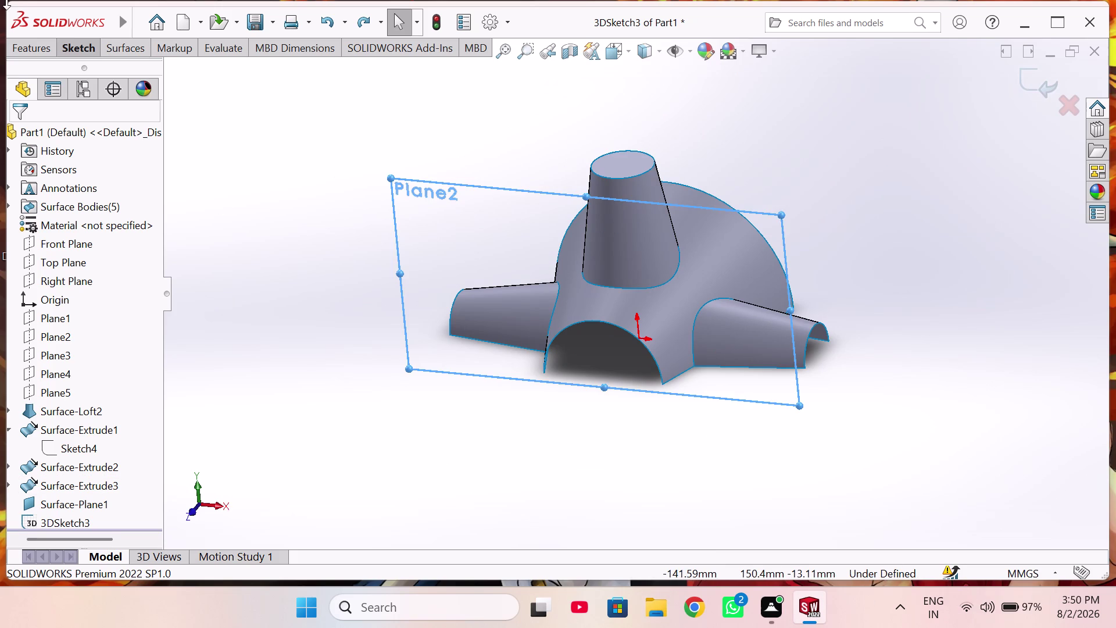
click(71, 48)
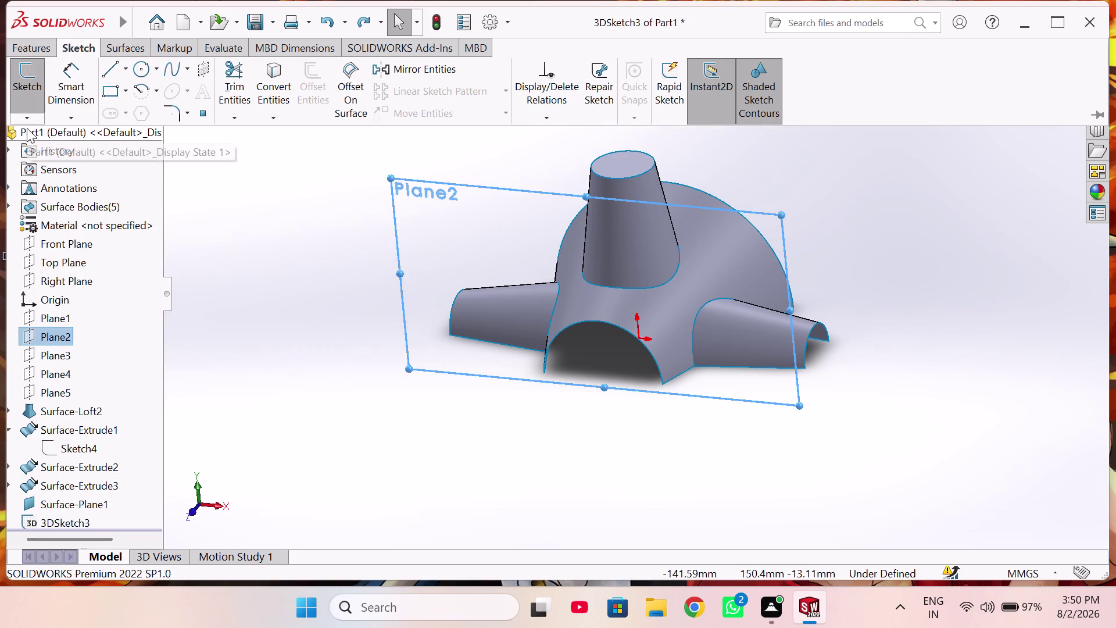
click(29, 112)
click(78, 40)
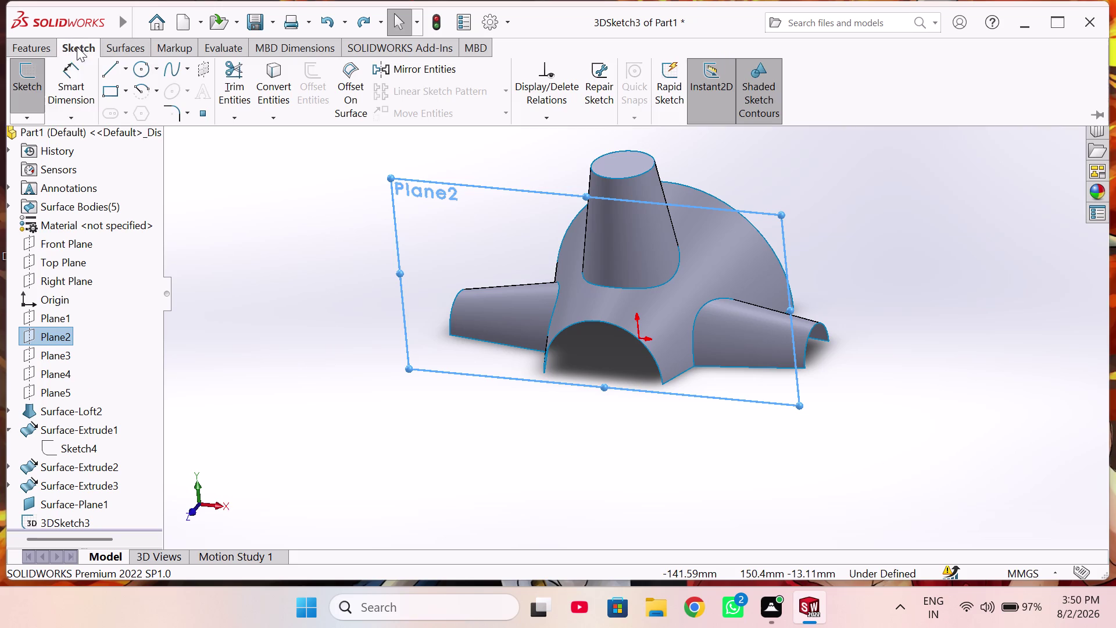
click(24, 115)
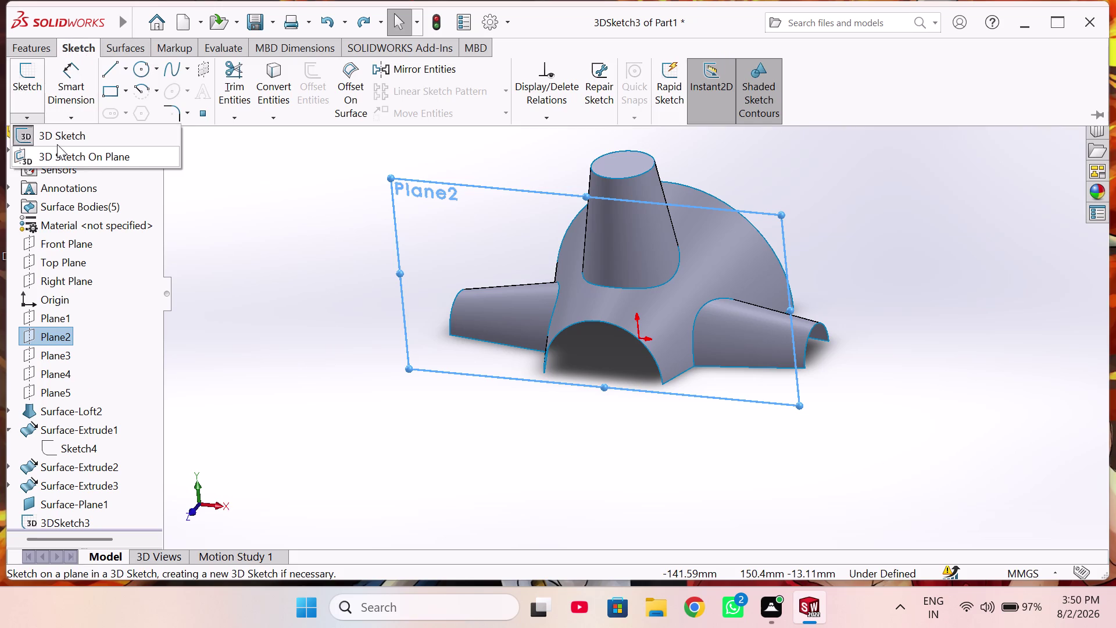
click(57, 144)
scroll(down, 3)
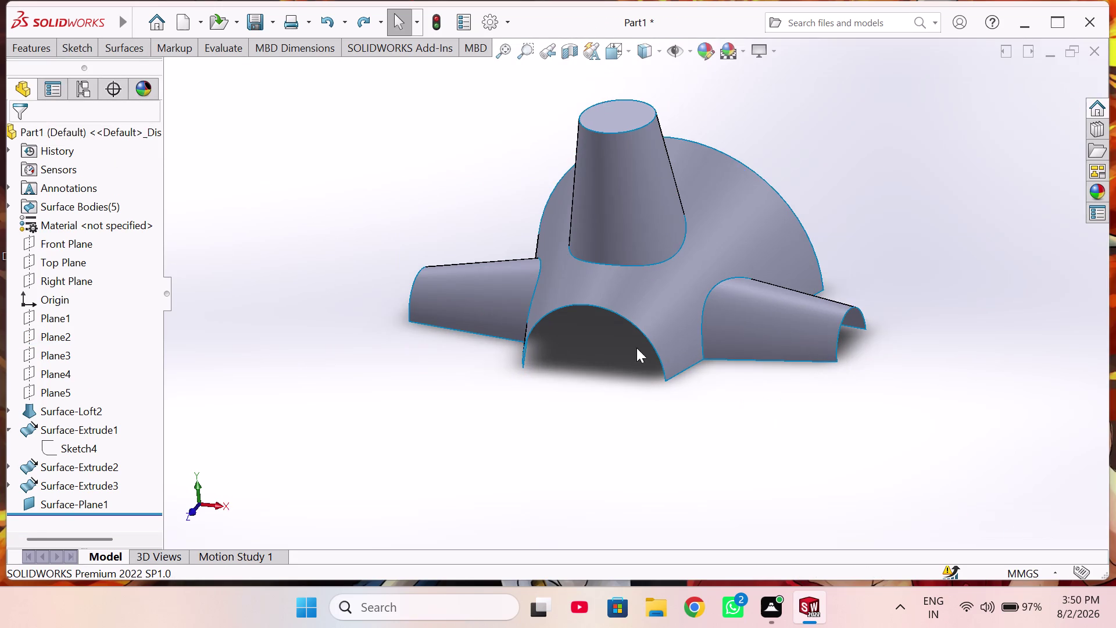
Try starting a line at the arch corner twice, cancelling both attempts.
scroll(down, 3)
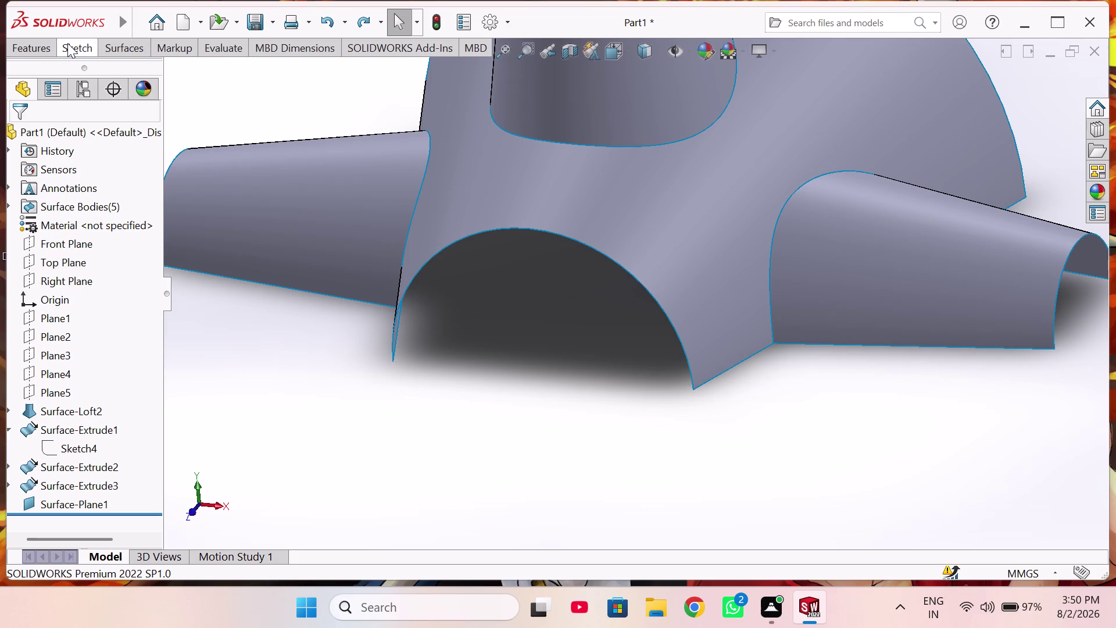
click(69, 44)
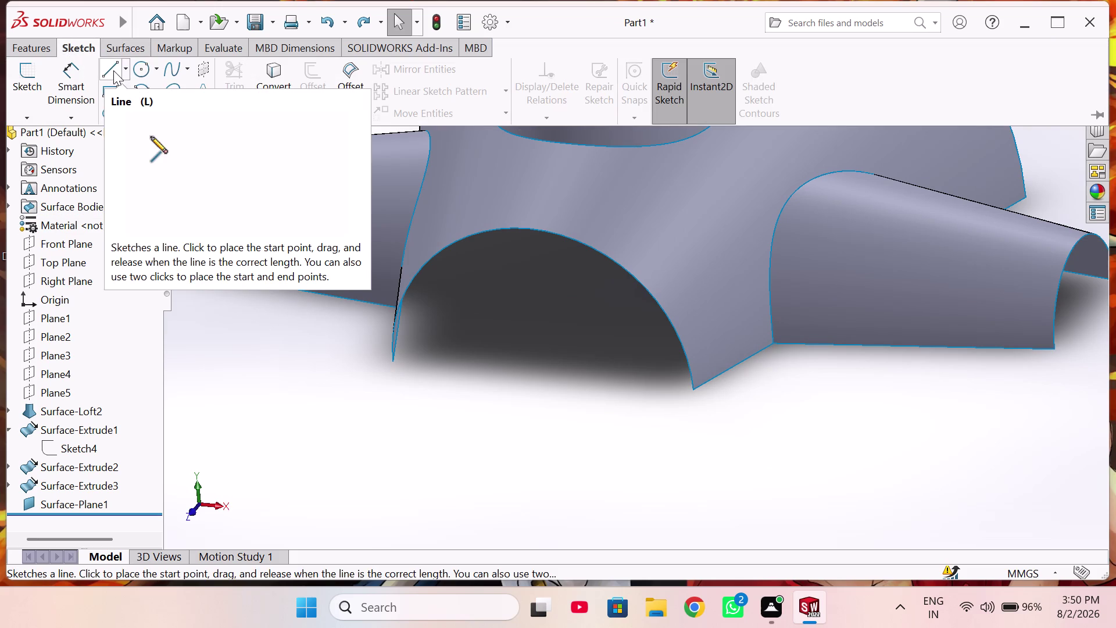
click(114, 71)
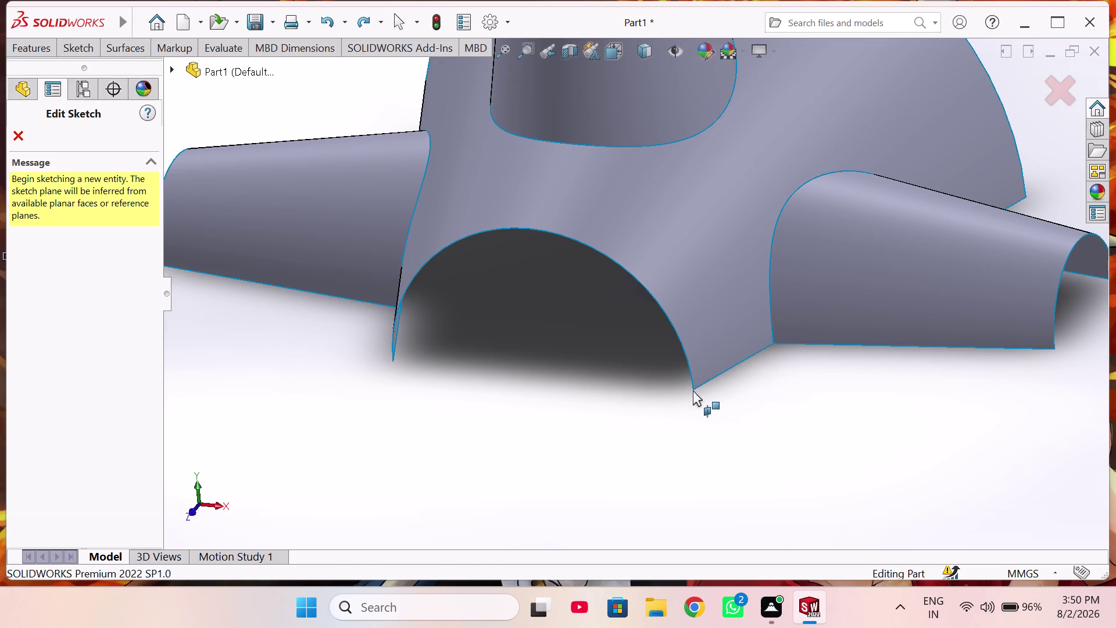
click(393, 361)
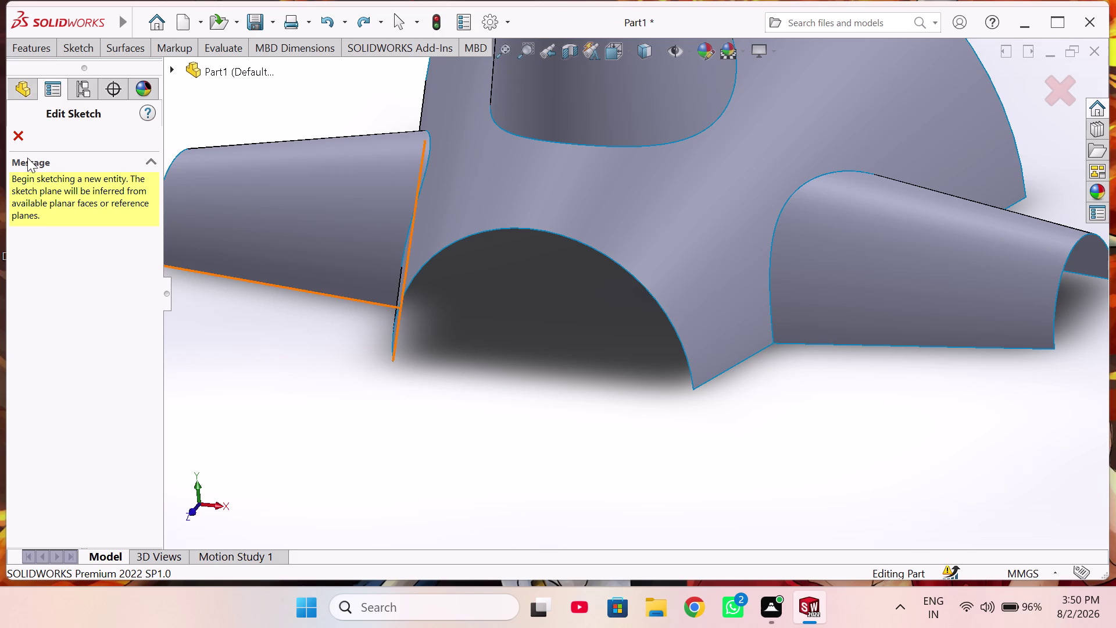
click(25, 132)
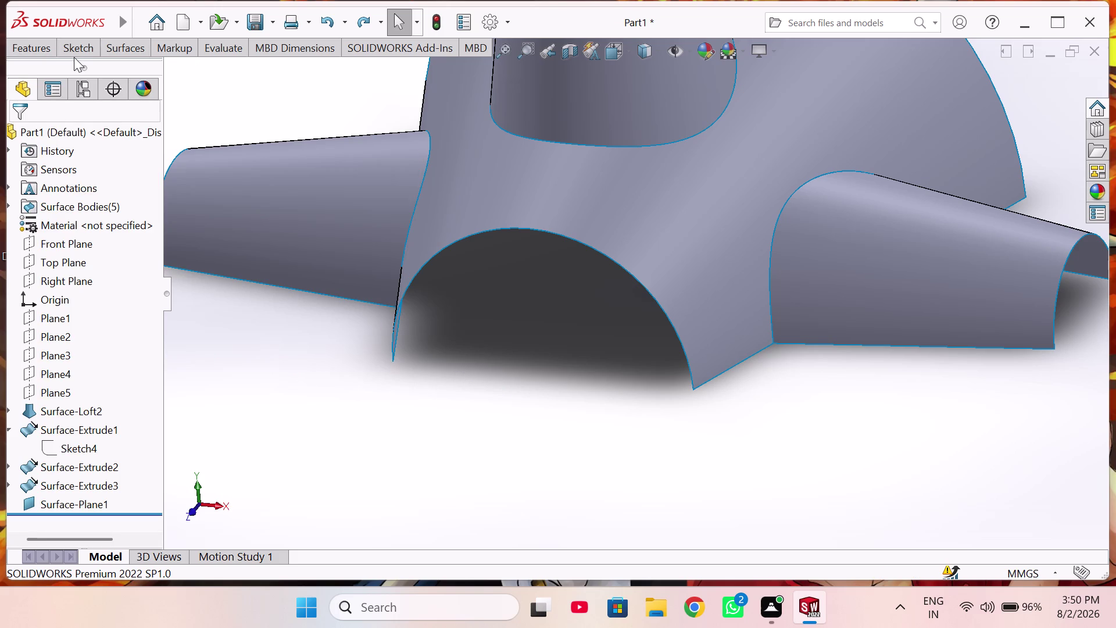
click(76, 55)
click(113, 69)
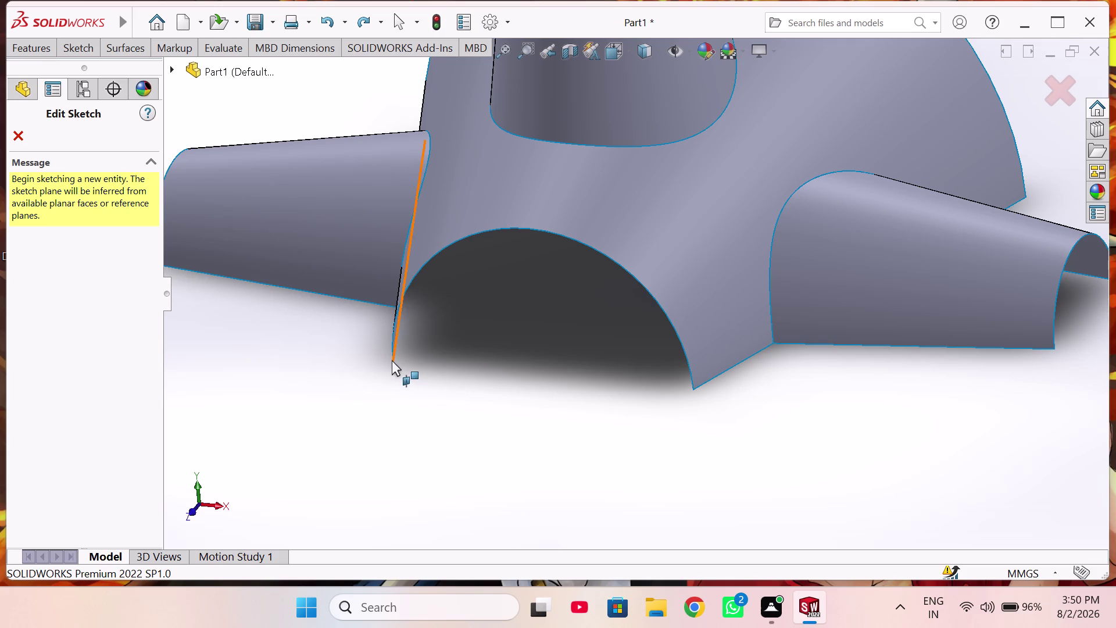
click(392, 360)
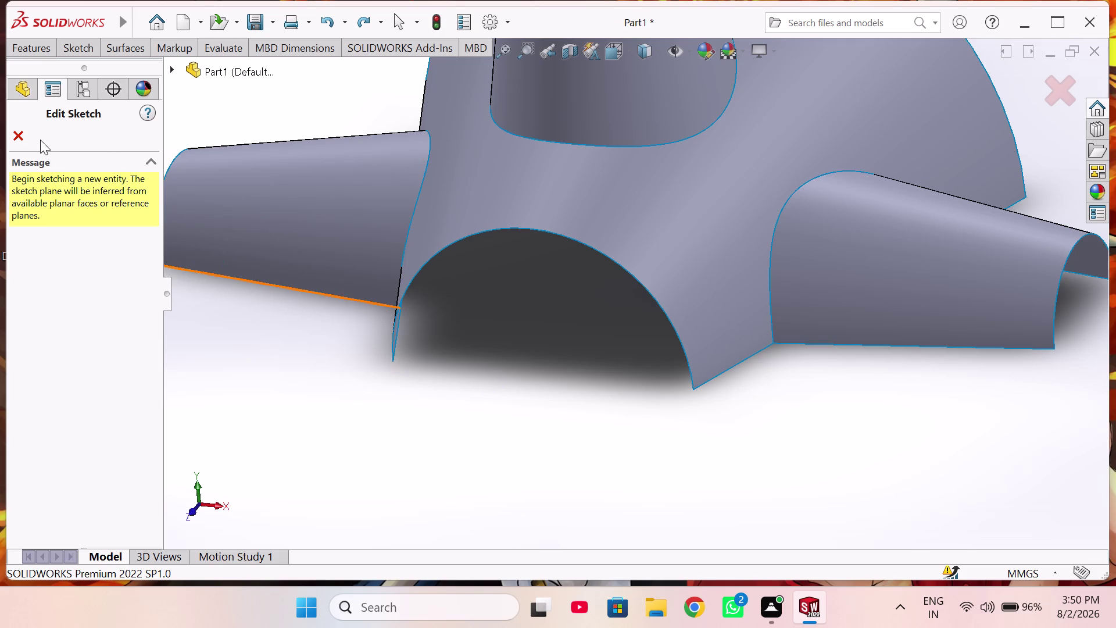
click(10, 142)
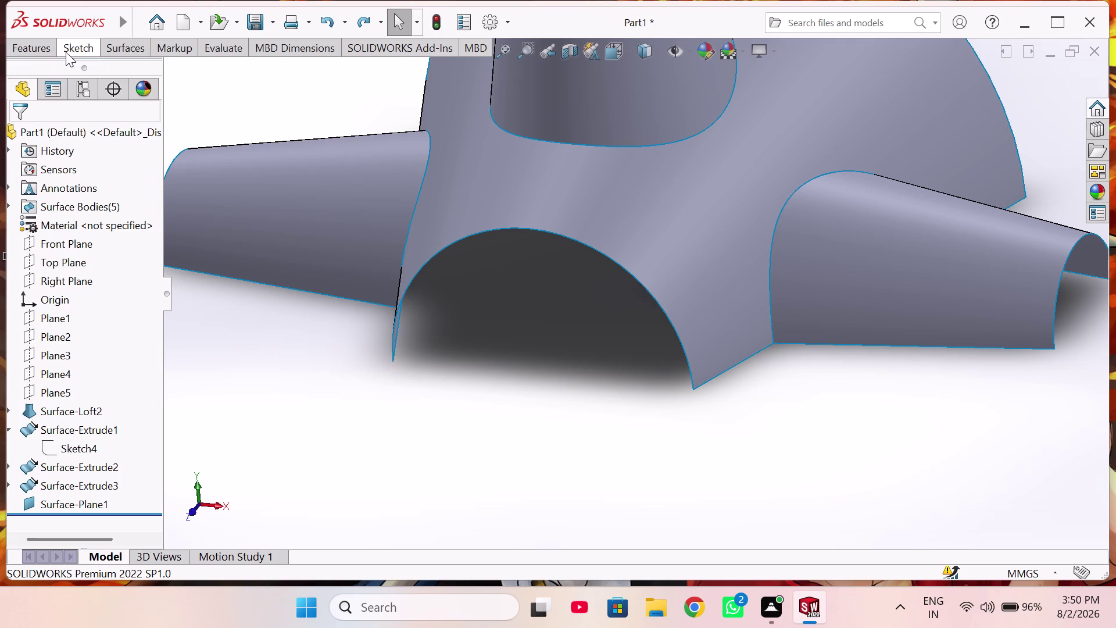
Start the new 3D sketch, 3DSketch4.
click(70, 49)
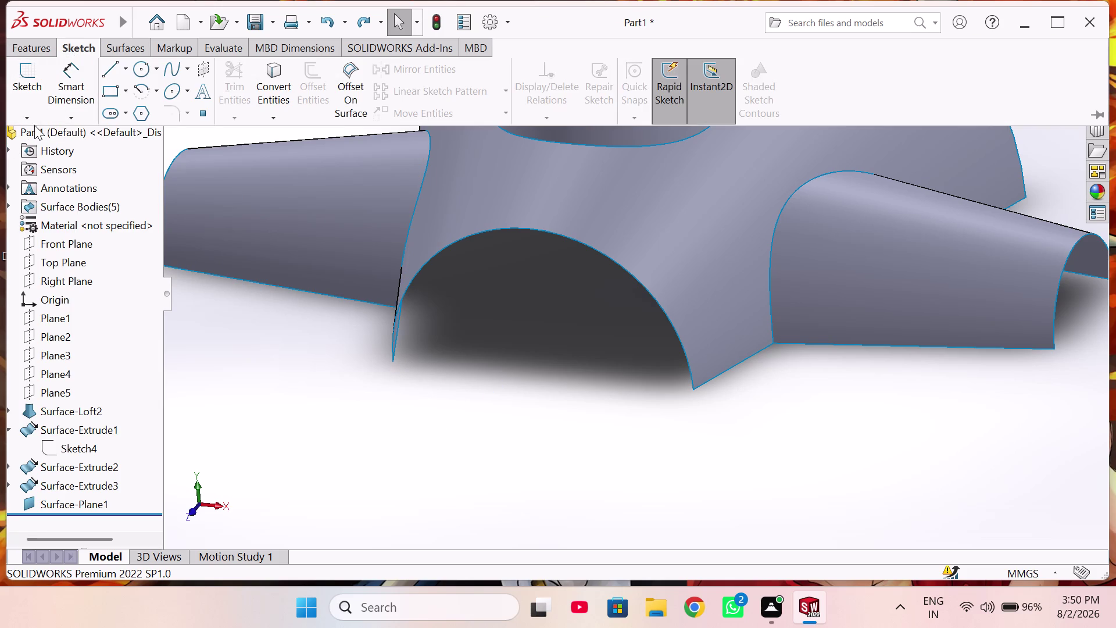
click(33, 119)
click(41, 150)
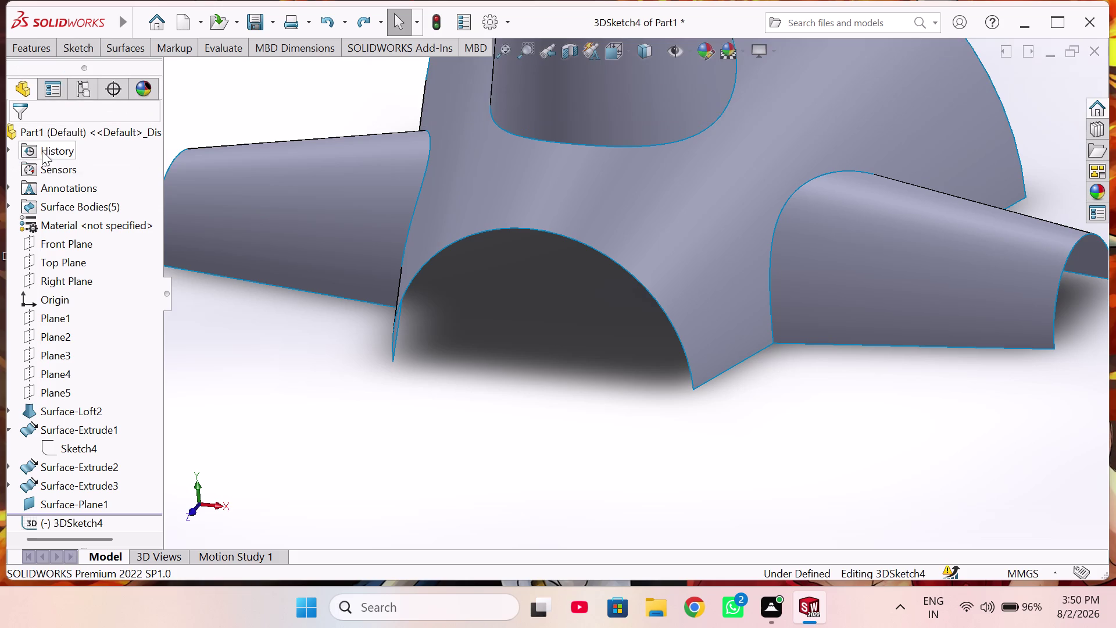
Draw a 3D line from the arch's left lower end to its right corner, then end the Line tool.
click(77, 50)
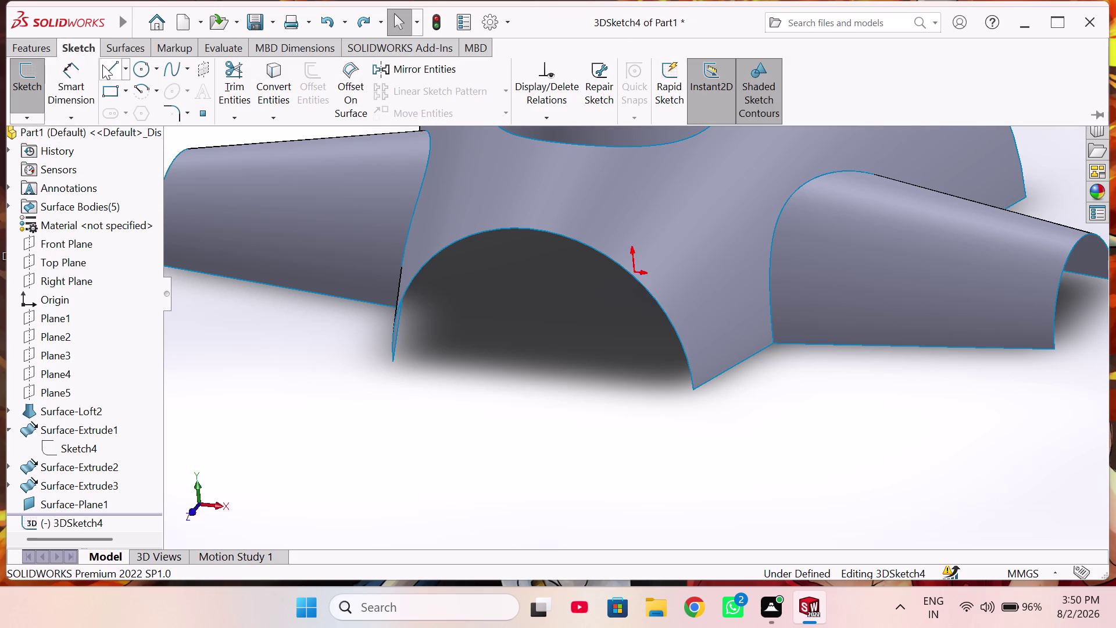
click(110, 69)
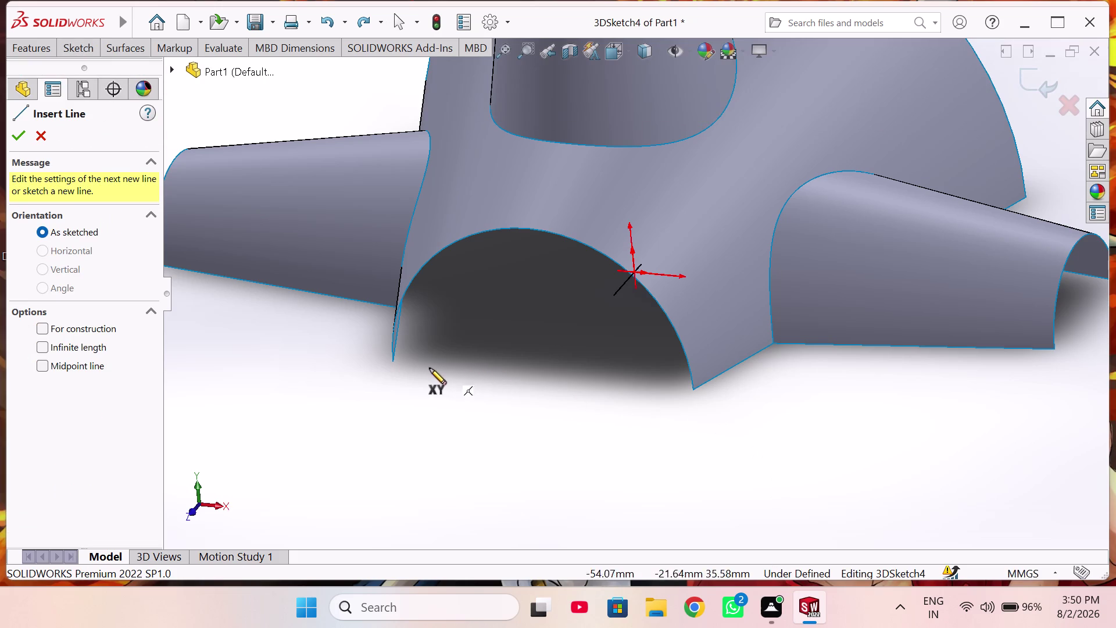
click(392, 363)
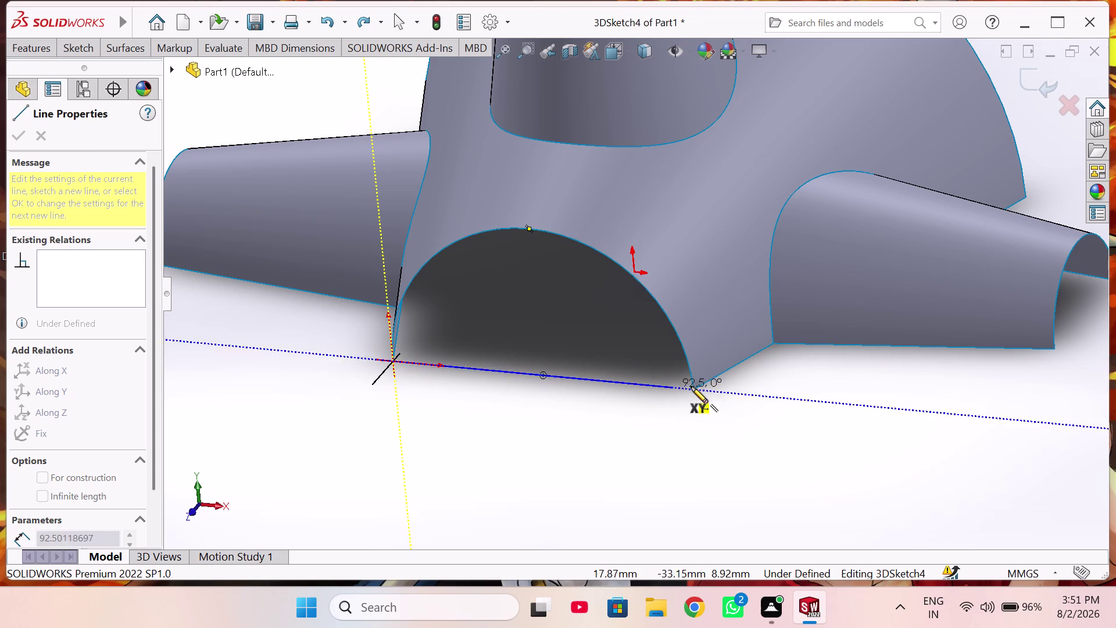
click(691, 386)
right_click(648, 407)
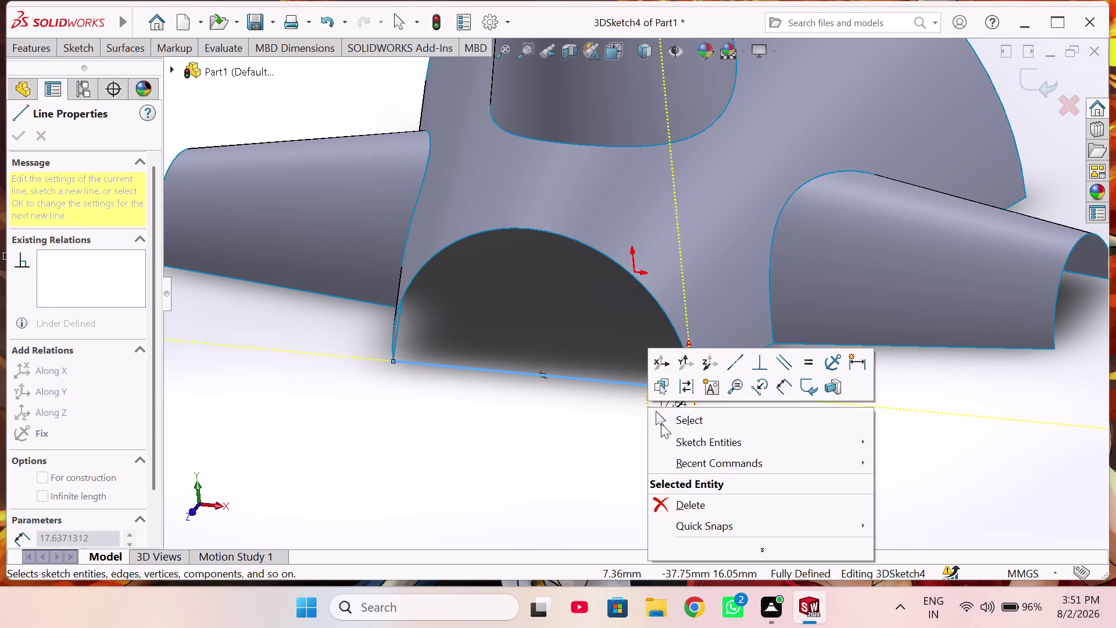
click(662, 423)
middle_drag(576, 418, 610, 454)
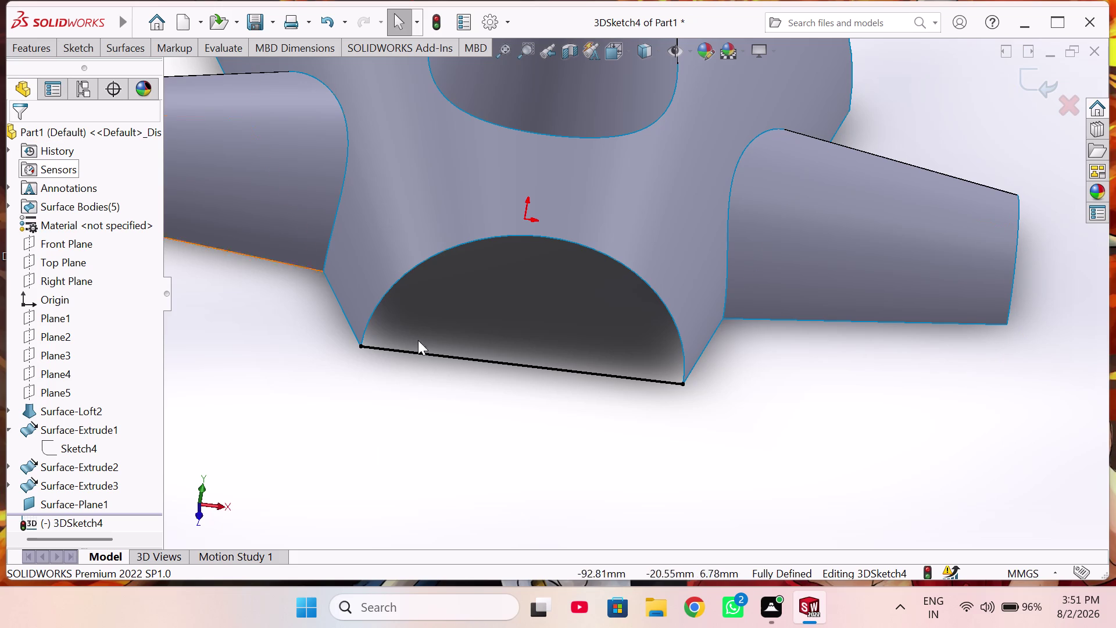
middle_drag(432, 389, 456, 398)
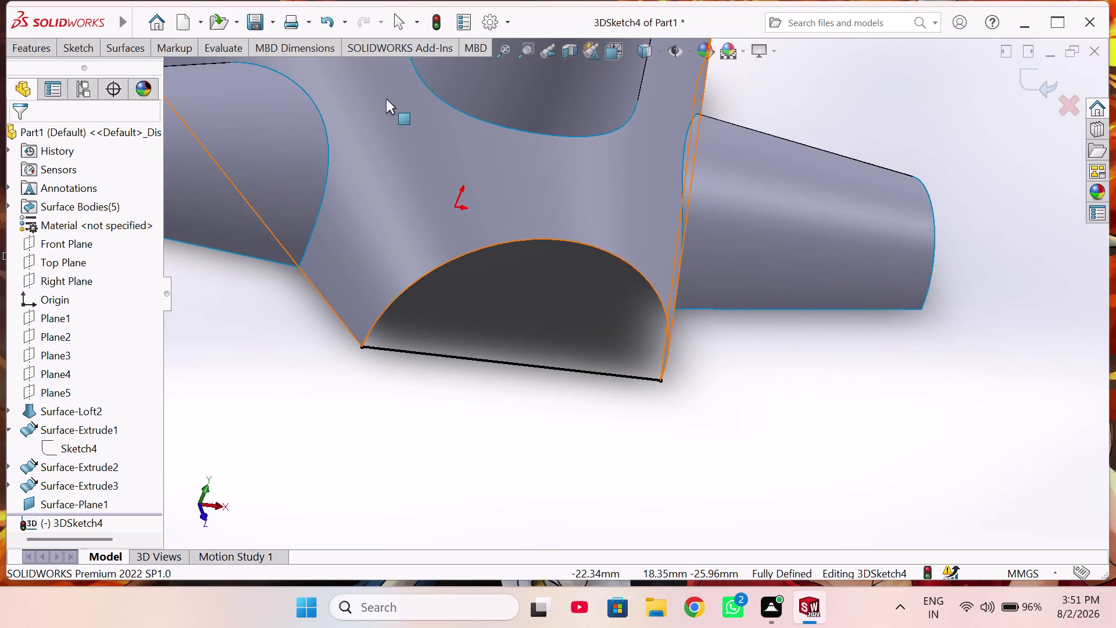
Exit 3DSketch4.
click(130, 48)
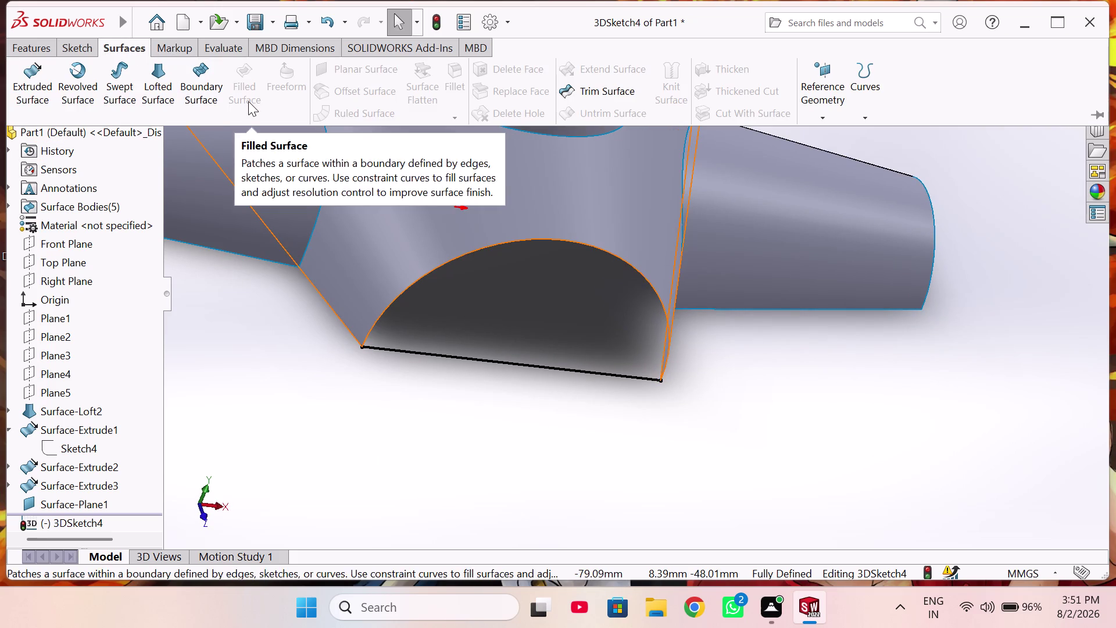
click(69, 48)
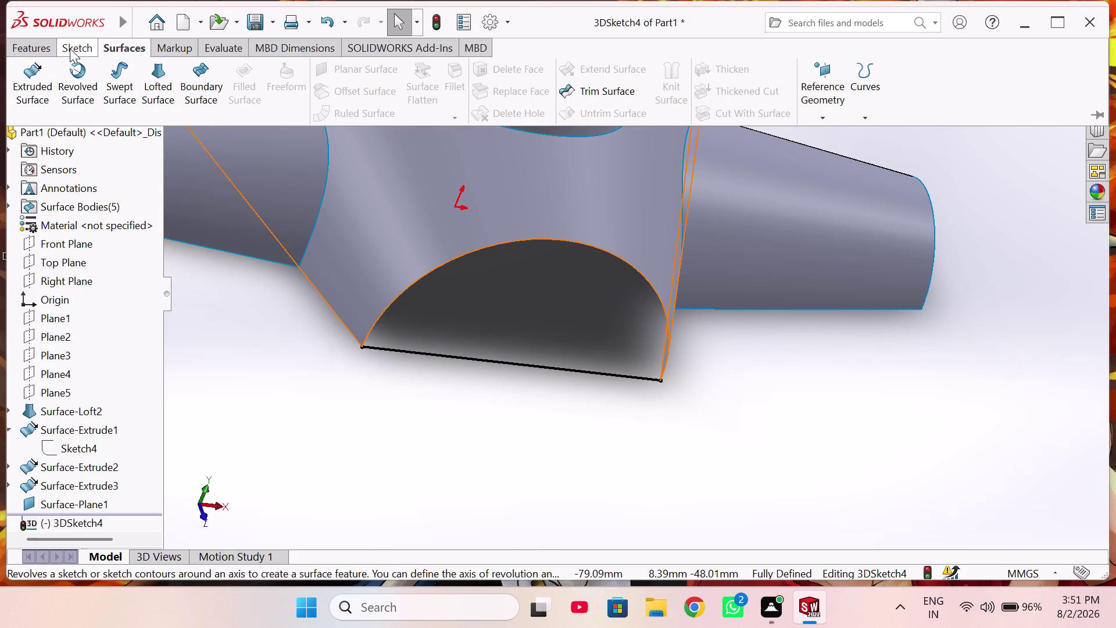
click(26, 115)
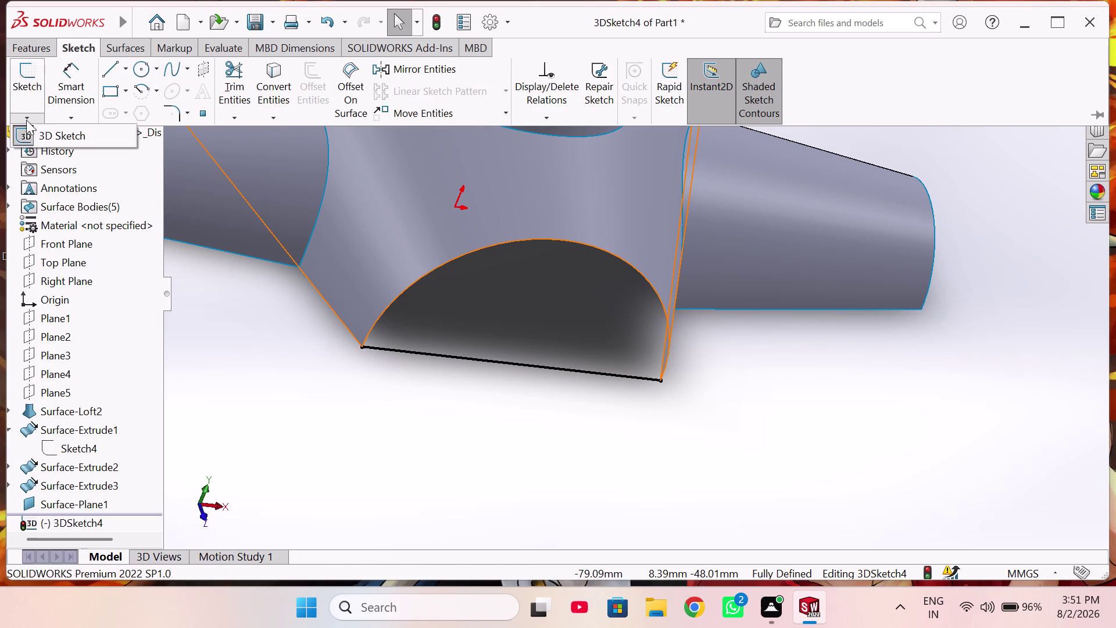
click(44, 134)
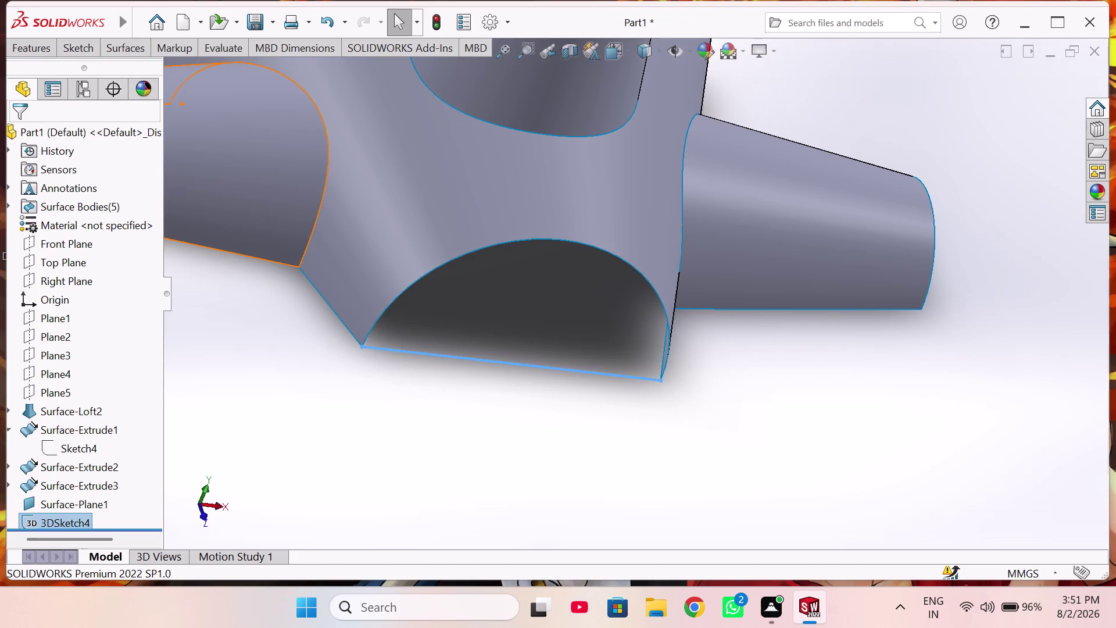
Create Surface-Fill1 bounded by 3DSketch4 and the arch edge.
click(127, 40)
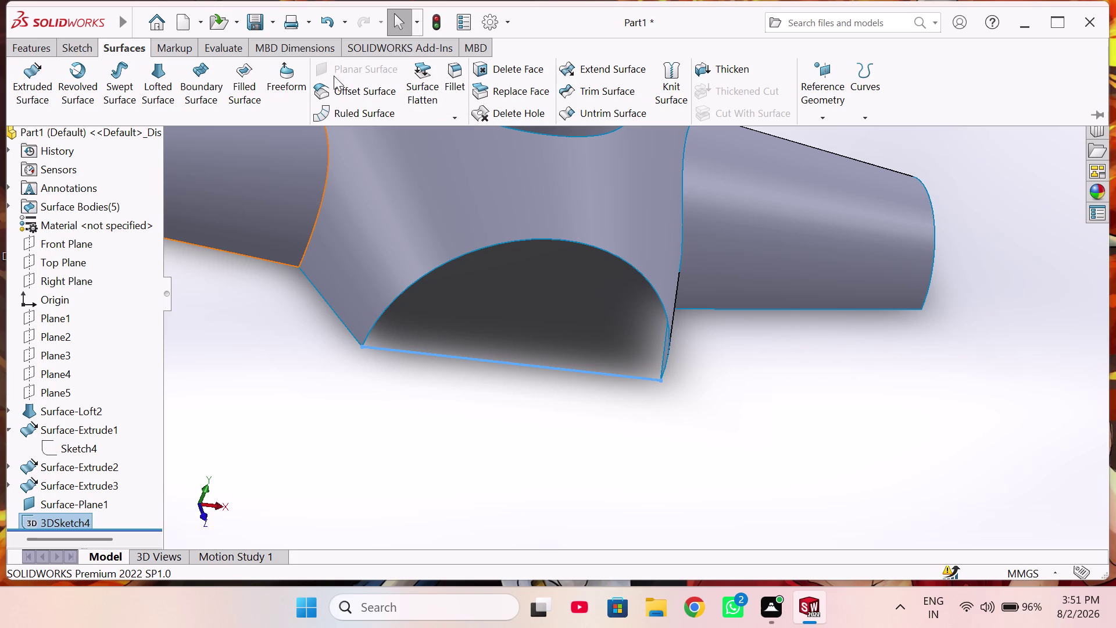
click(251, 79)
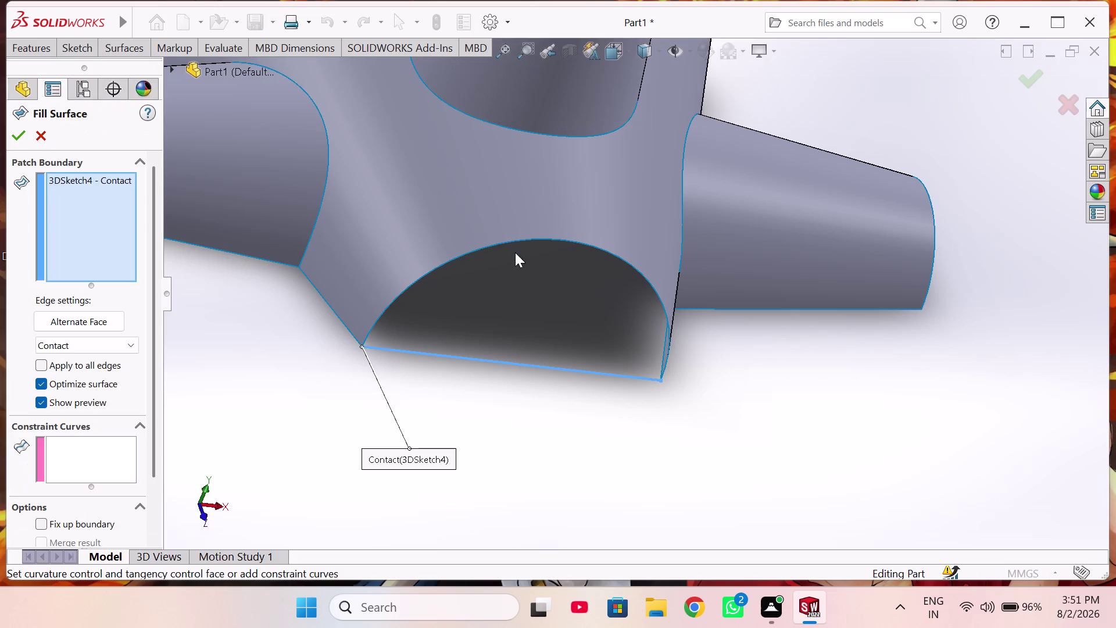
click(517, 241)
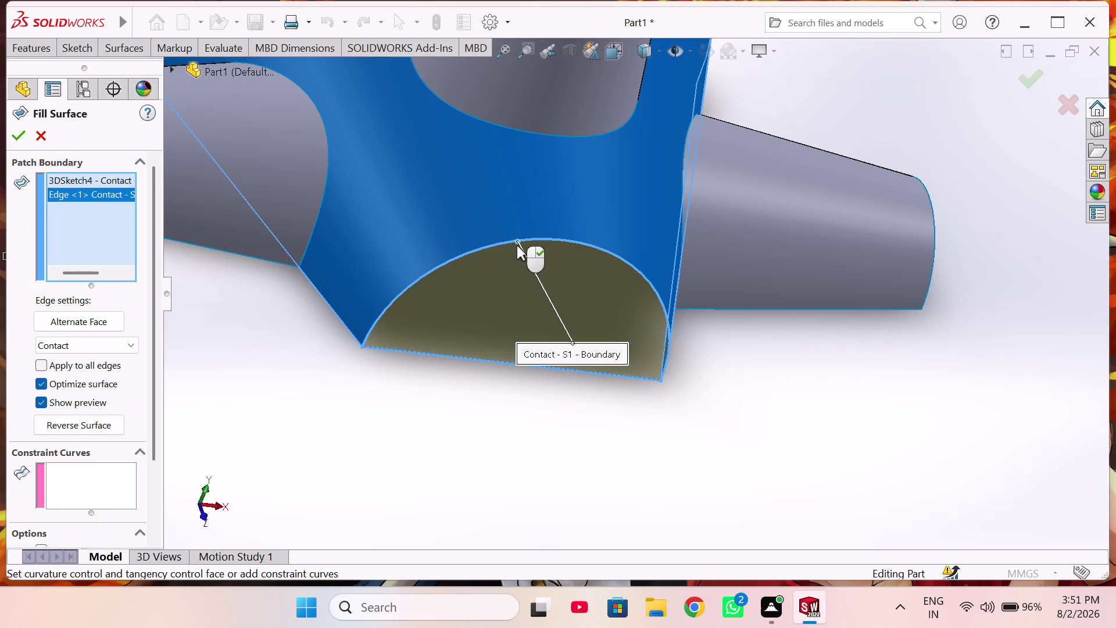
click(17, 141)
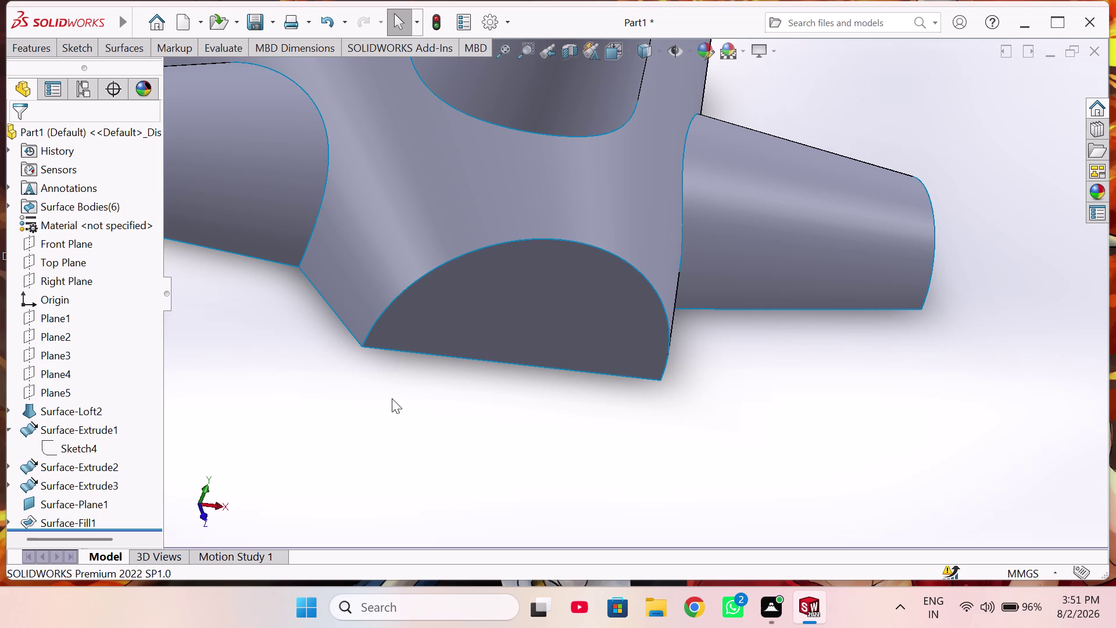
Orbit and zoom around the hub to check Surface-Fill1 and both arched openings.
scroll(up, 3)
middle_drag(372, 308, 438, 312)
scroll(up, 3)
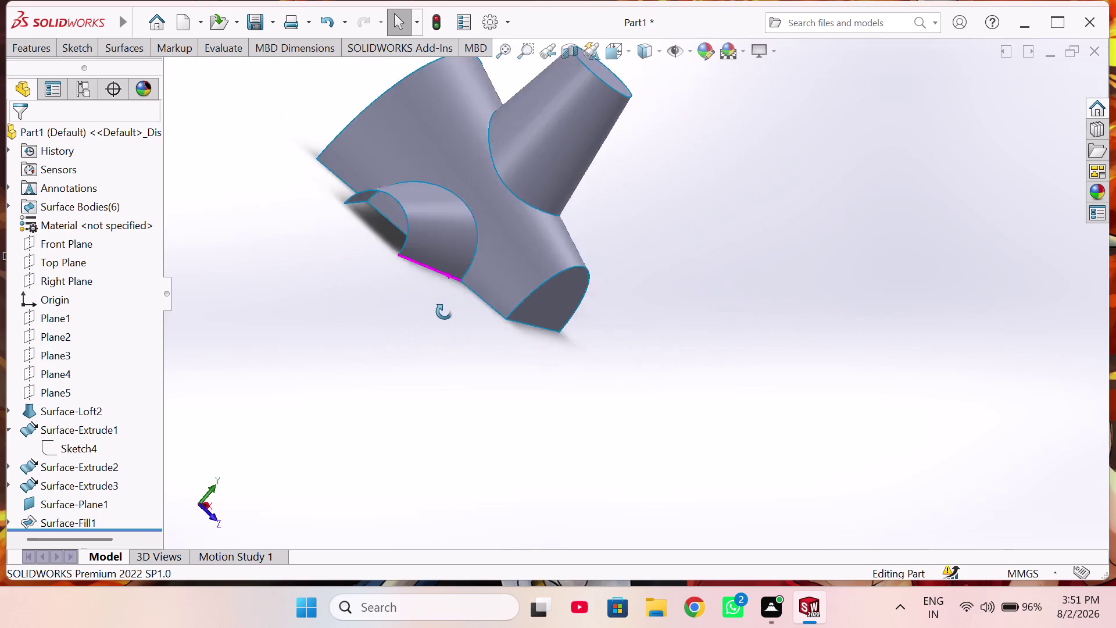
middle_drag(437, 311, 478, 312)
scroll(down, 3)
middle_drag(441, 244, 312, 278)
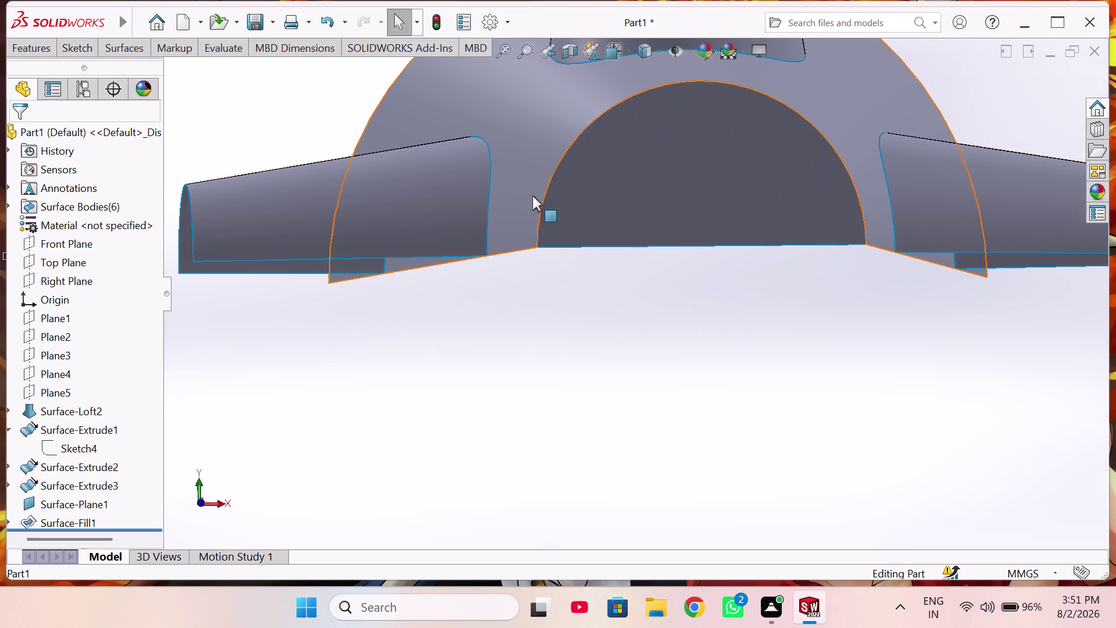
scroll(up, 3)
middle_drag(683, 232, 514, 304)
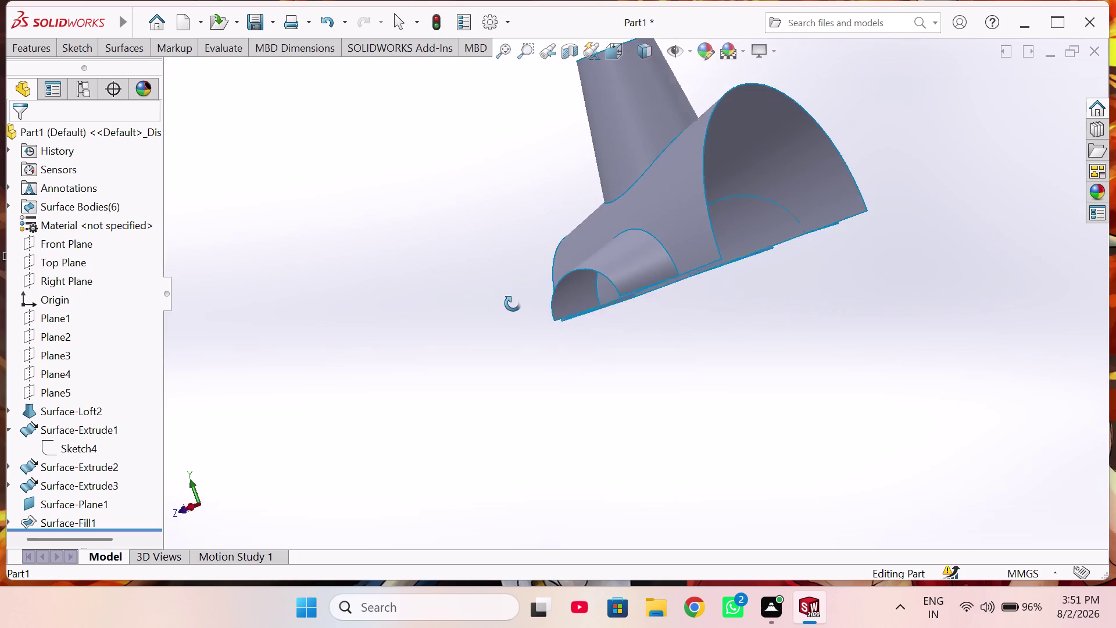
middle_drag(514, 305, 520, 304)
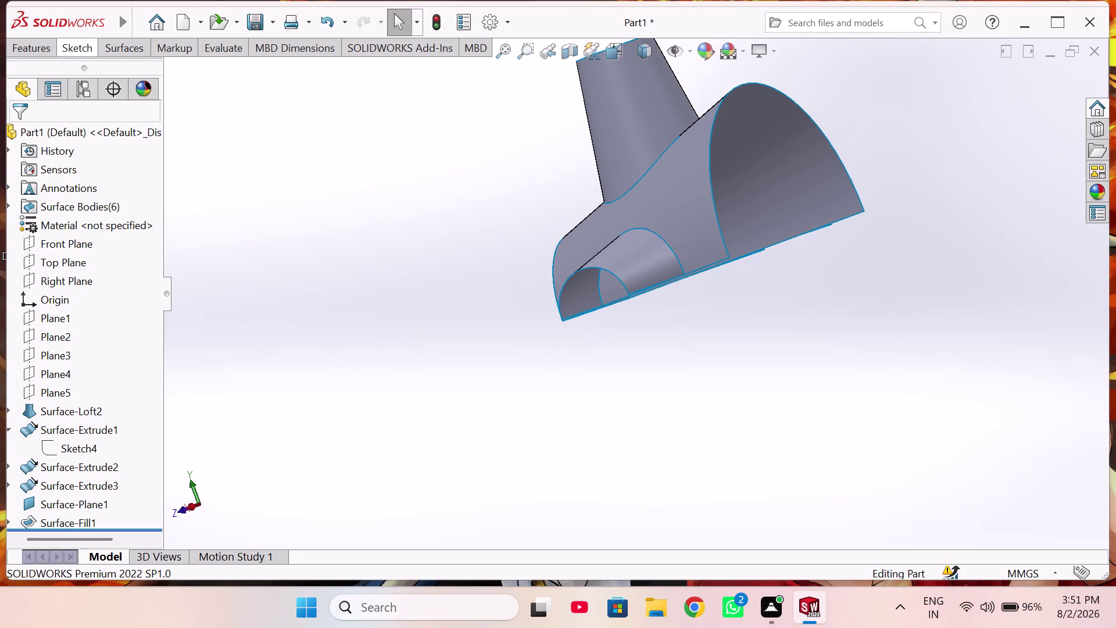
scroll(down, 3)
middle_drag(351, 179, 375, 174)
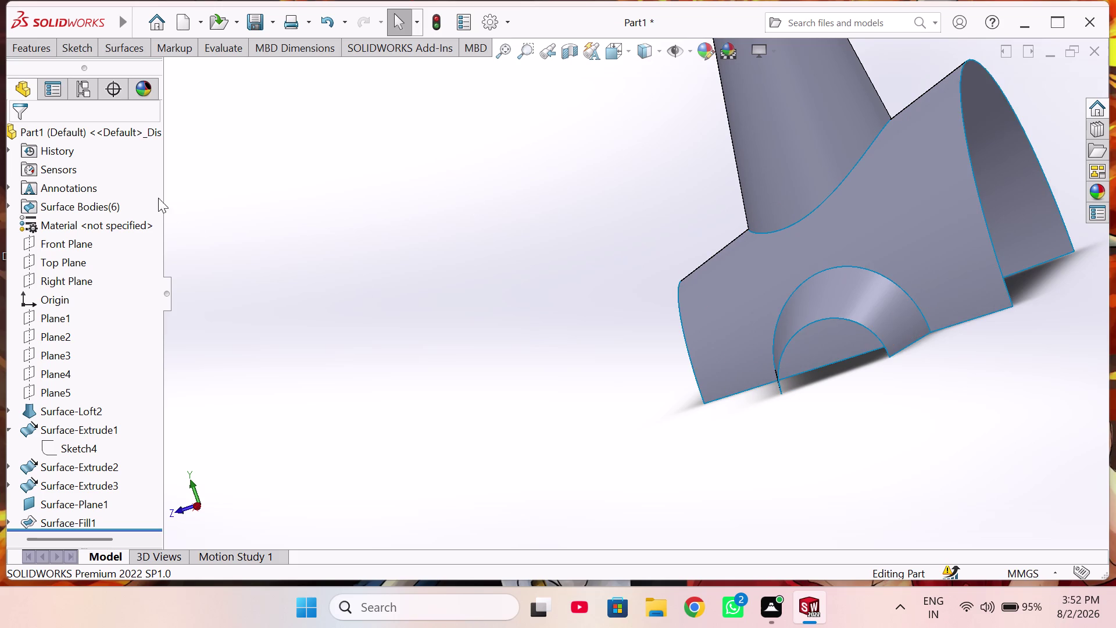
click(70, 47)
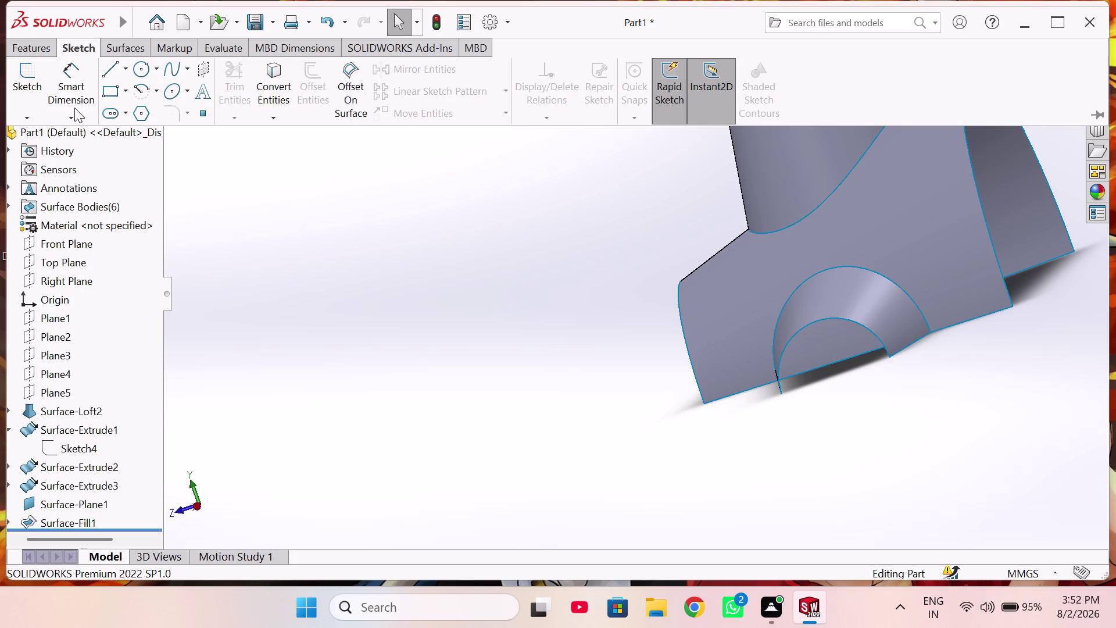
Start a 3D sketch, exit the empty one, then start 3DSketch6.
click(30, 118)
click(44, 154)
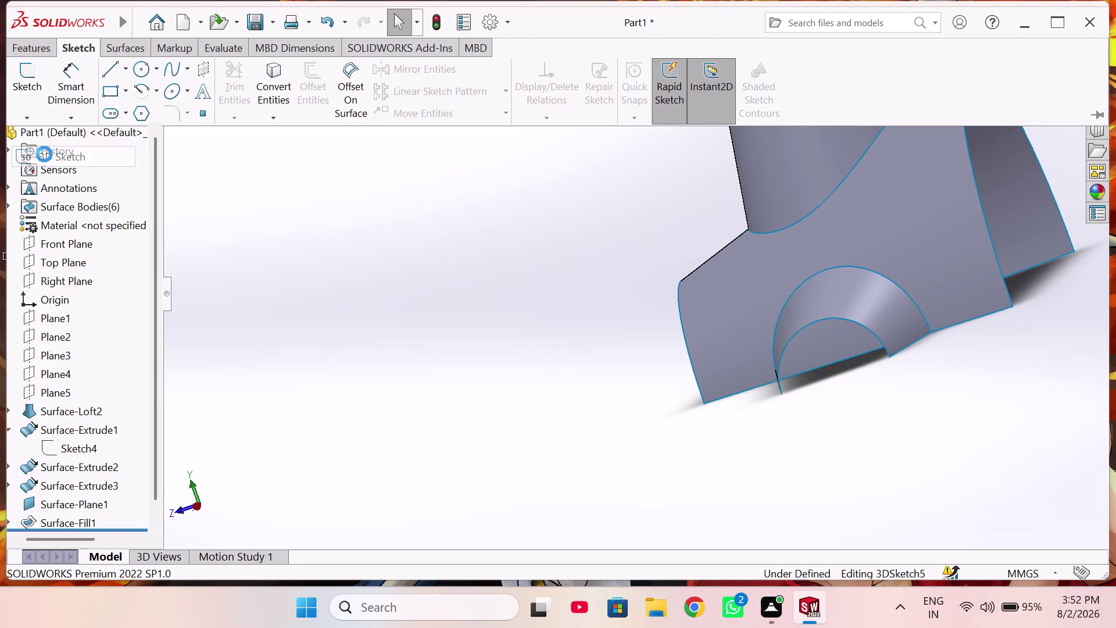
scroll(up, 3)
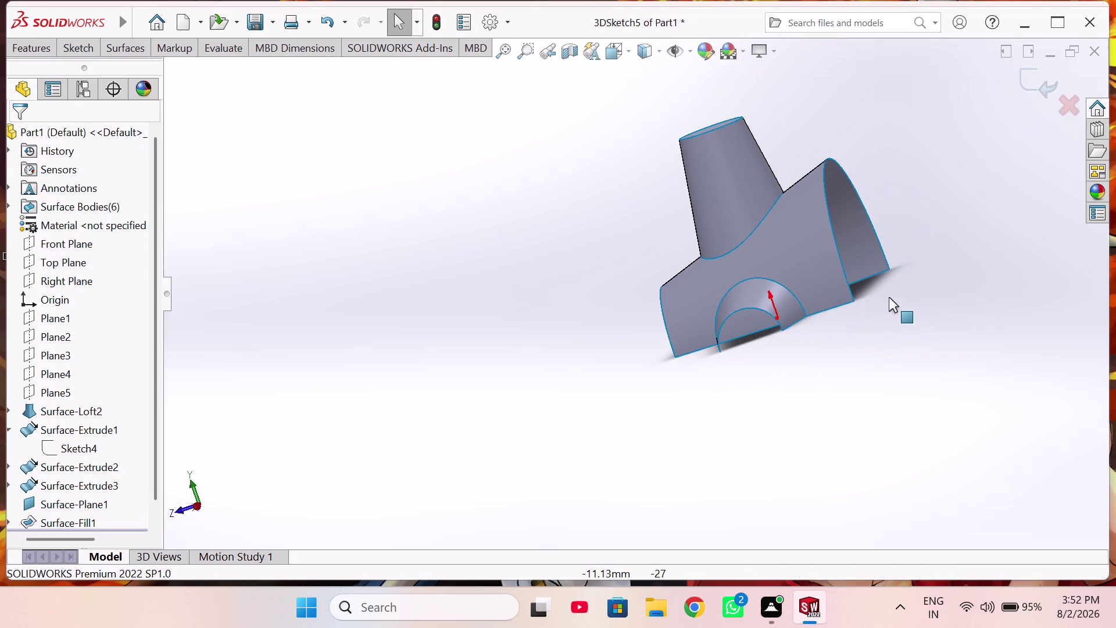
scroll(down, 3)
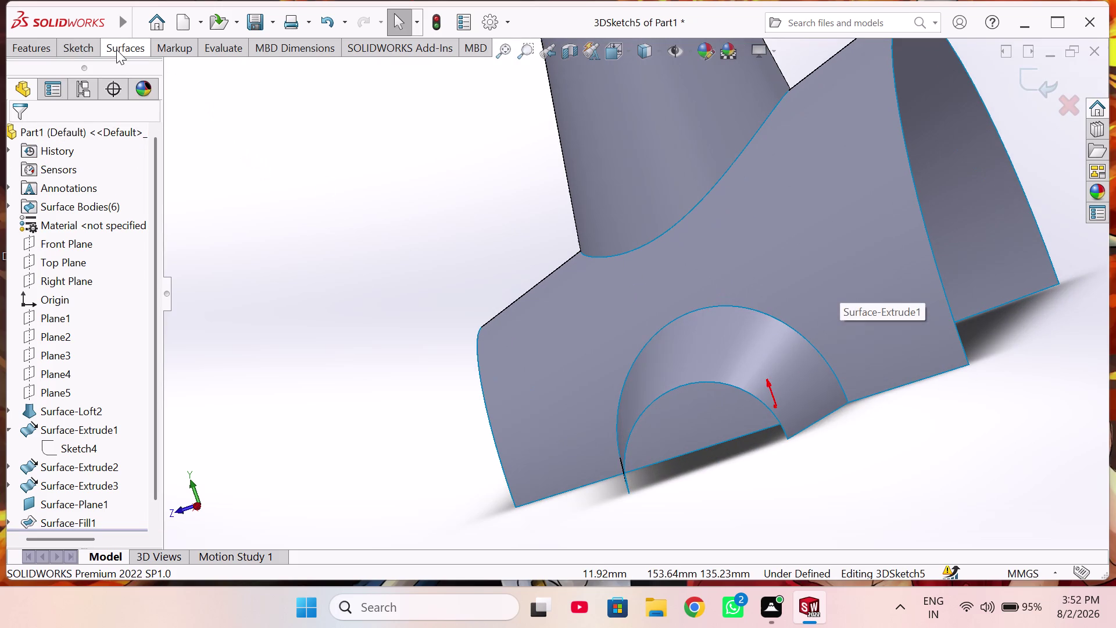
click(84, 44)
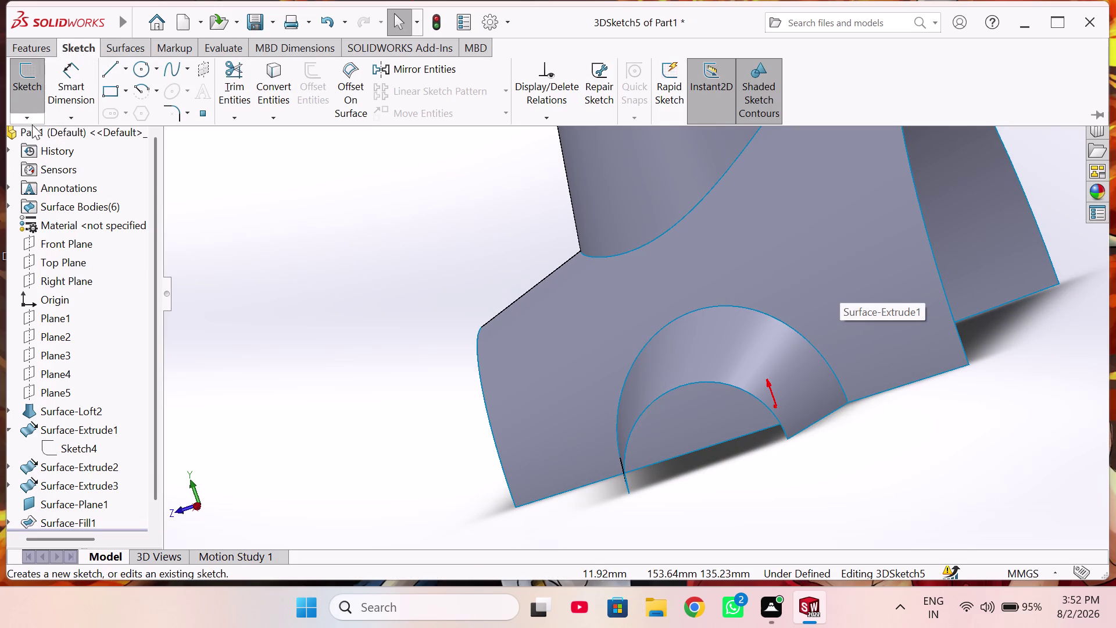
click(31, 121)
click(46, 134)
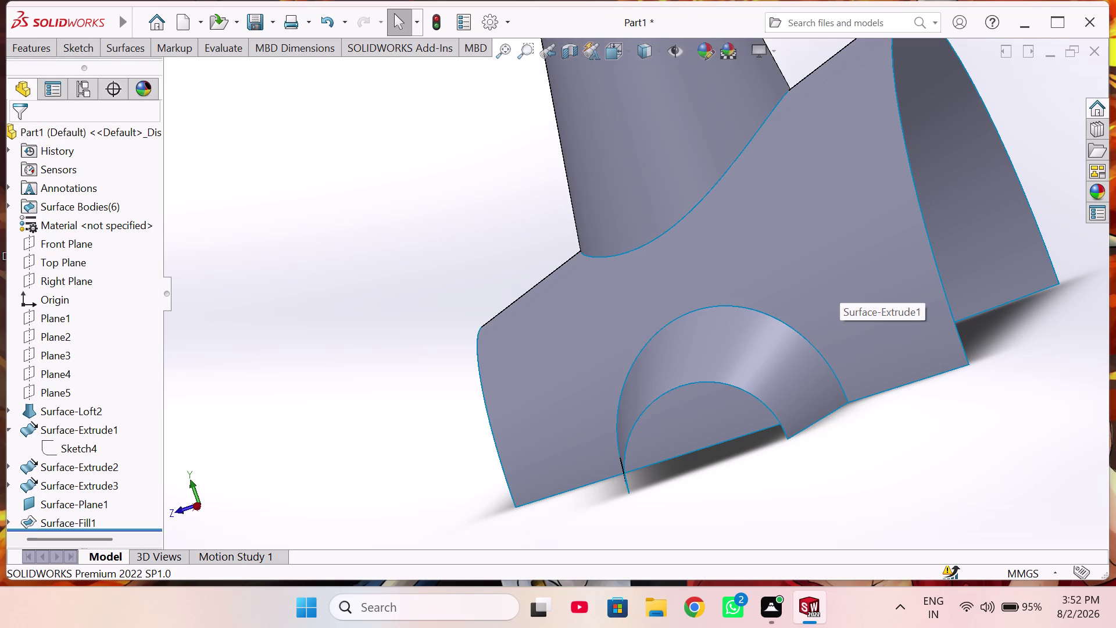
click(88, 42)
click(60, 115)
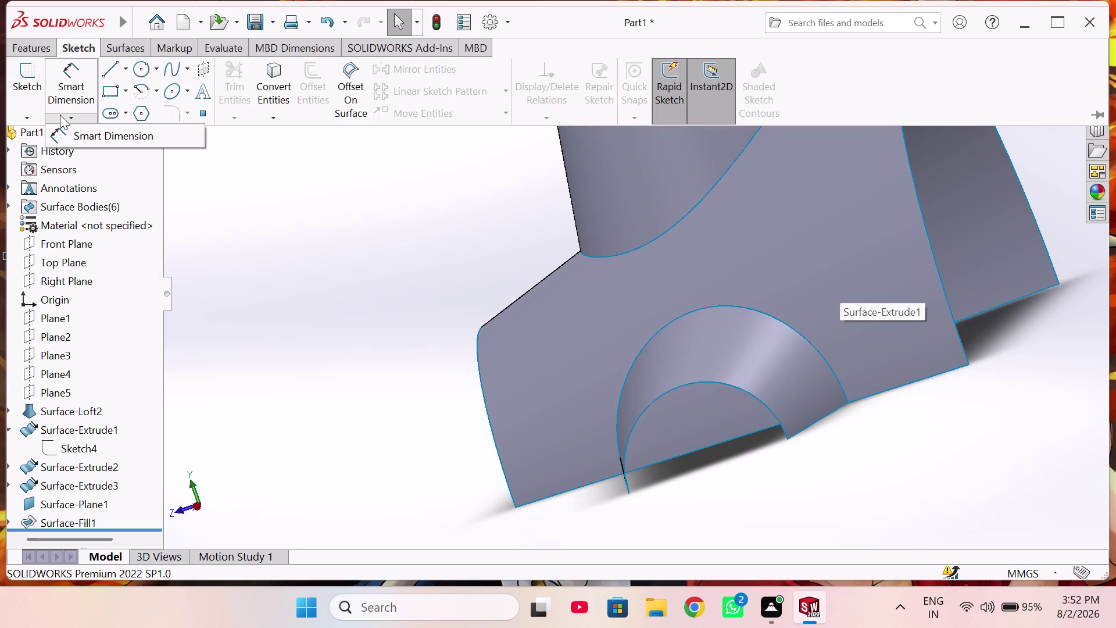
click(34, 113)
click(51, 152)
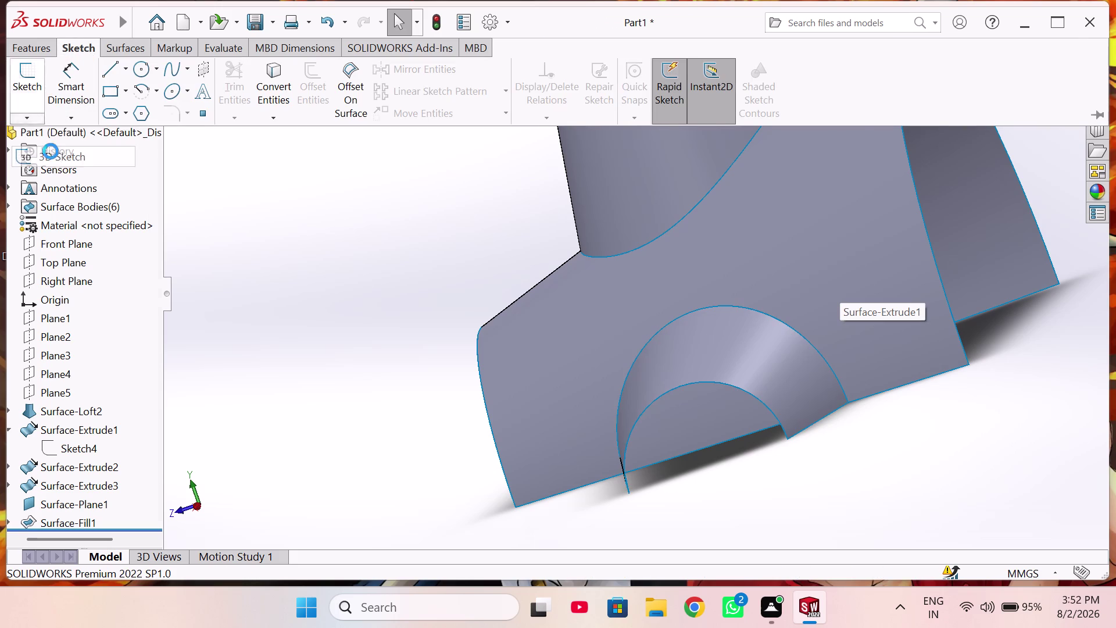
Draw a line joining the half-round opening's two lower corners and end the Line tool.
click(78, 48)
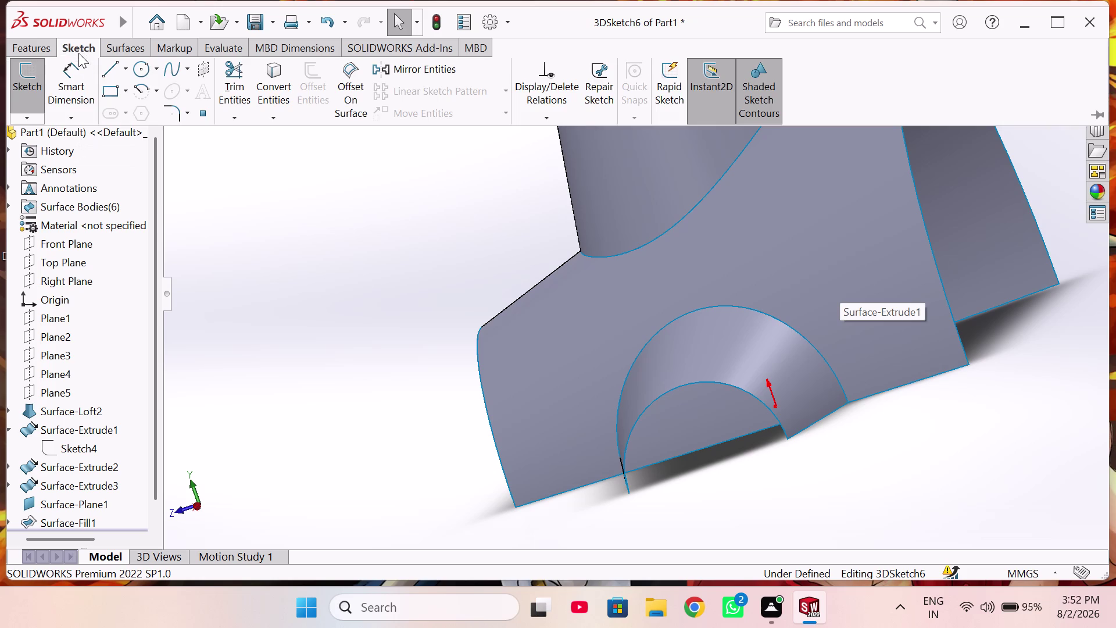
click(105, 68)
scroll(down, 3)
click(608, 475)
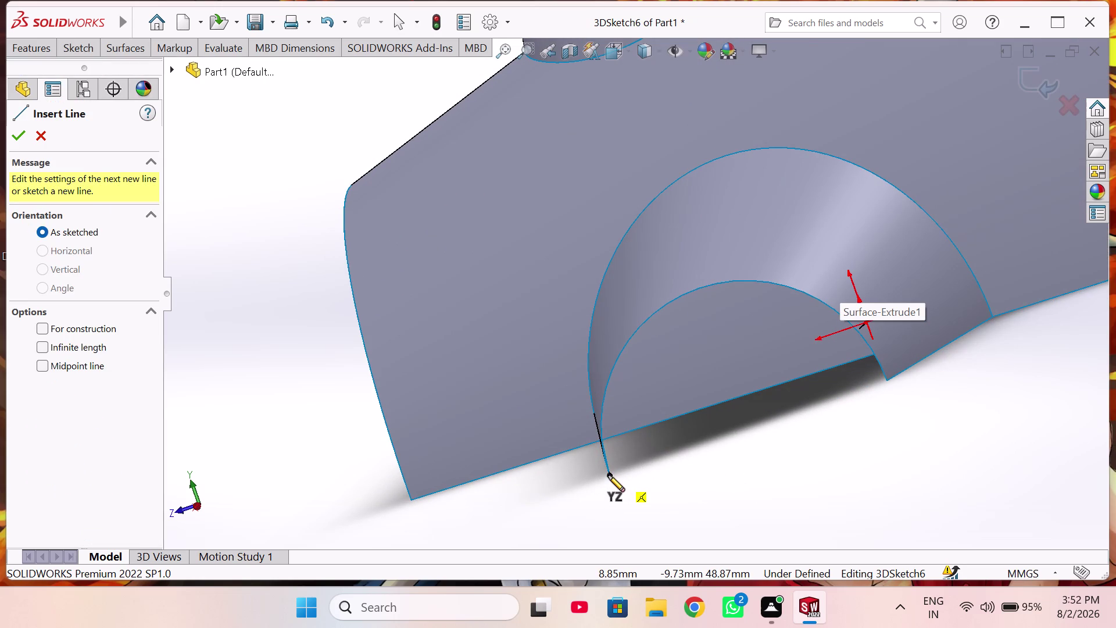
scroll(down, 3)
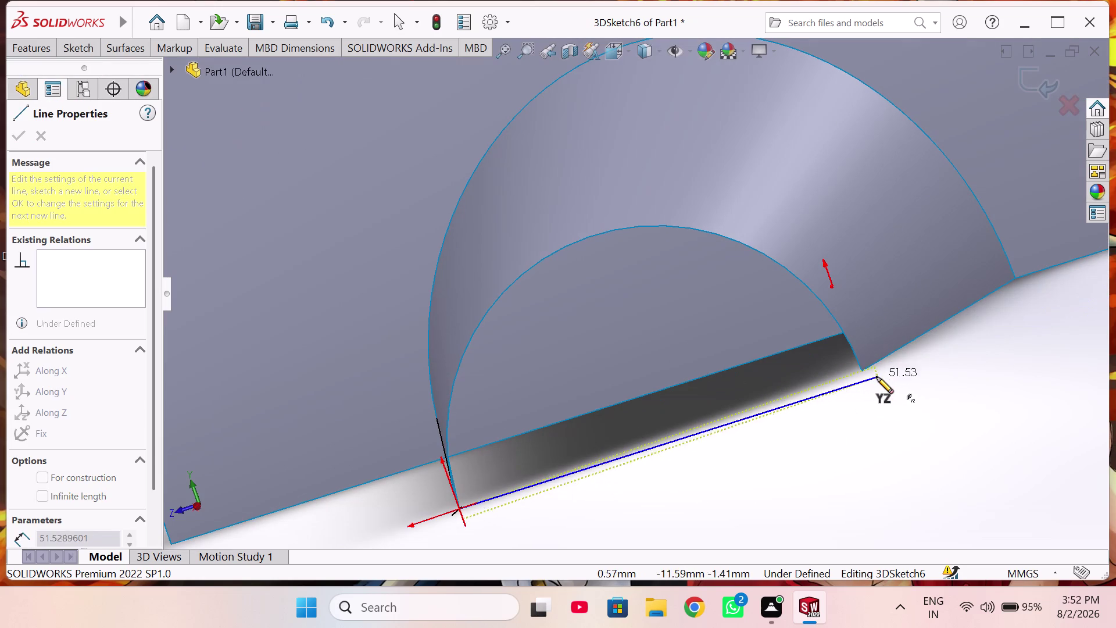
click(863, 371)
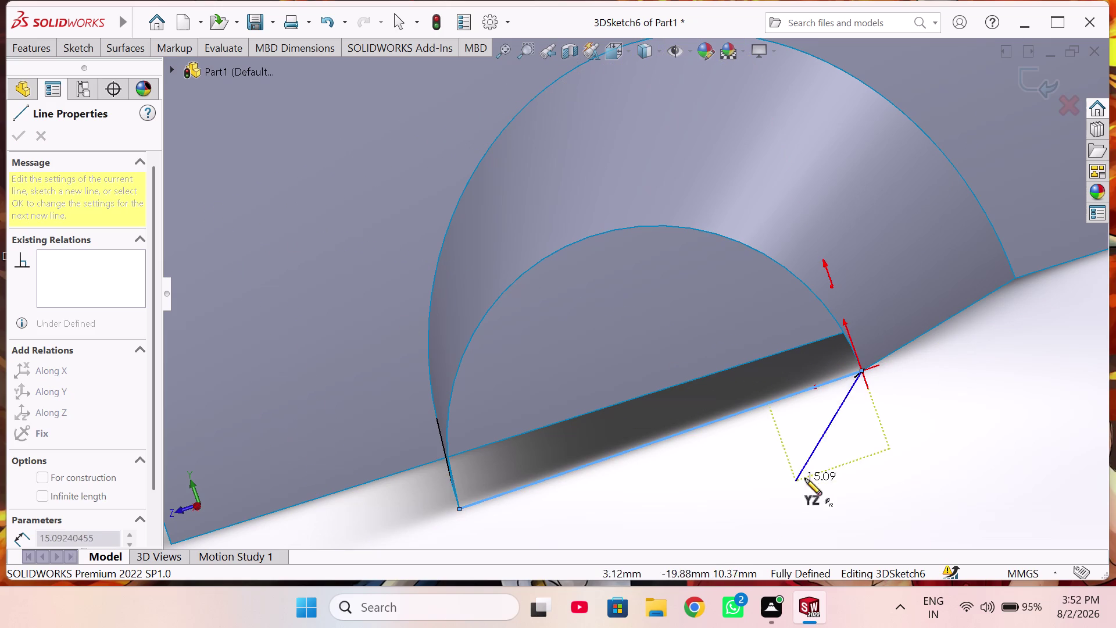
right_click(839, 459)
click(879, 470)
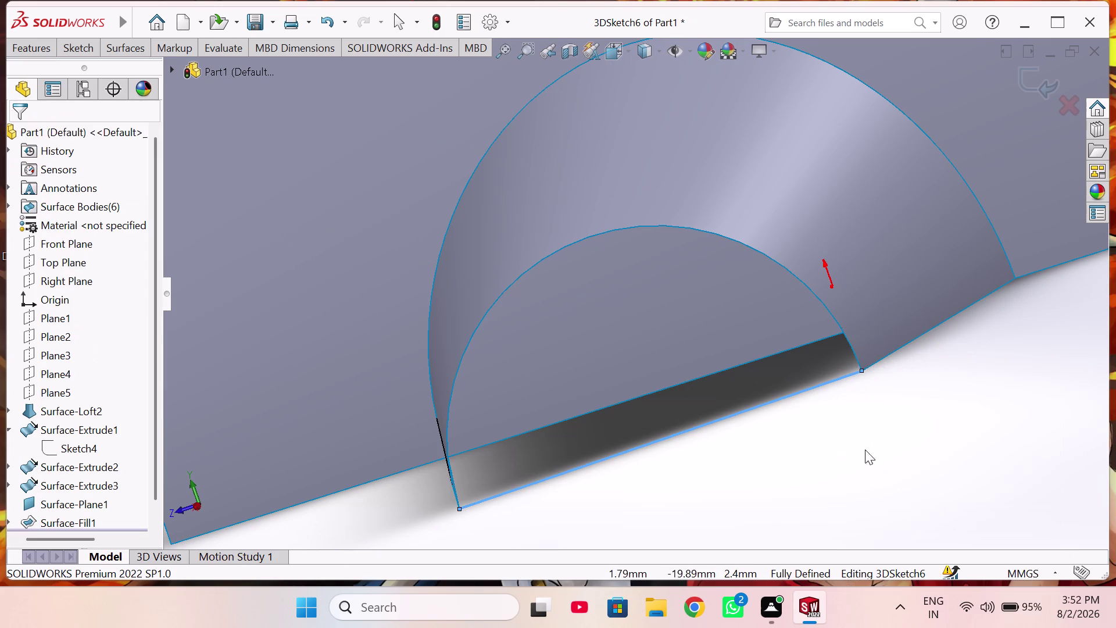
click(113, 47)
click(779, 511)
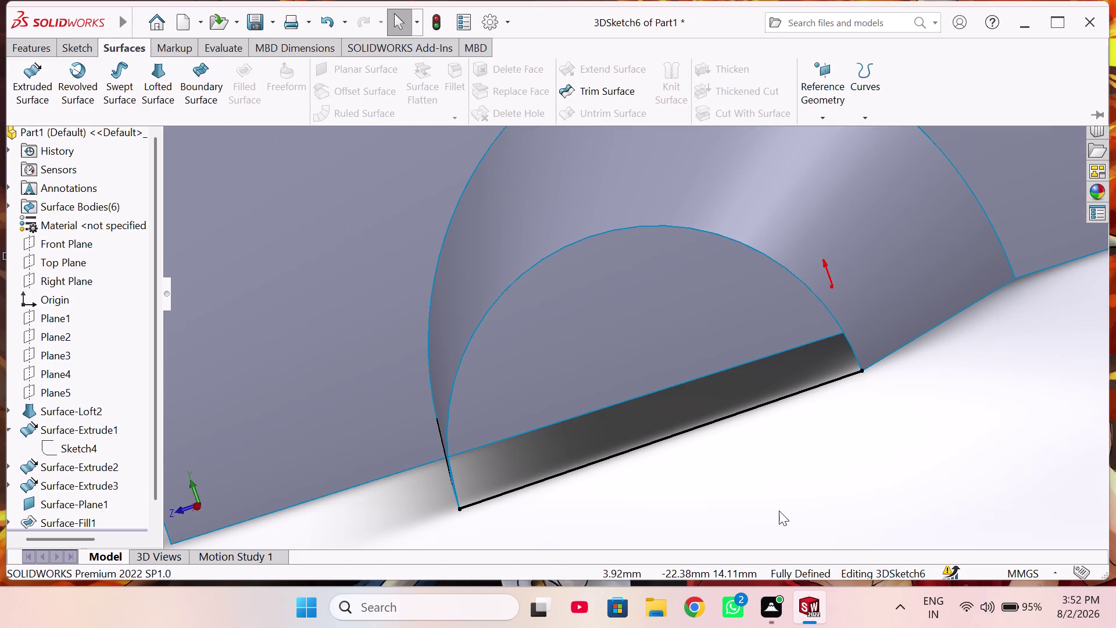
Exit the 3D sketch holding the half-round opening's line.
click(17, 47)
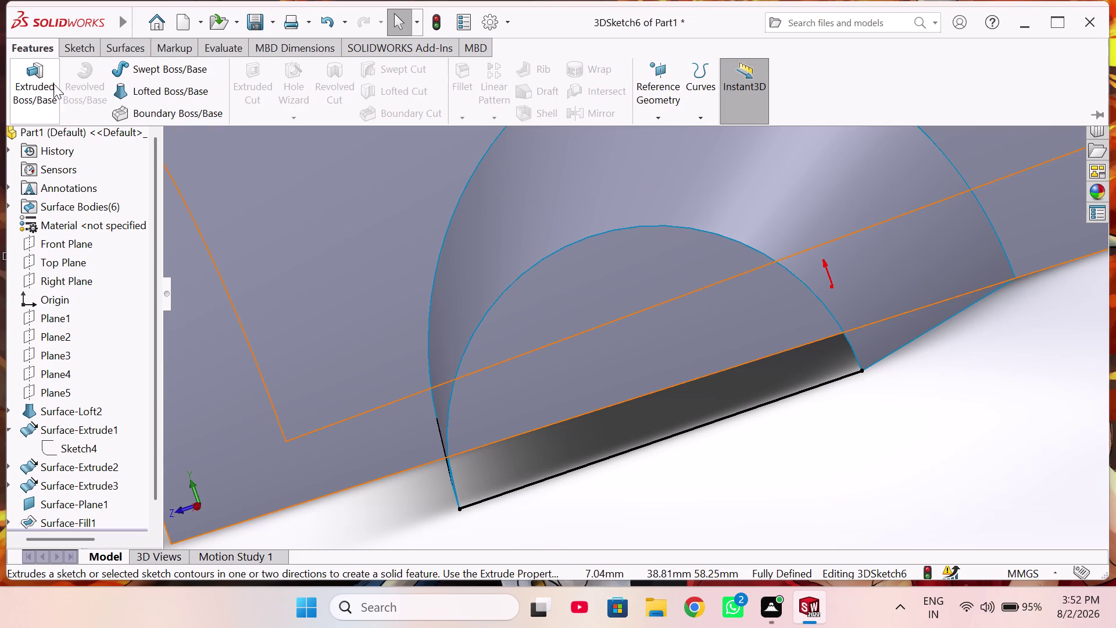
click(70, 47)
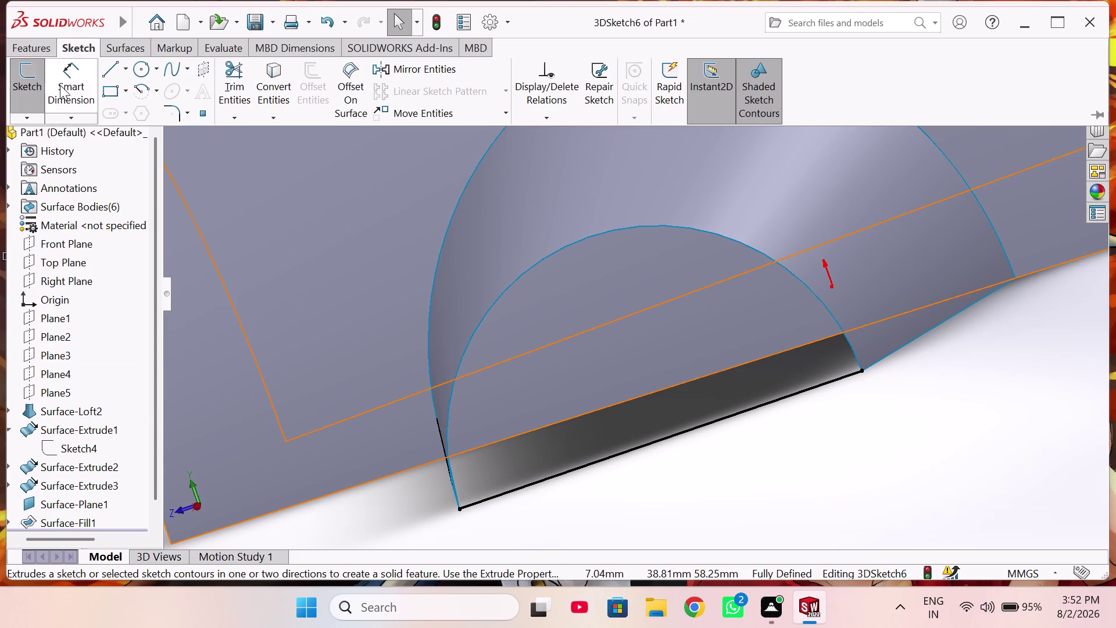
click(29, 119)
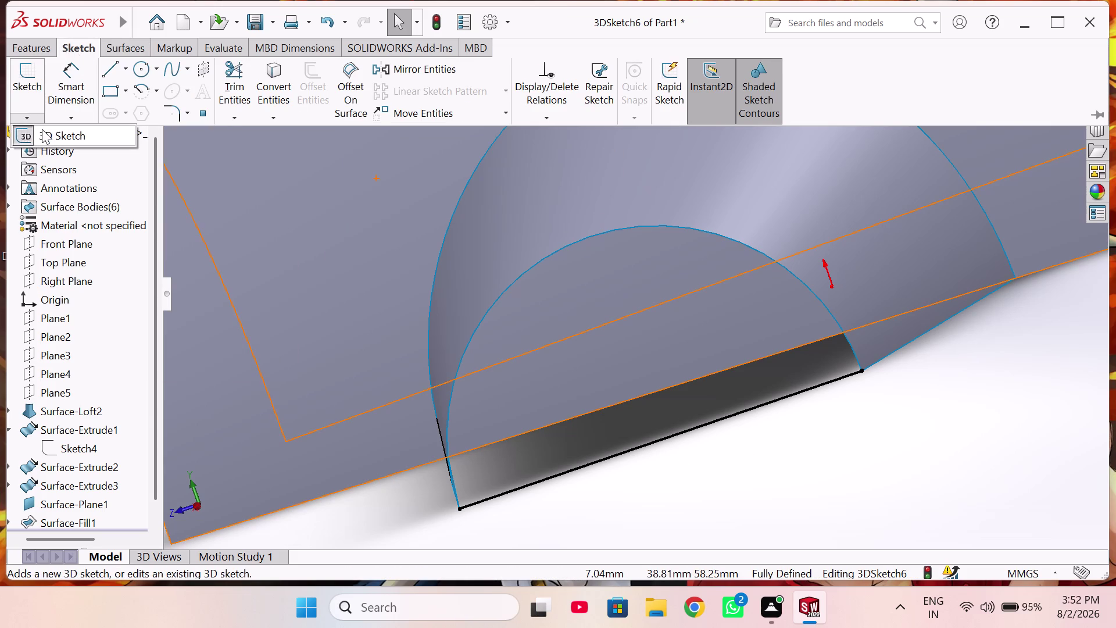
click(42, 130)
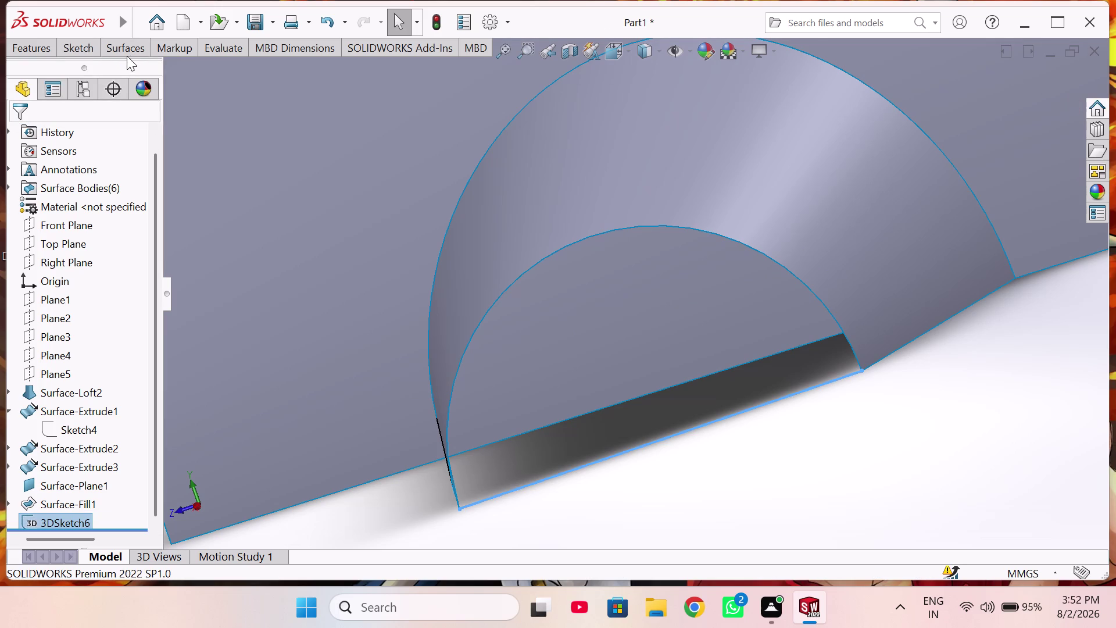
Create Surface-Fill2 bounded by the sketch line and the arc edge.
click(127, 53)
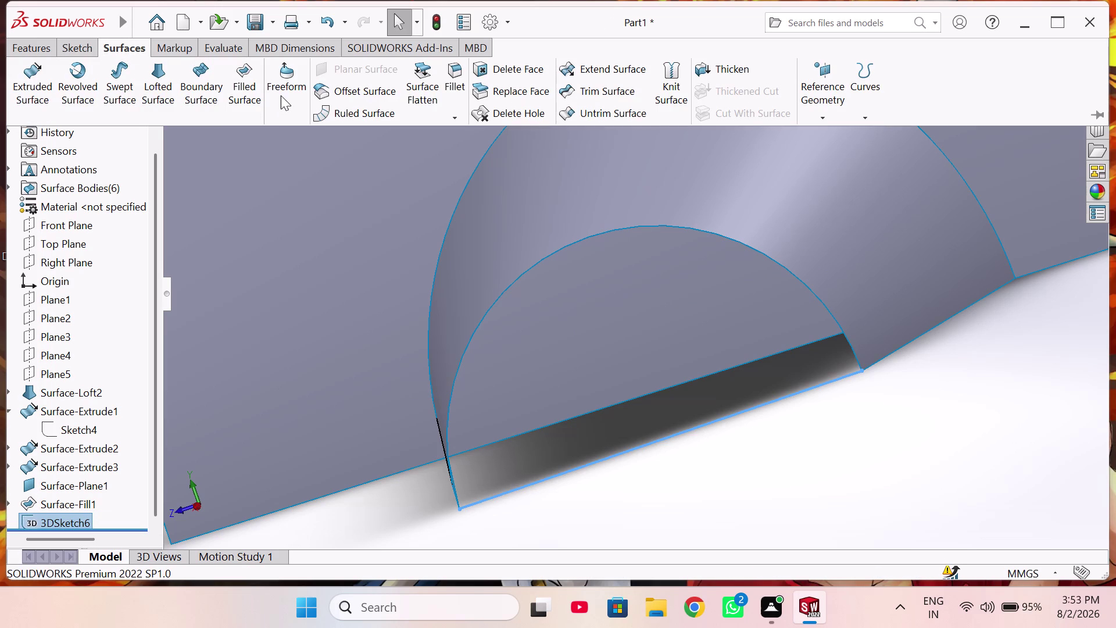
click(255, 101)
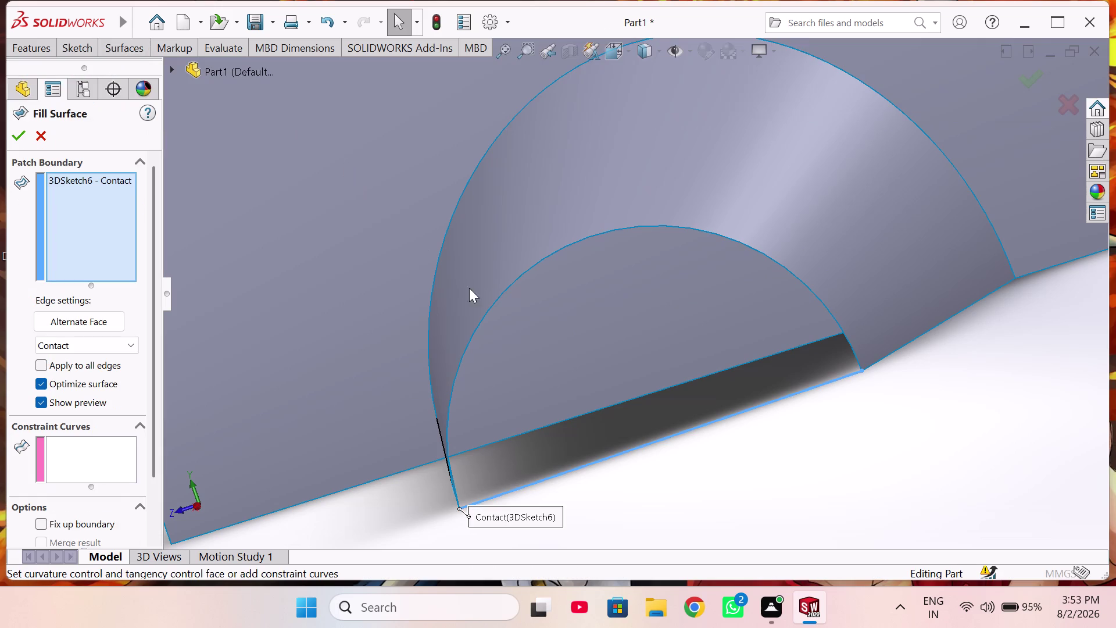
scroll(up, 3)
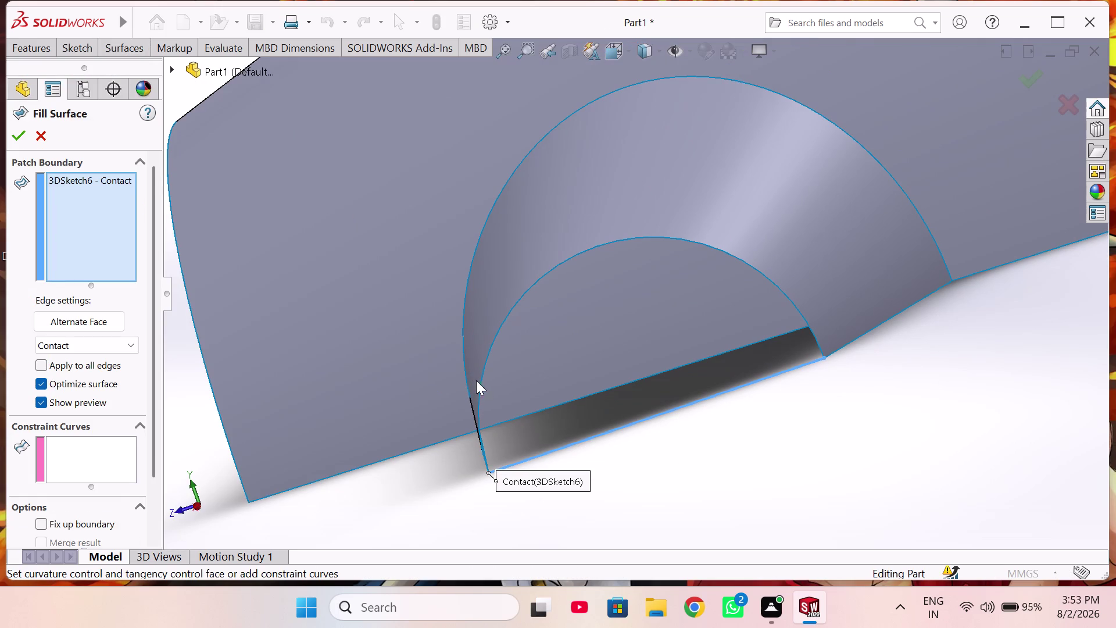
click(482, 380)
middle_click(505, 405)
middle_drag(475, 377, 504, 376)
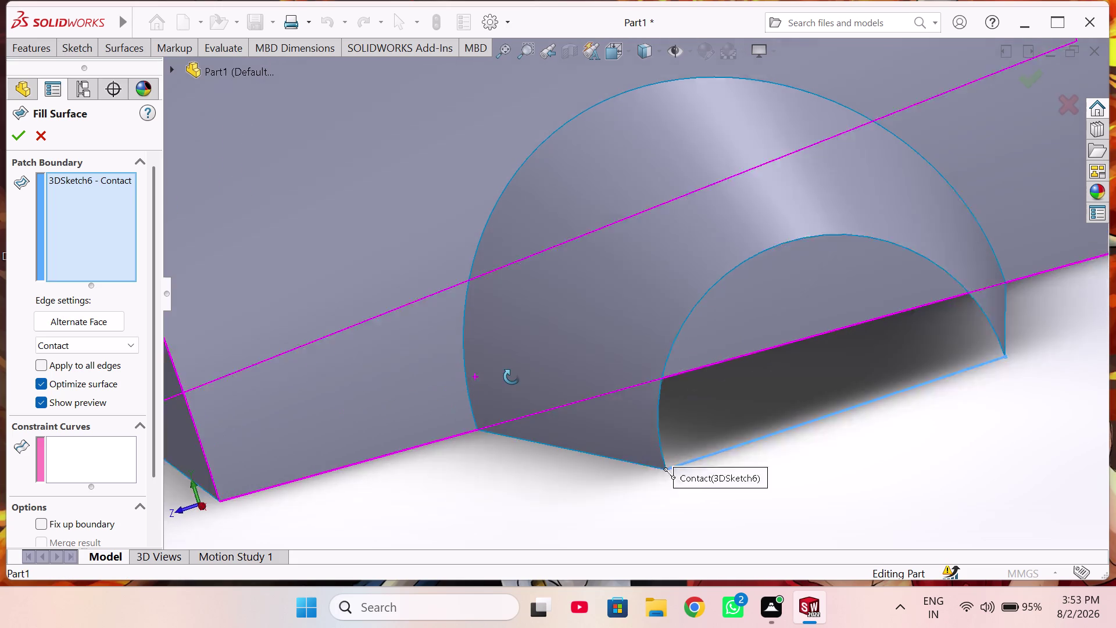
middle_drag(504, 377, 512, 377)
click(758, 371)
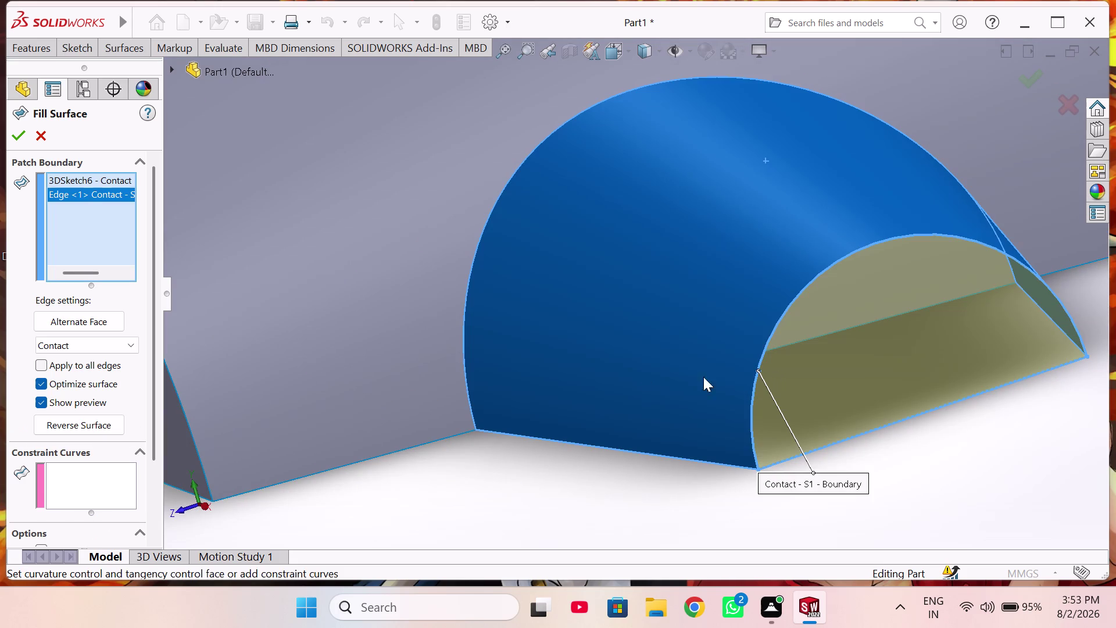
click(13, 139)
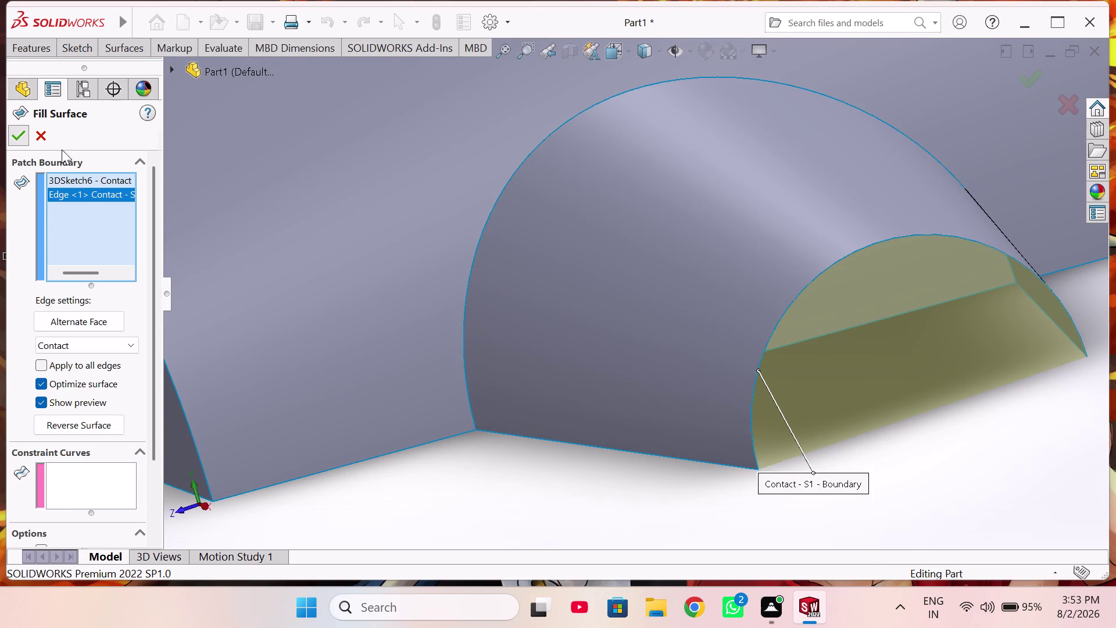
scroll(up, 3)
scroll(up, 3)
middle_drag(669, 207, 638, 220)
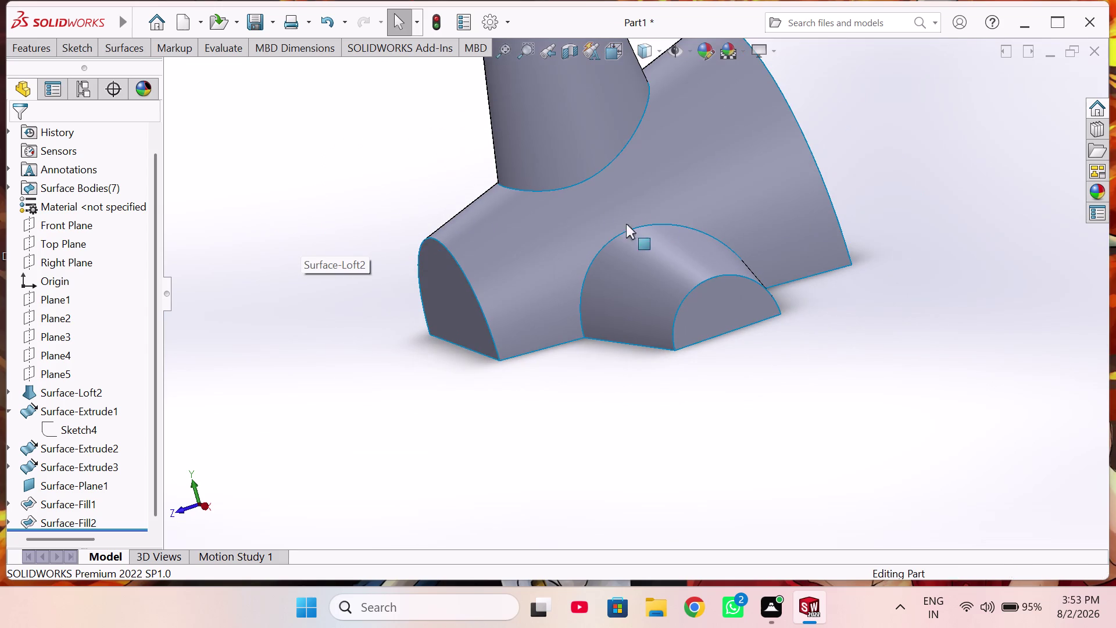
Orbit to face the other half-round opening and start 3DSketch7.
middle_drag(638, 219, 534, 256)
scroll(up, 3)
middle_drag(717, 185, 684, 292)
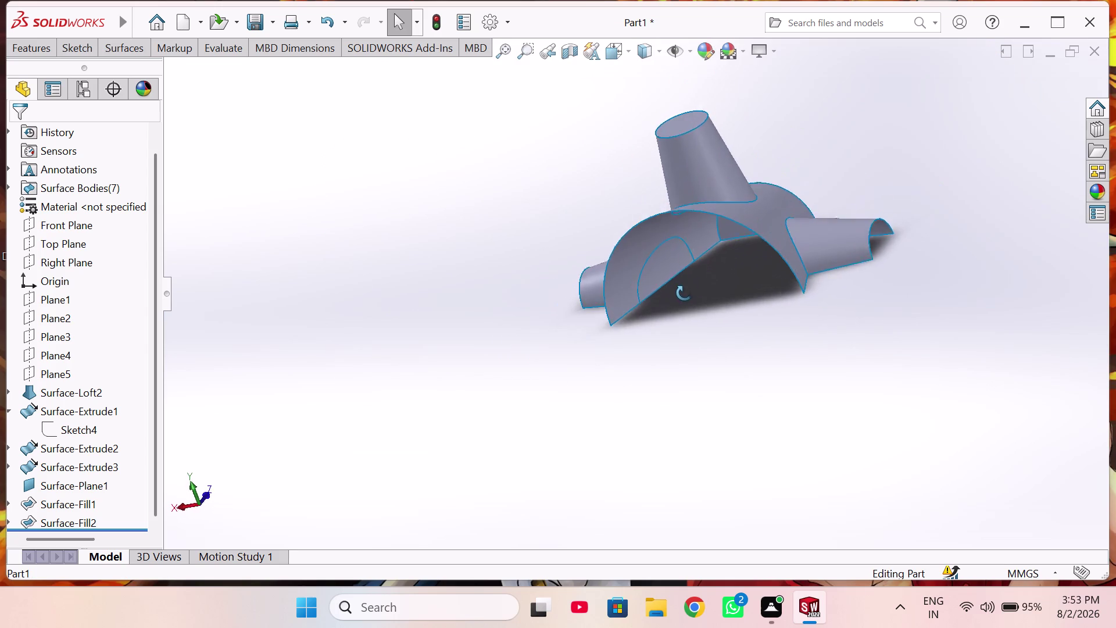
middle_drag(685, 292, 590, 350)
scroll(down, 3)
middle_drag(717, 290, 721, 307)
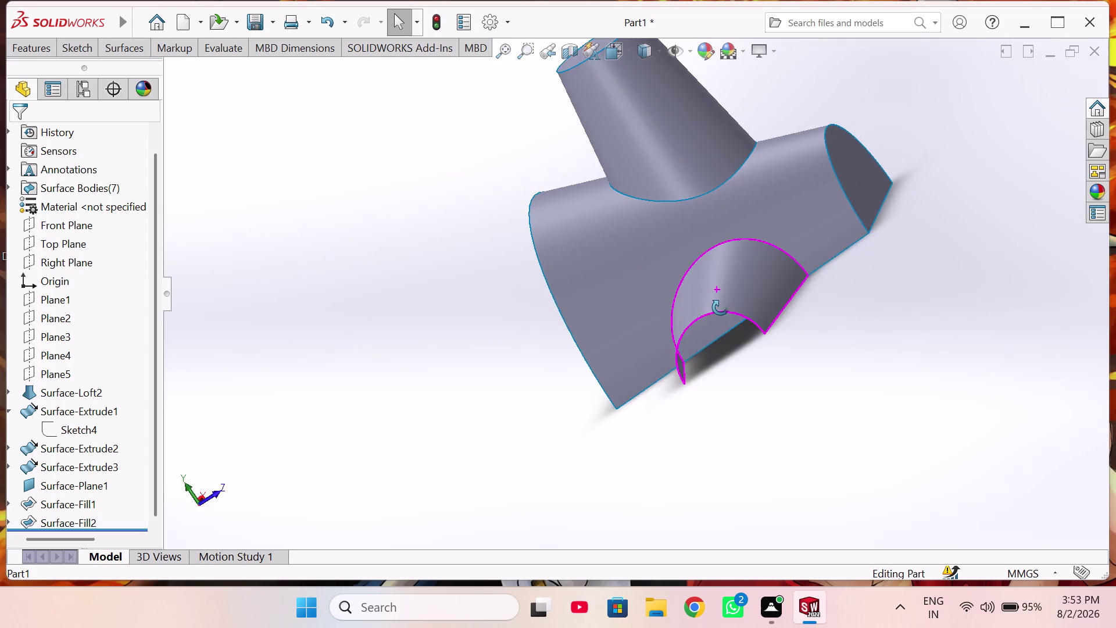
middle_drag(720, 307, 722, 310)
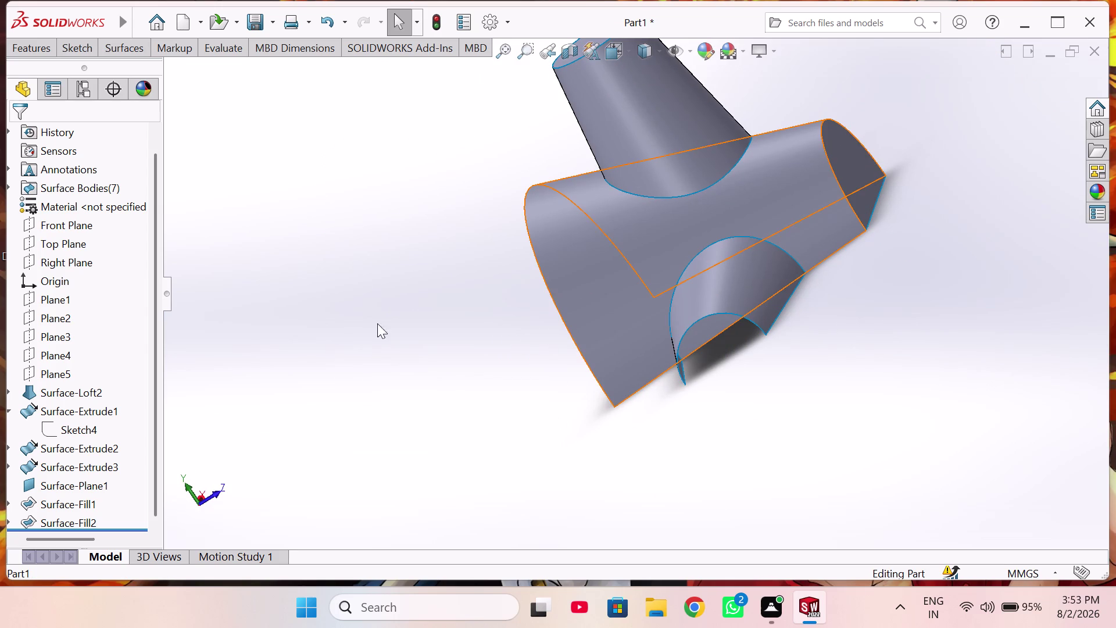
click(65, 48)
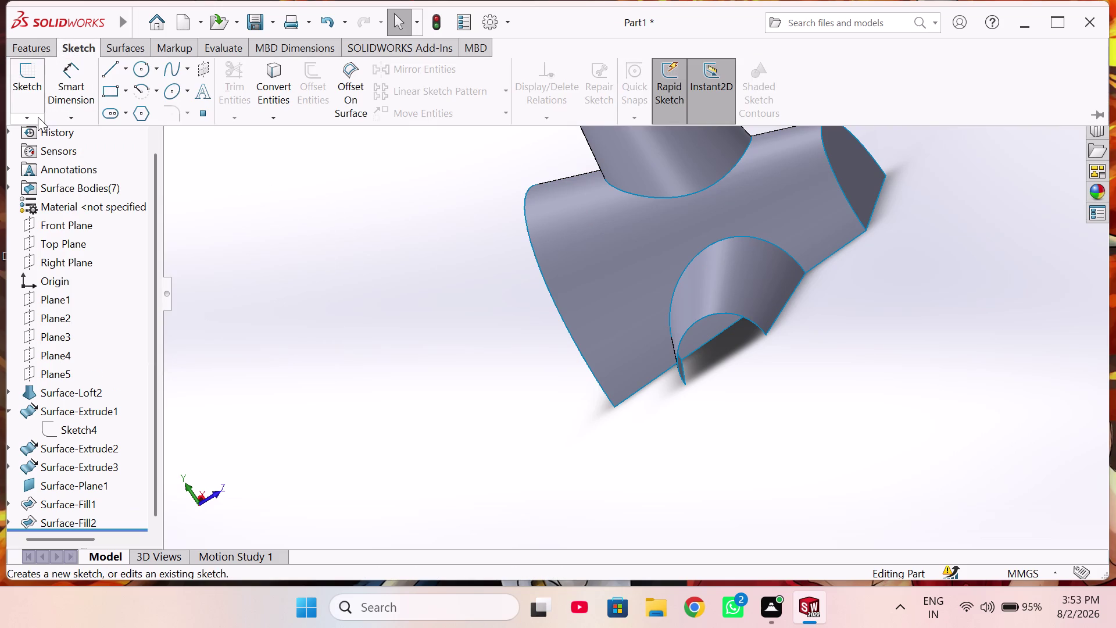
click(38, 116)
click(43, 150)
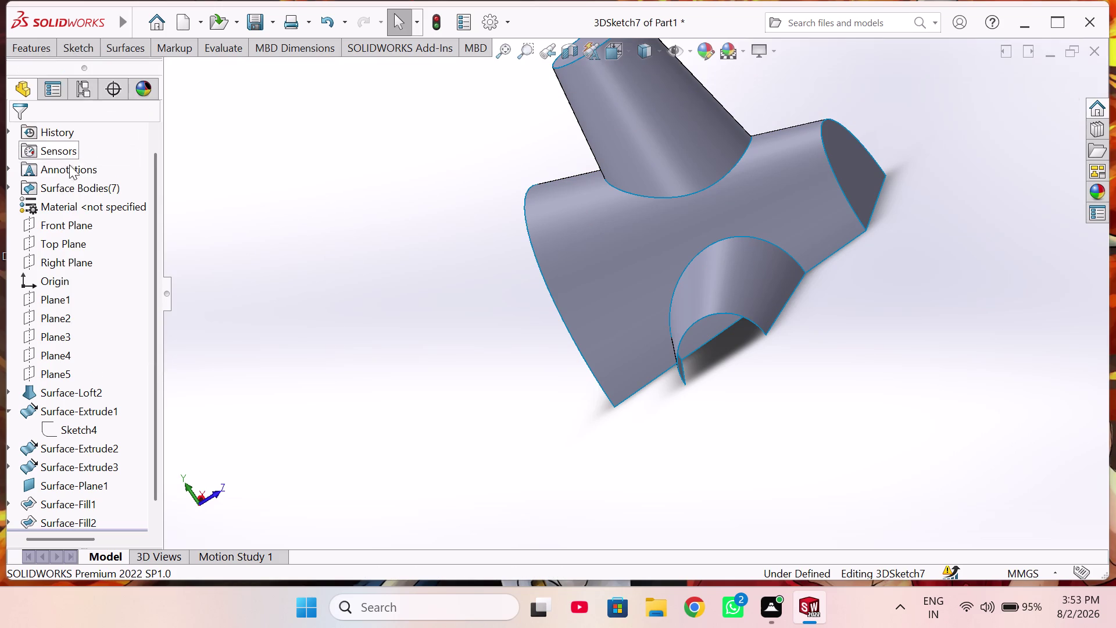
scroll(down, 3)
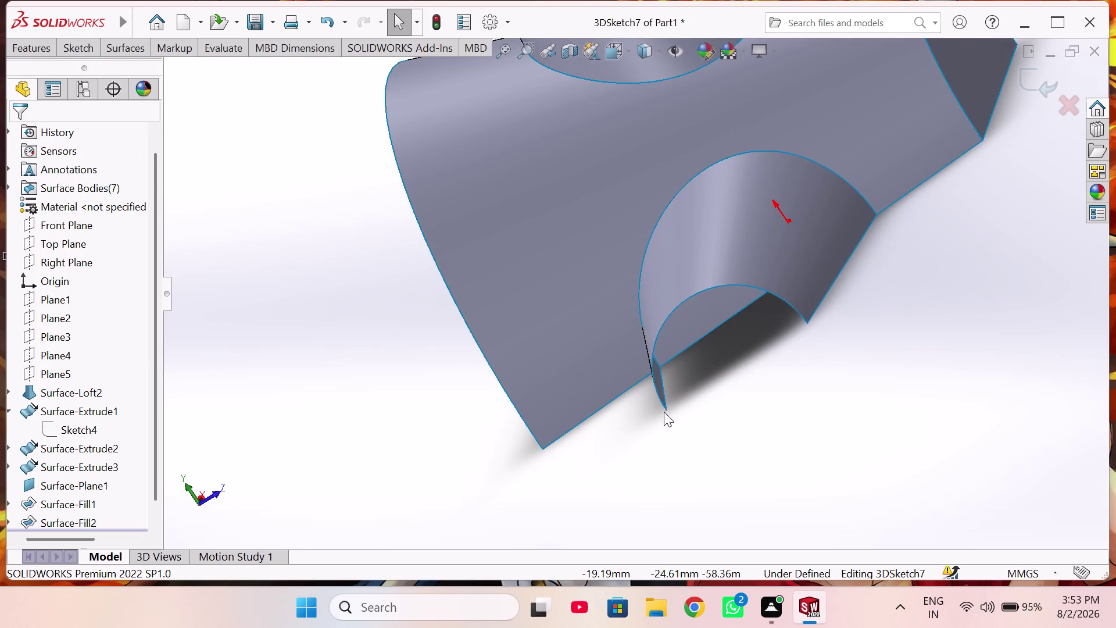
scroll(down, 3)
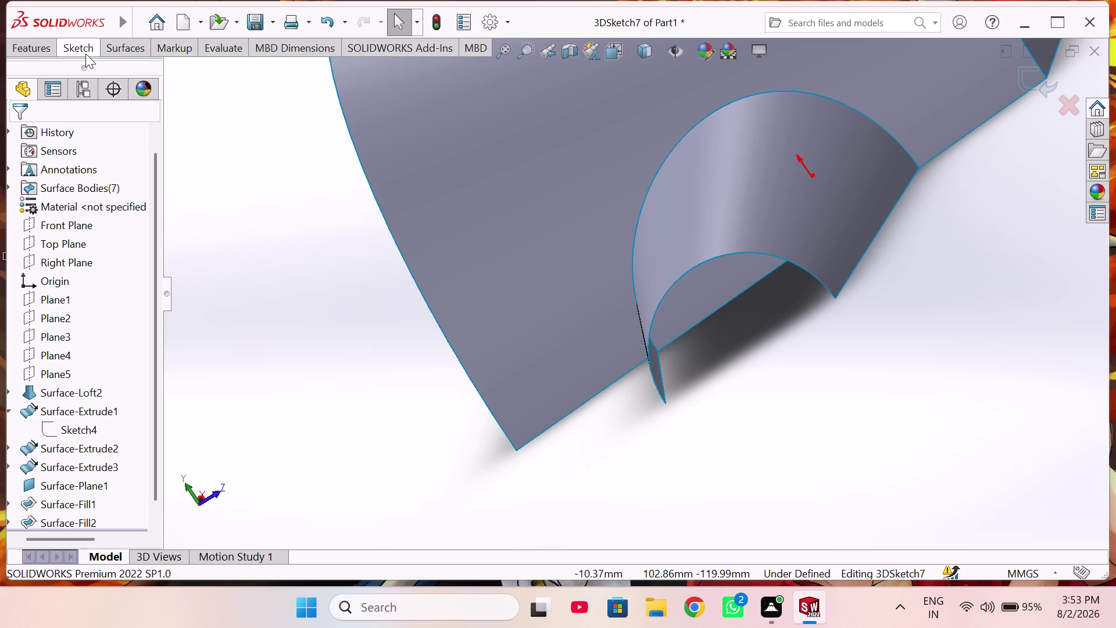
Draw a line between the opening's two lower corners and exit 3DSketch7.
click(85, 53)
click(108, 70)
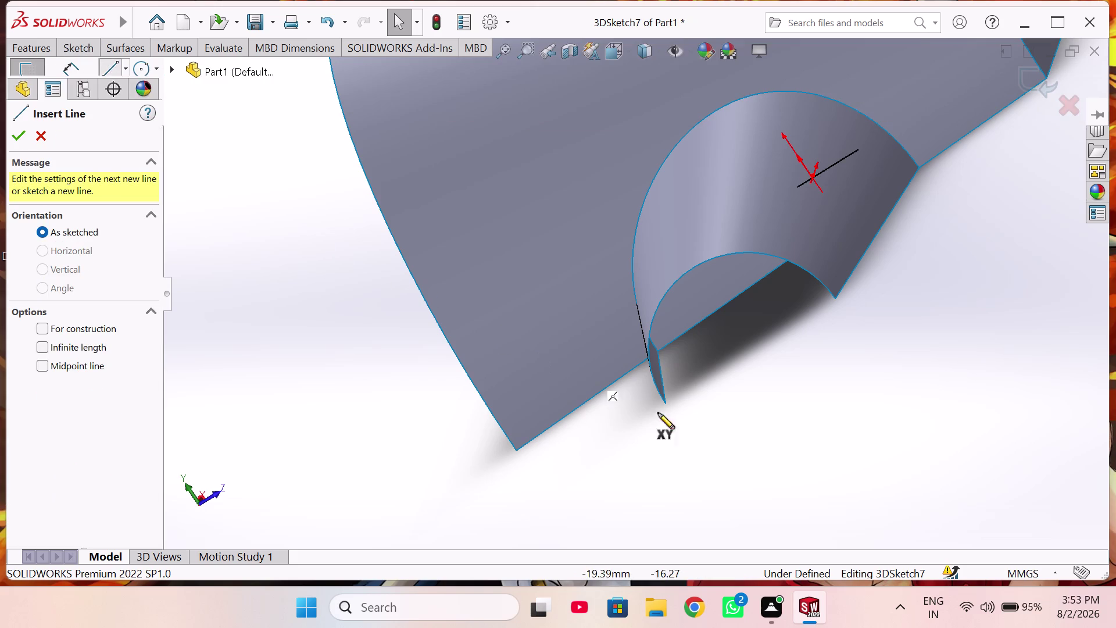
click(666, 405)
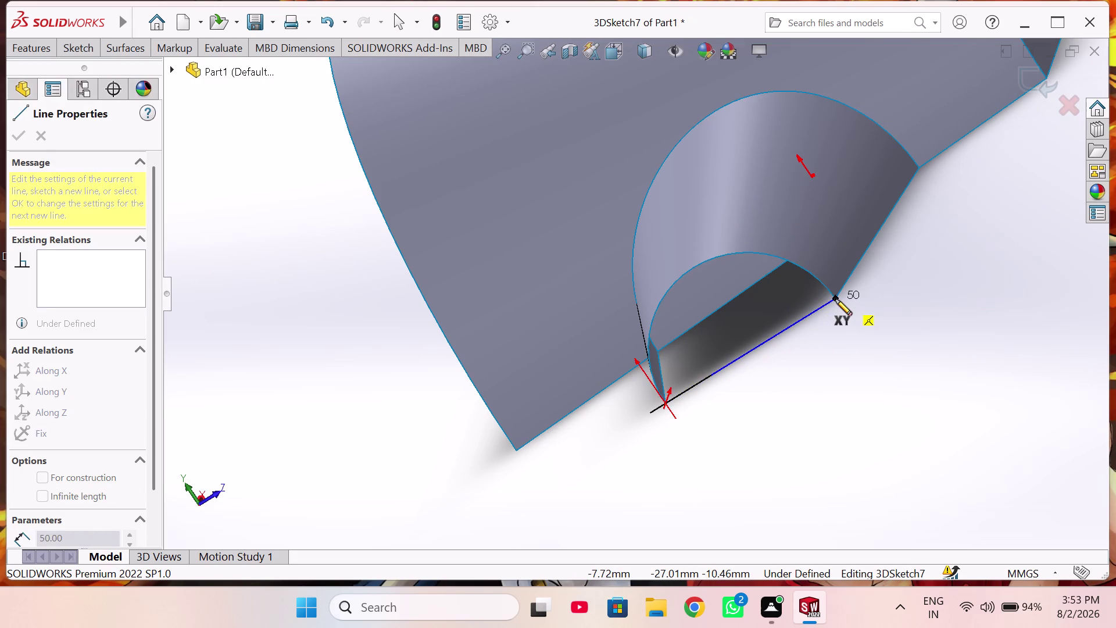
click(835, 299)
right_click(811, 367)
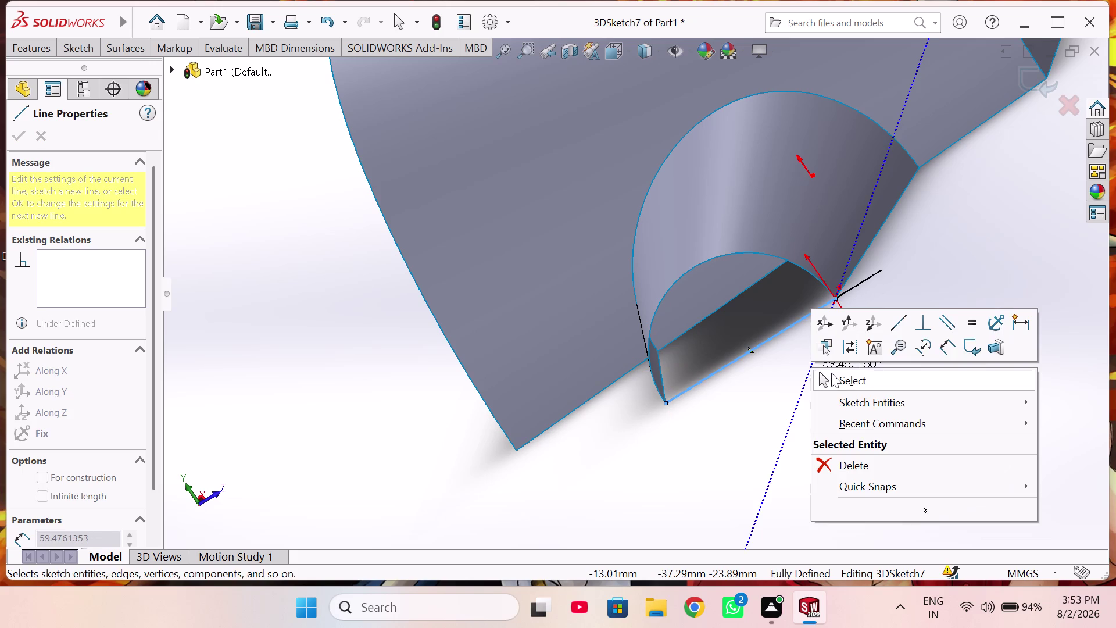
click(832, 375)
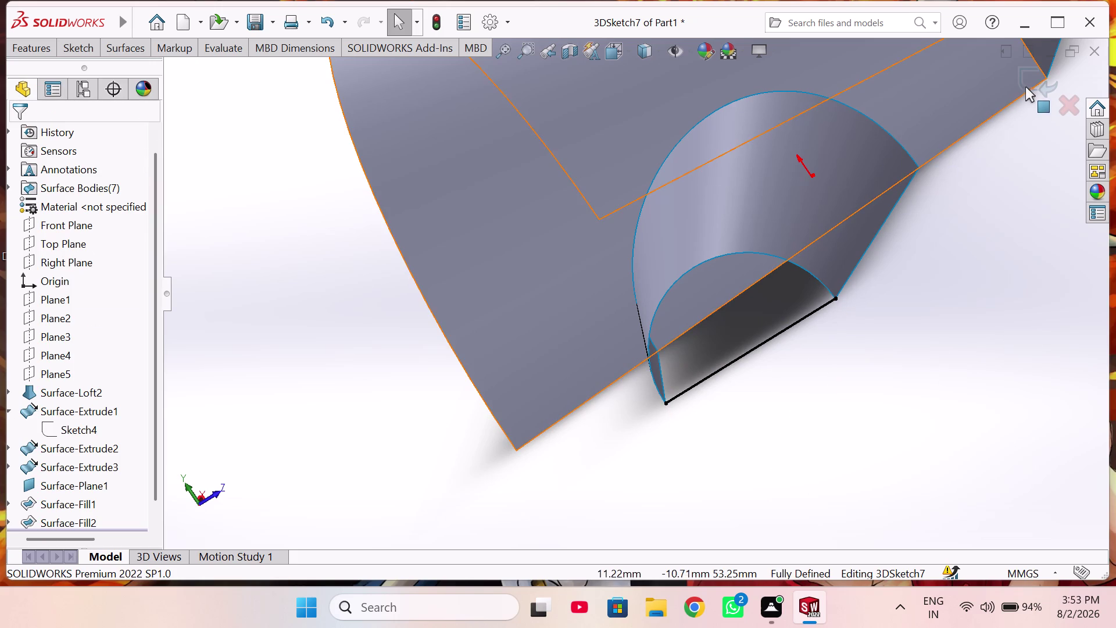
click(1028, 81)
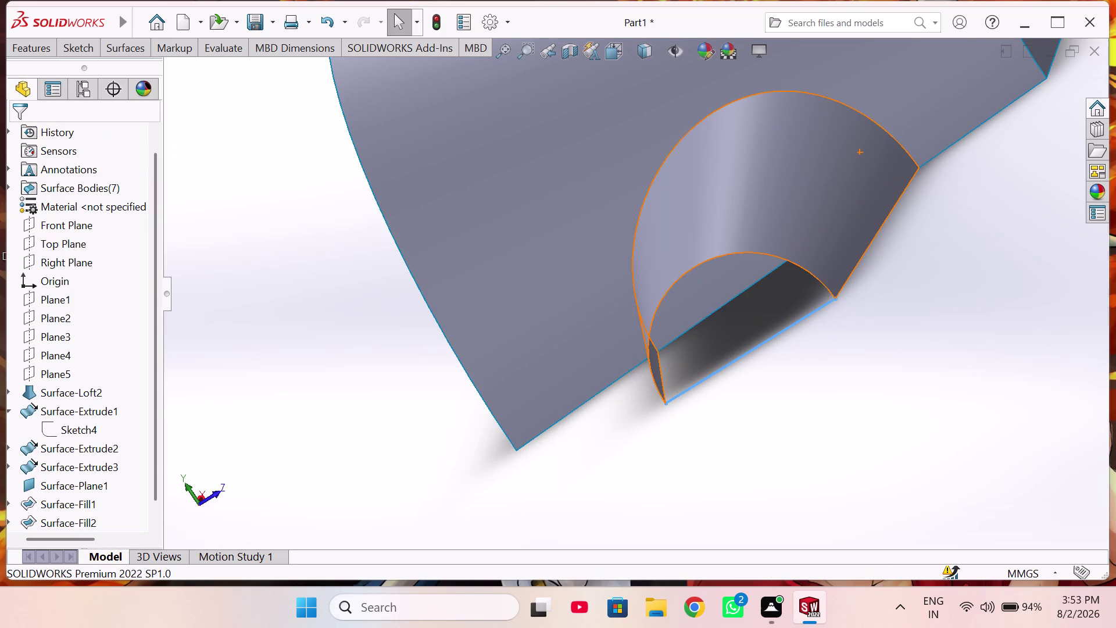
Fill the inner arch's bottom with a surface bounded by the line and arc edge.
click(123, 45)
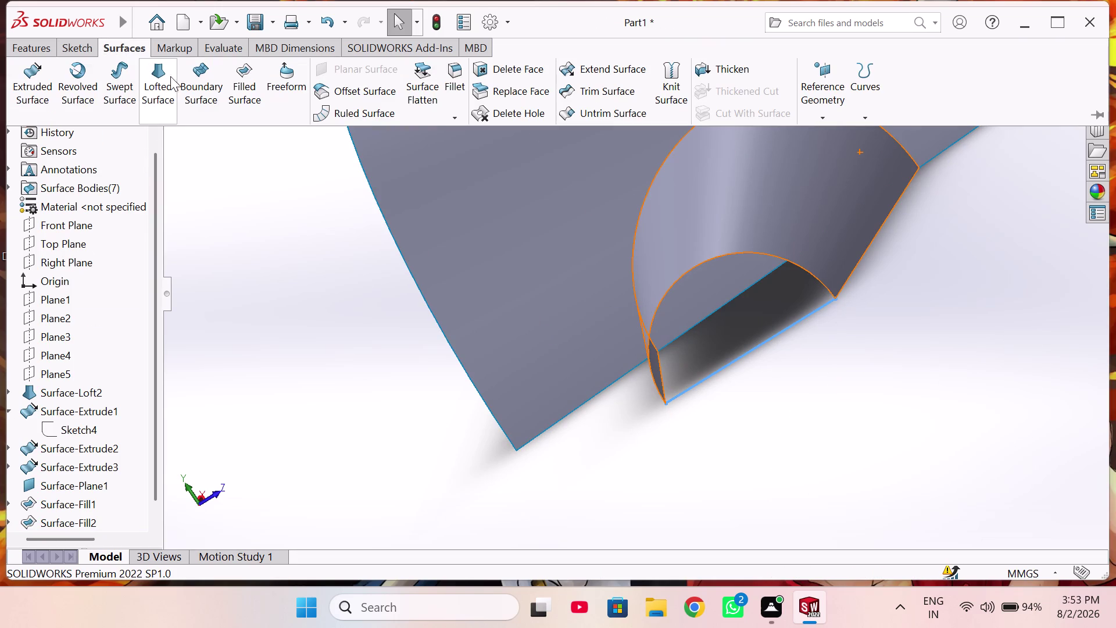
click(249, 85)
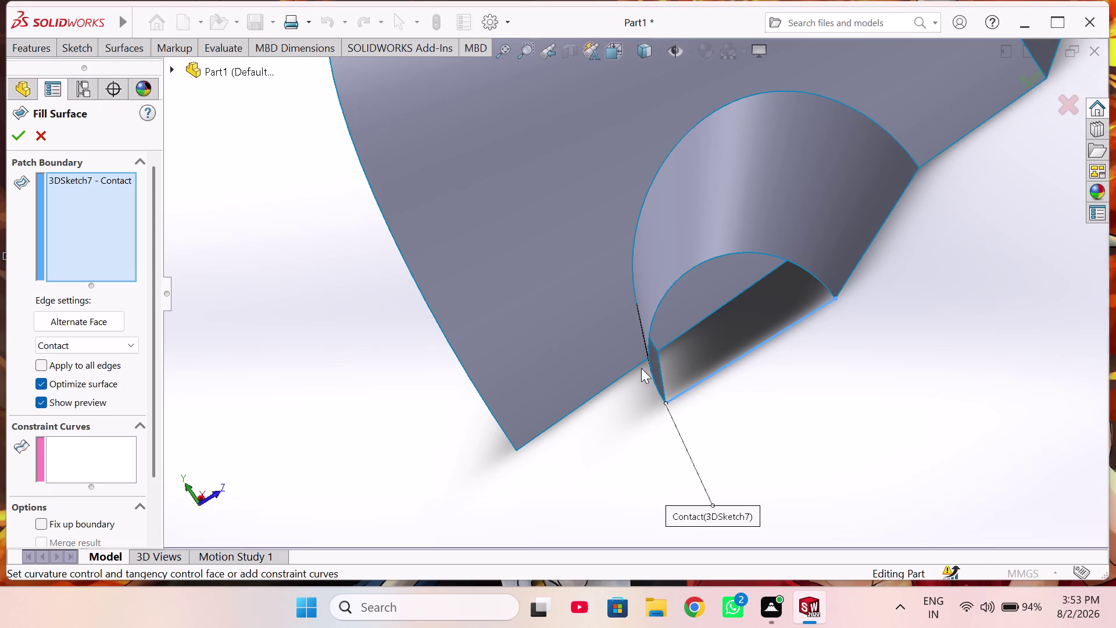
click(654, 381)
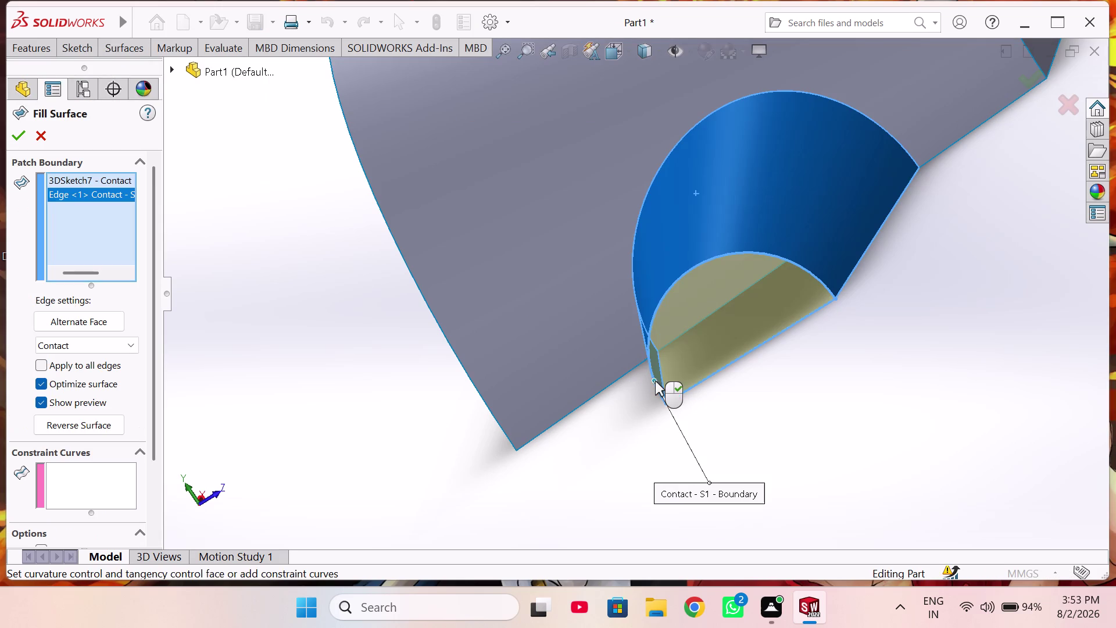
click(17, 136)
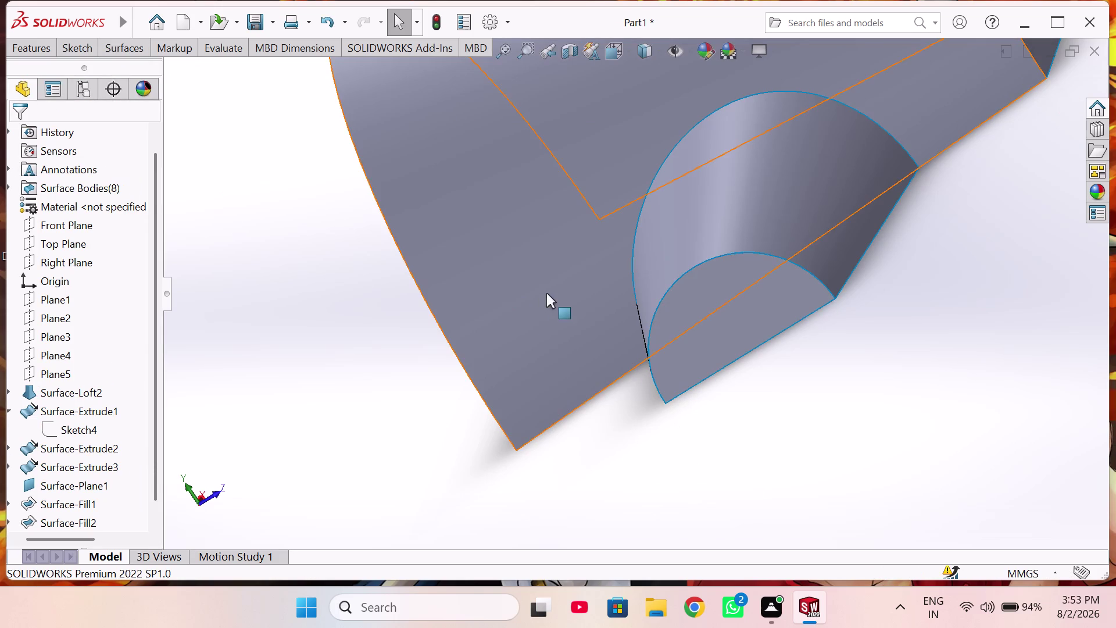
Orbit, zoom and pan to center the half-round shell's open underside edge.
scroll(up, 3)
scroll(up, 3)
middle_drag(554, 274, 664, 228)
middle_drag(664, 236, 649, 268)
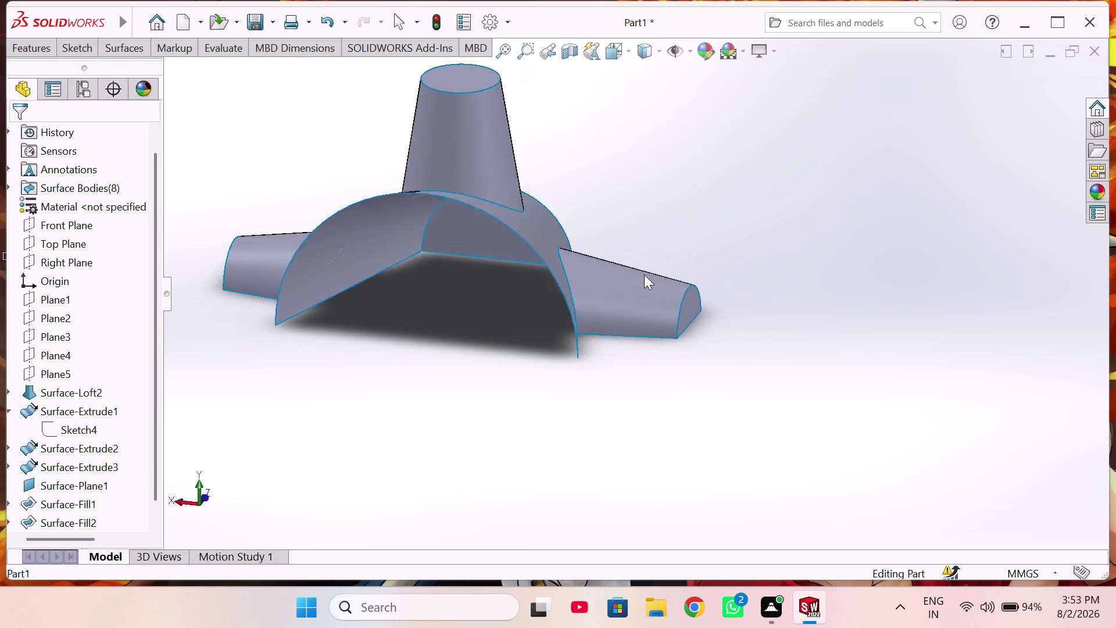
middle_drag(650, 268, 640, 278)
scroll(up, 3)
scroll(down, 3)
middle_drag(516, 314, 545, 315)
scroll(up, 3)
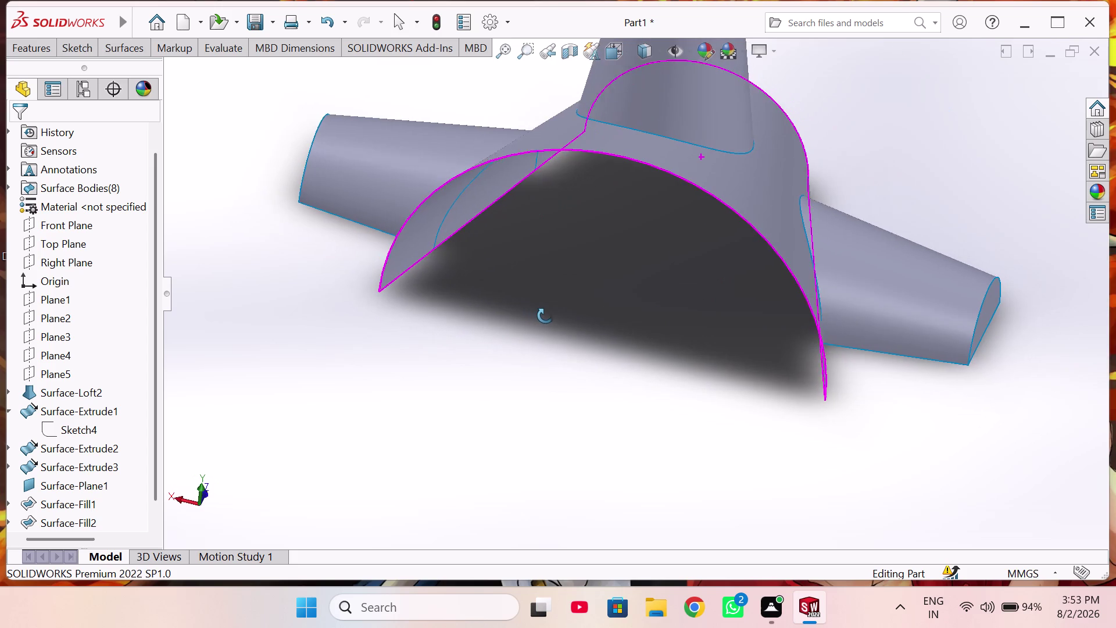
middle_drag(545, 315, 548, 316)
middle_drag(533, 322, 561, 227)
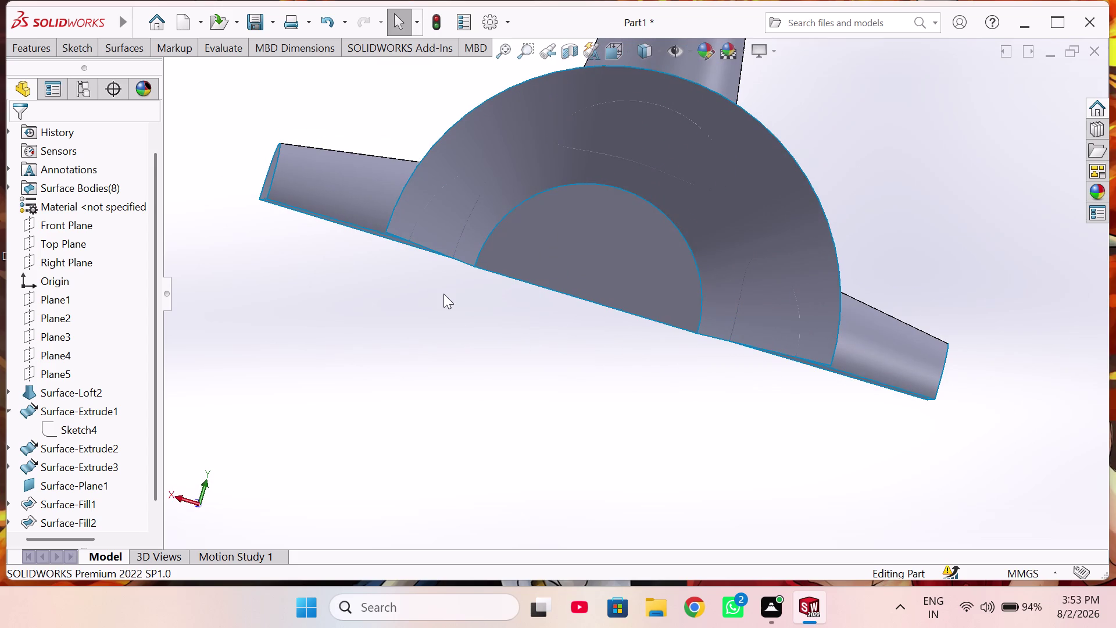
scroll(down, 3)
middle_drag(499, 288, 500, 316)
scroll(up, 3)
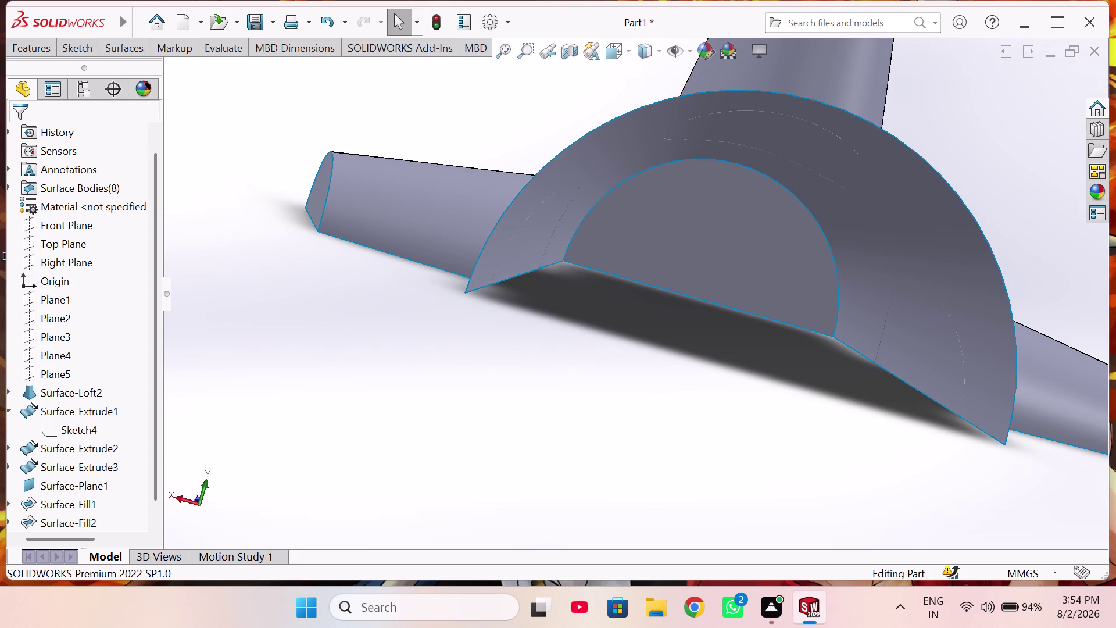
click(80, 49)
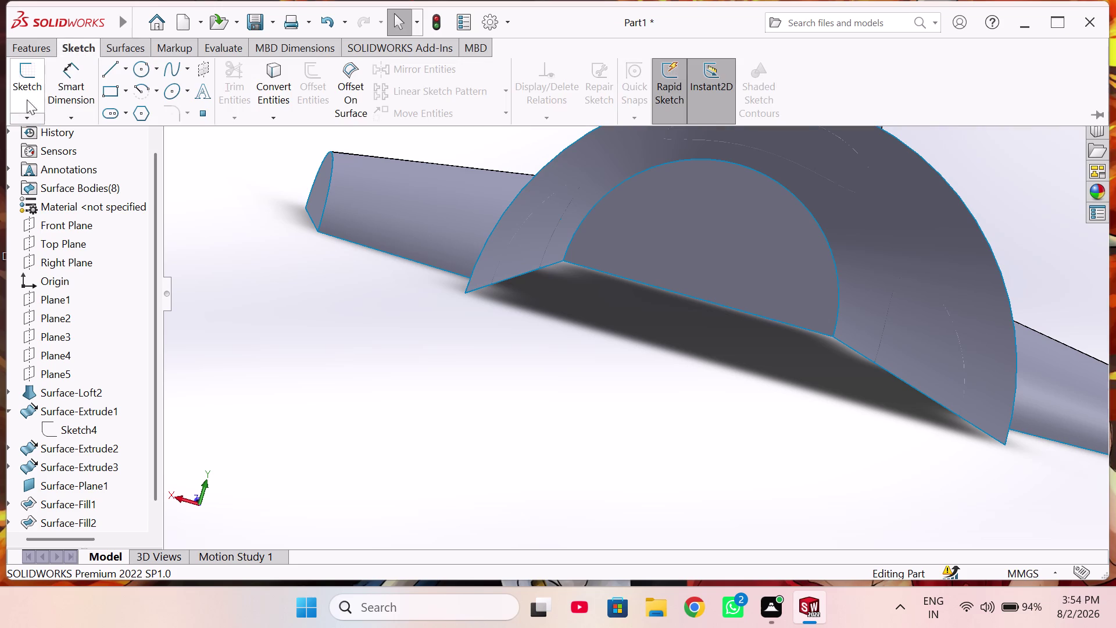
Start a new 3D sketch, 3DSketch8.
click(13, 117)
click(49, 157)
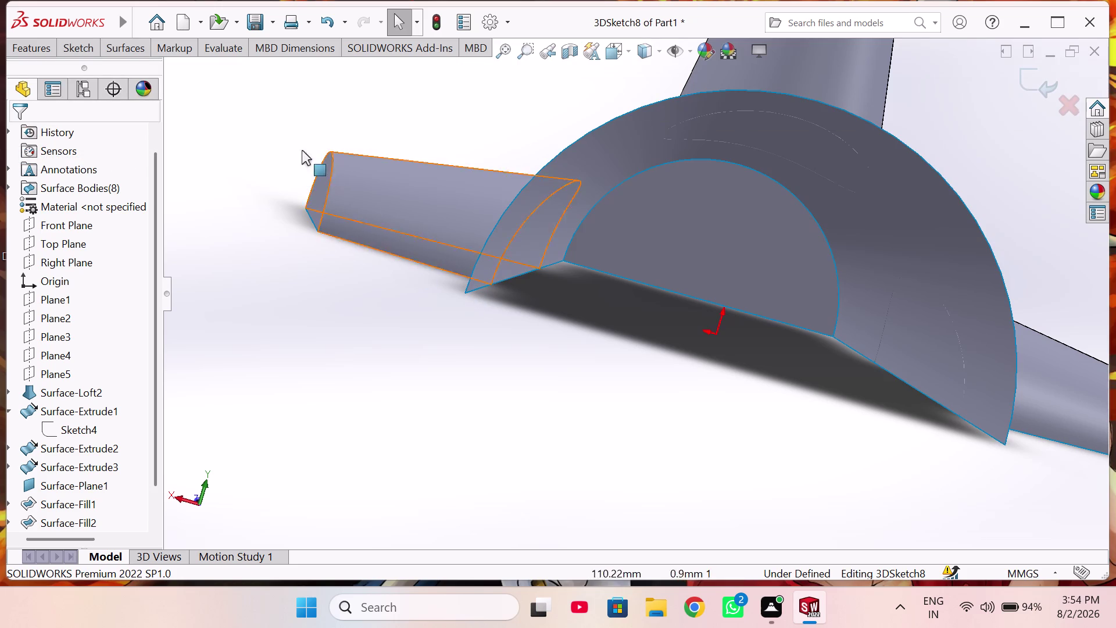
click(118, 47)
click(82, 44)
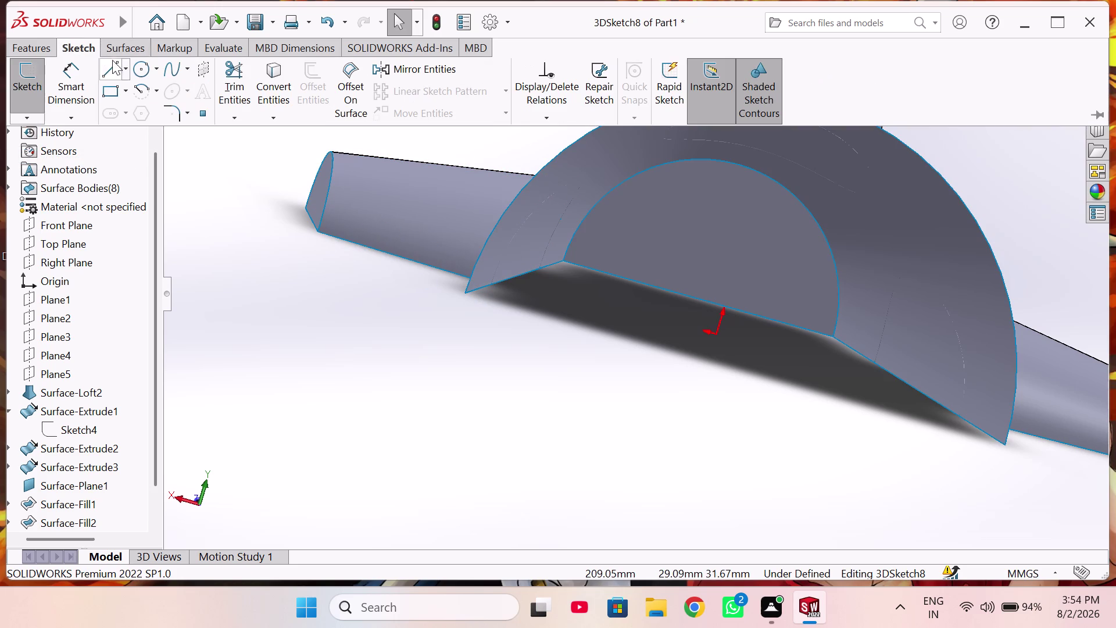
Draw a line between the shell's two bottom corners and exit 3DSketch8.
click(108, 67)
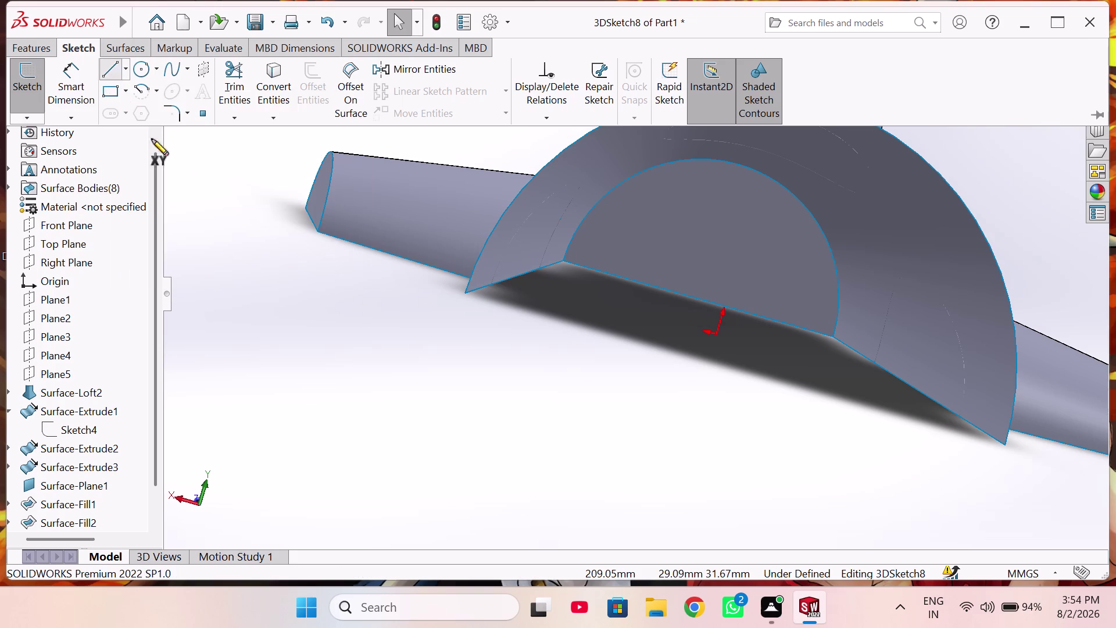
scroll(down, 3)
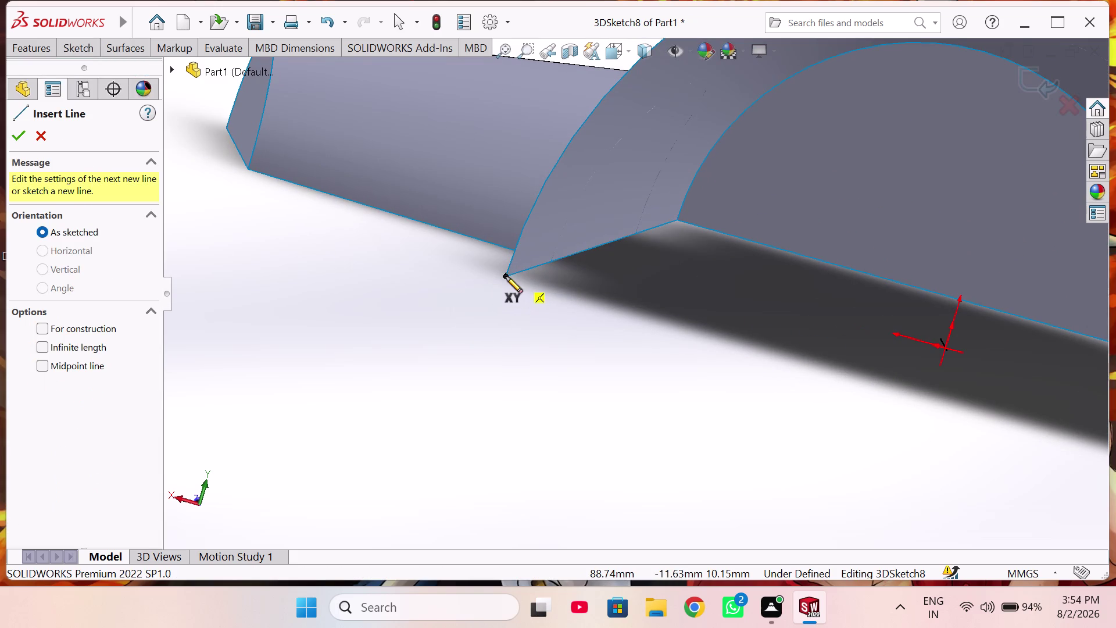
click(506, 277)
scroll(up, 3)
scroll(down, 3)
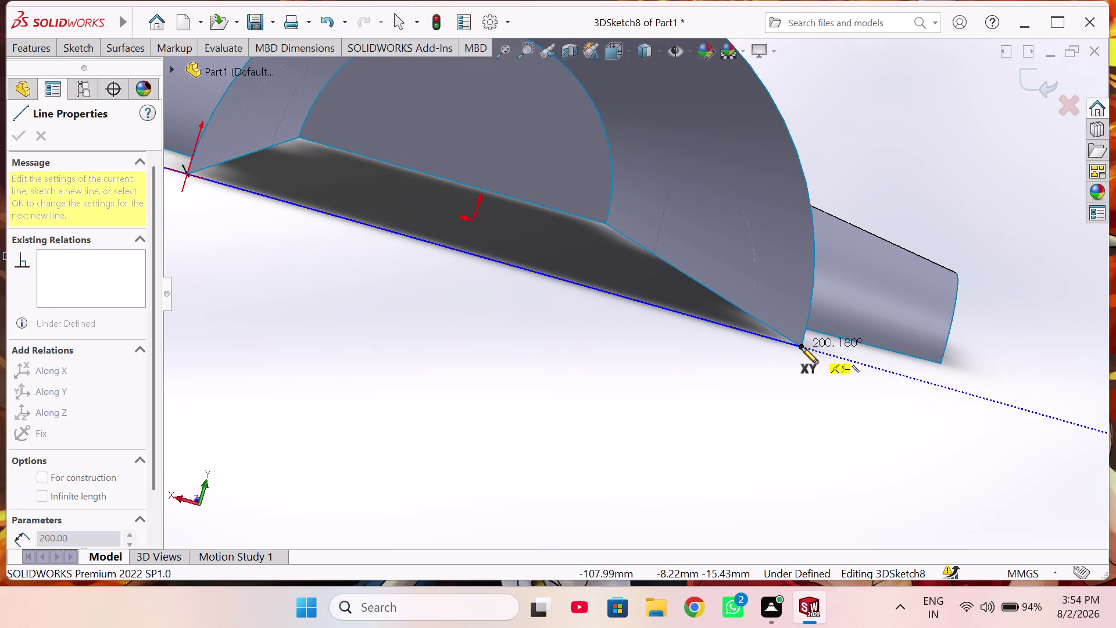
click(802, 347)
right_click(588, 366)
click(608, 381)
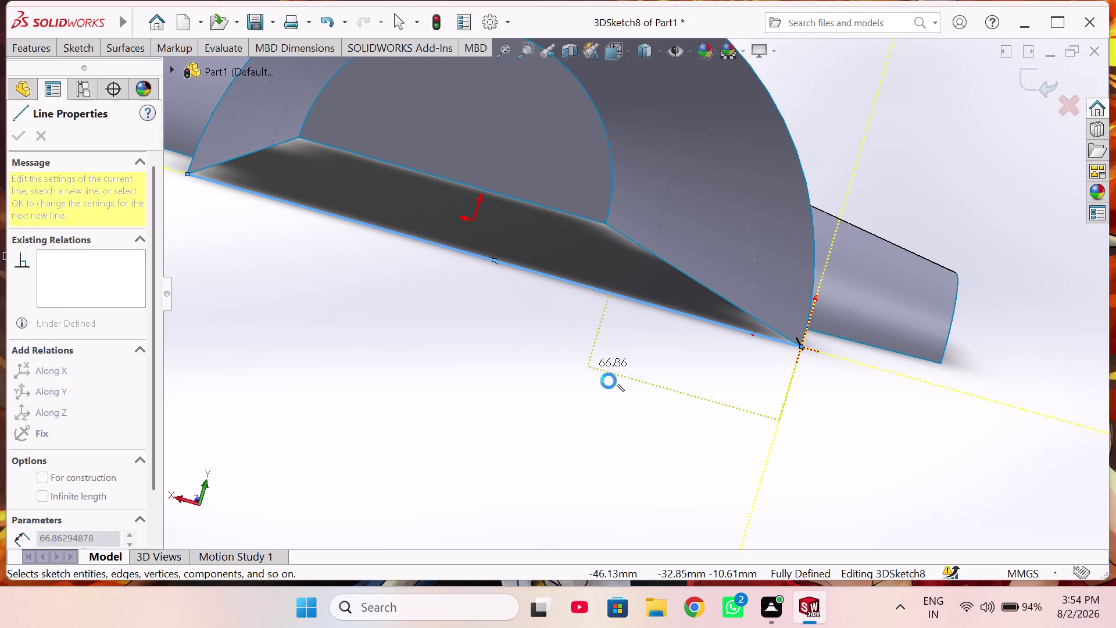
click(127, 51)
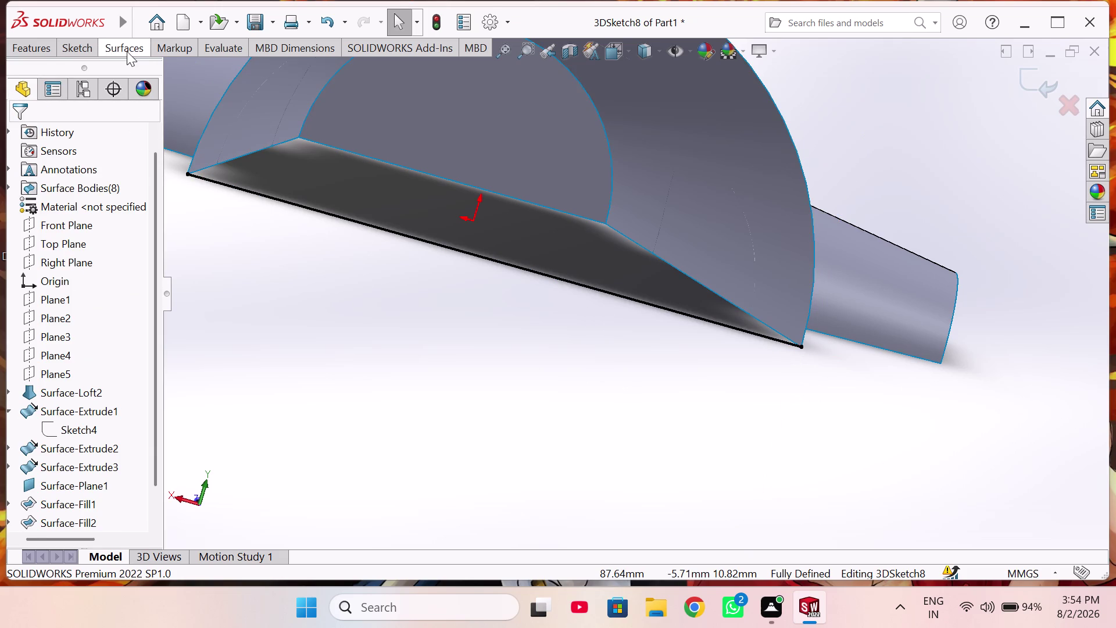
click(393, 307)
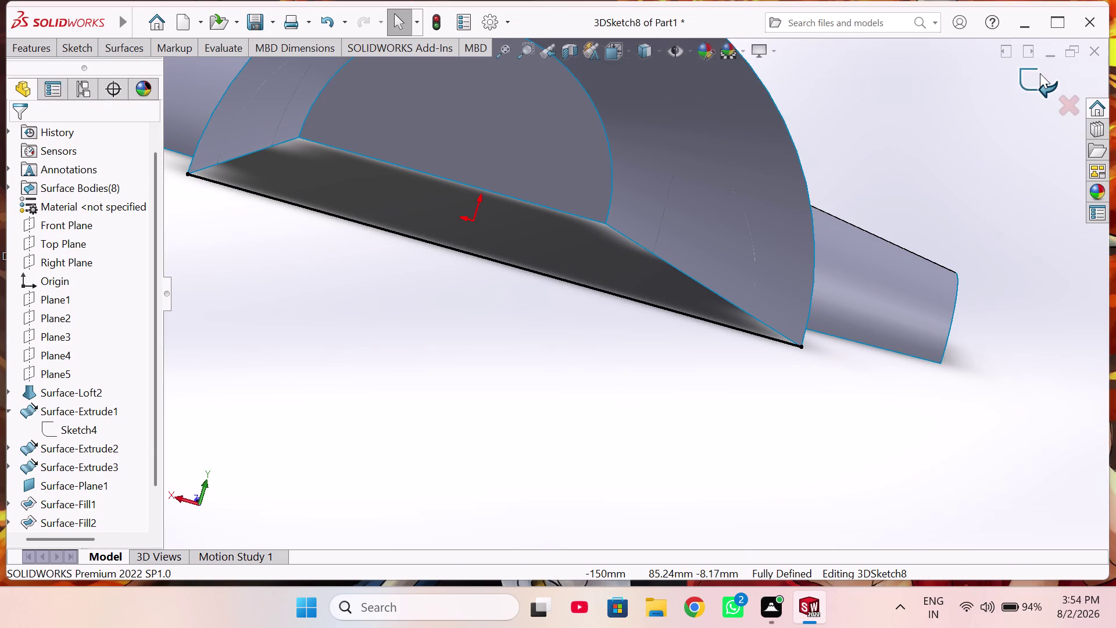
click(1040, 73)
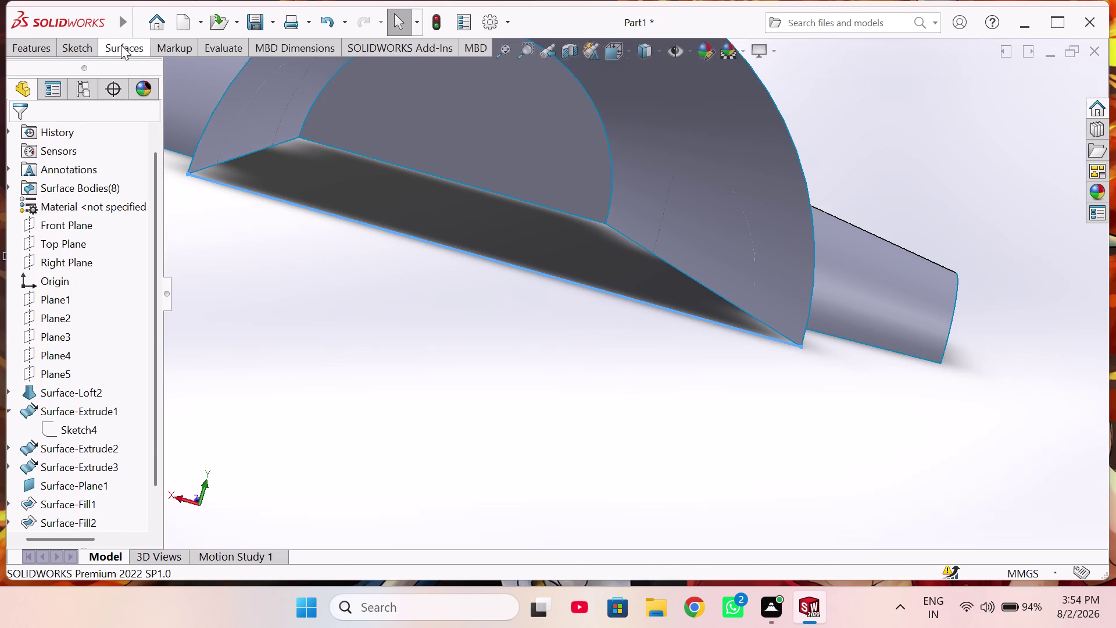
click(133, 44)
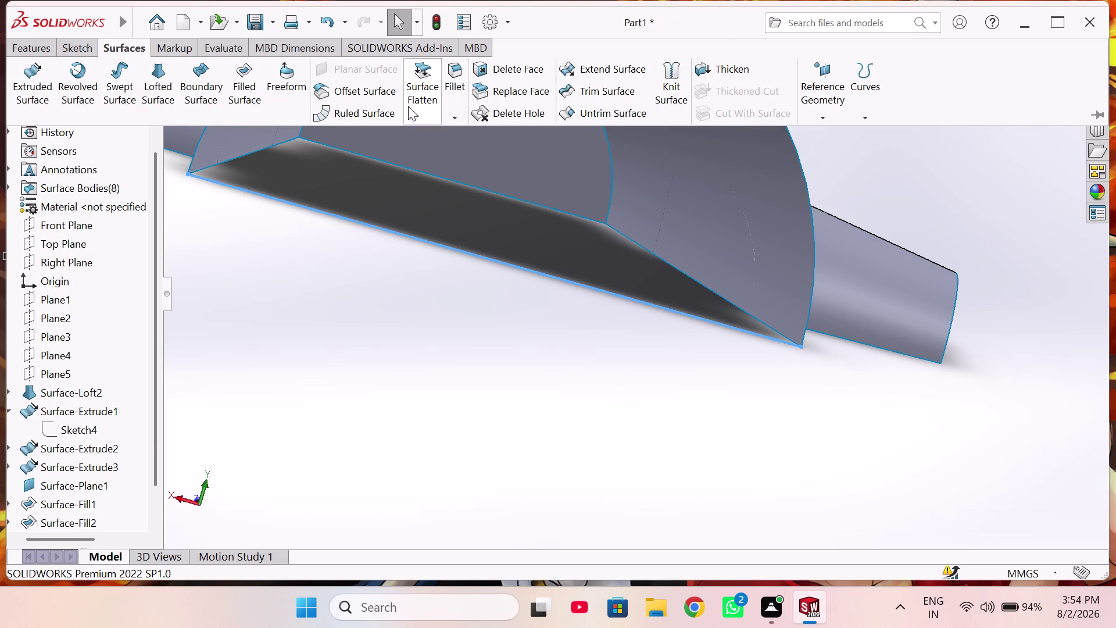
Add a filled surface patch bounded by 3DSketch8's line and the hub's arc edge.
click(246, 89)
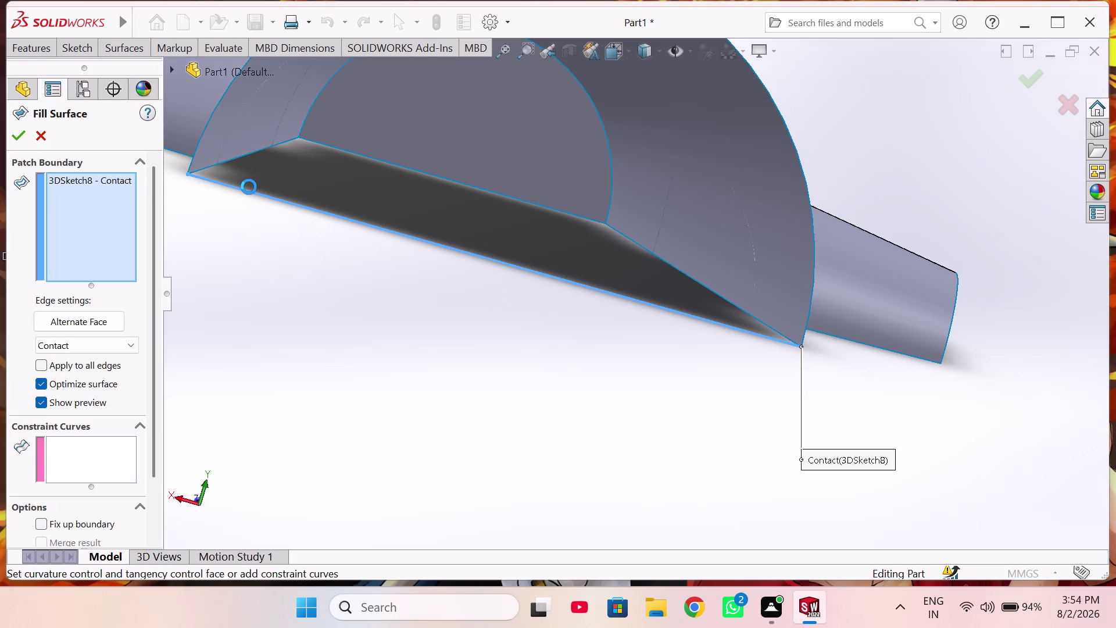
scroll(down, 3)
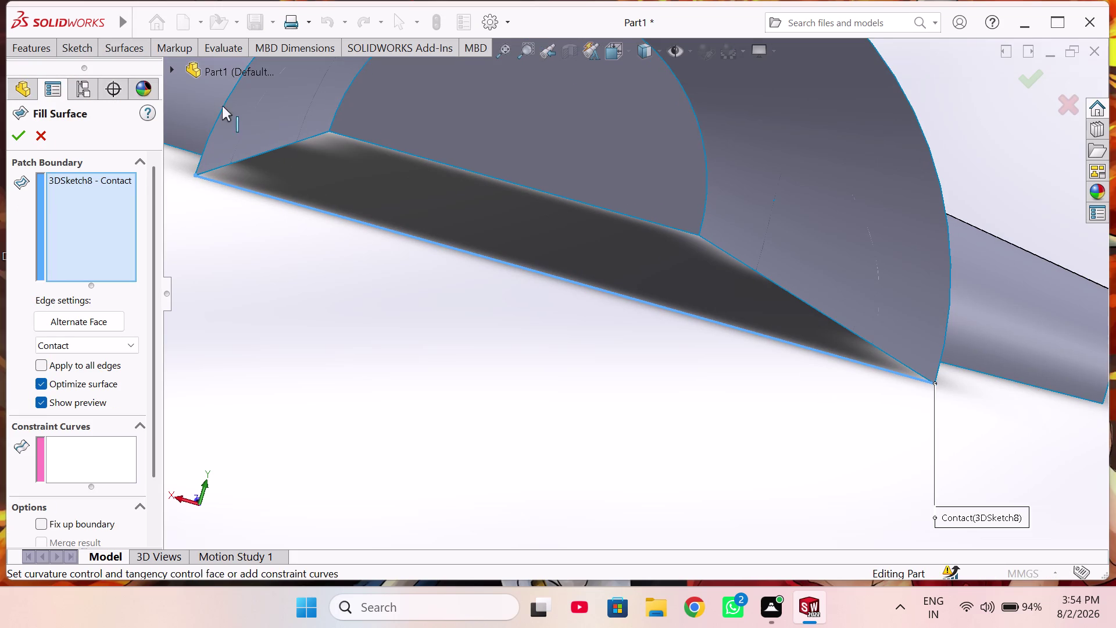
scroll(down, 3)
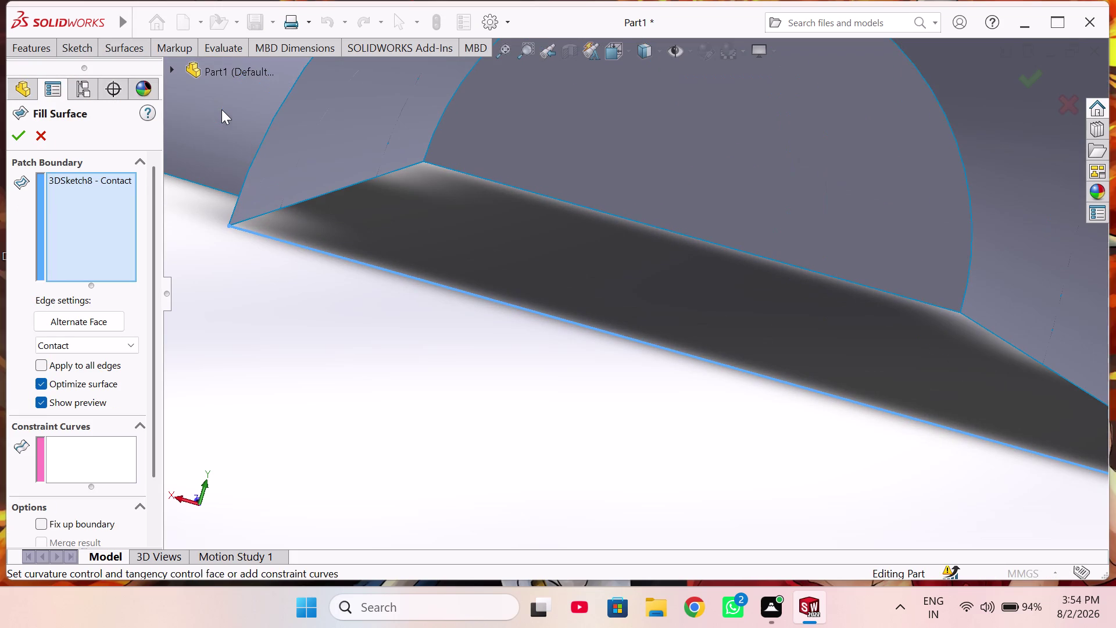
click(260, 145)
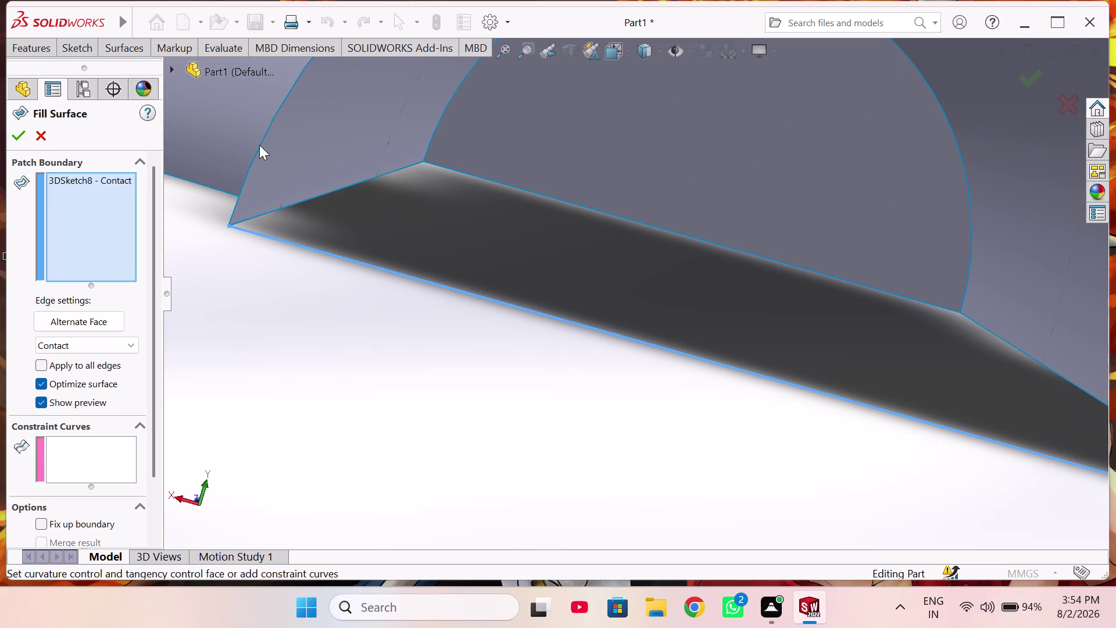
click(261, 145)
scroll(up, 3)
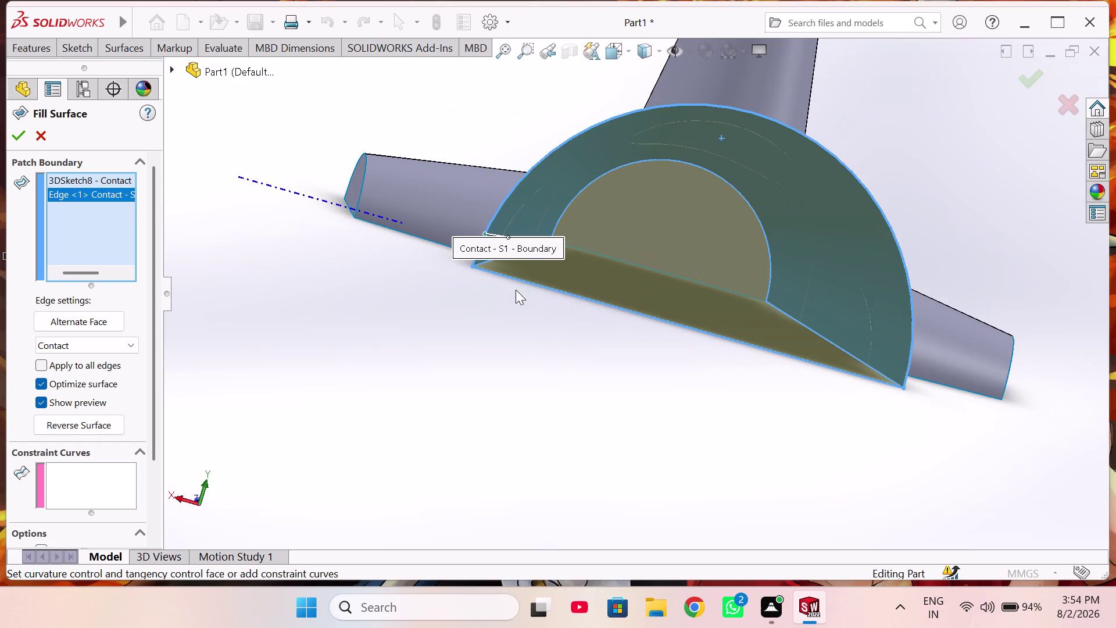
middle_drag(517, 300, 503, 286)
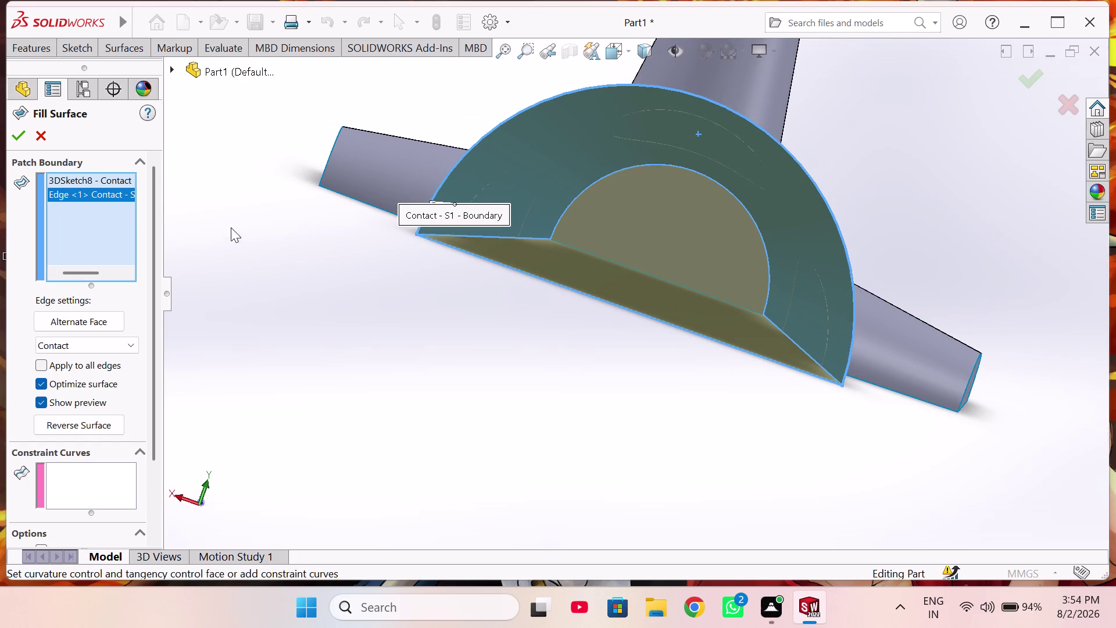
click(10, 129)
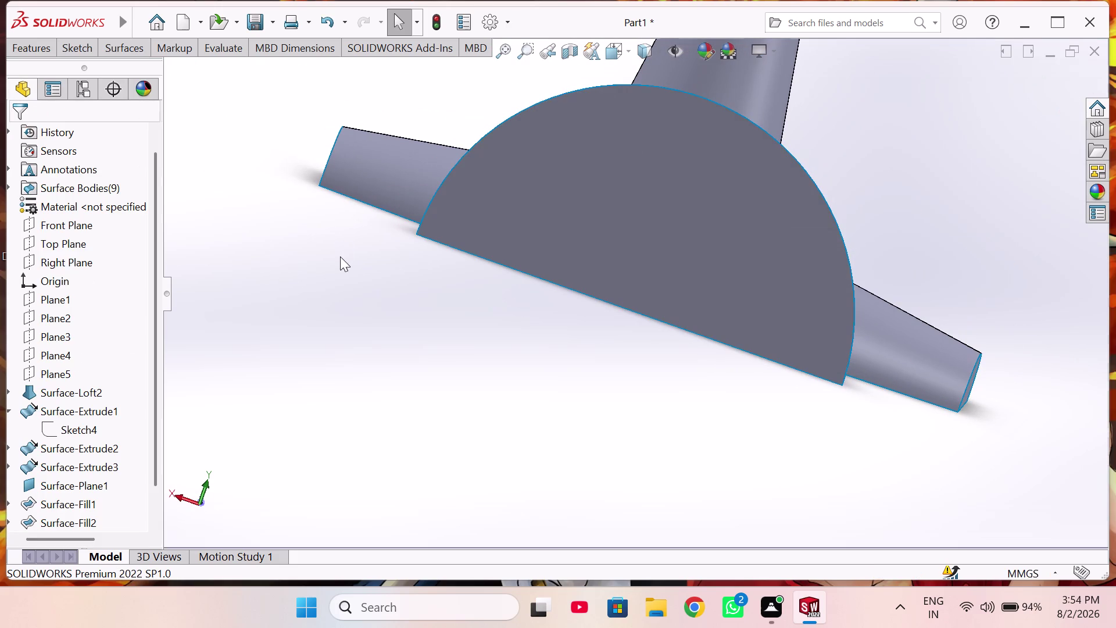
middle_drag(338, 257, 367, 116)
scroll(up, 3)
scroll(up, 3)
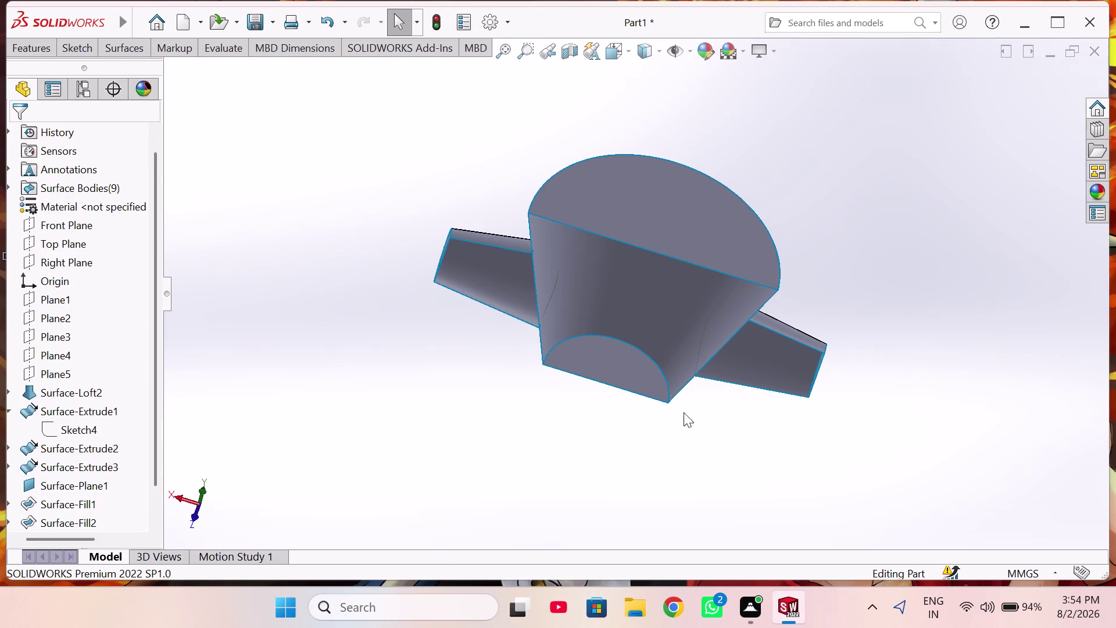
middle_drag(669, 356, 649, 247)
scroll(down, 3)
middle_drag(583, 289, 595, 259)
scroll(up, 3)
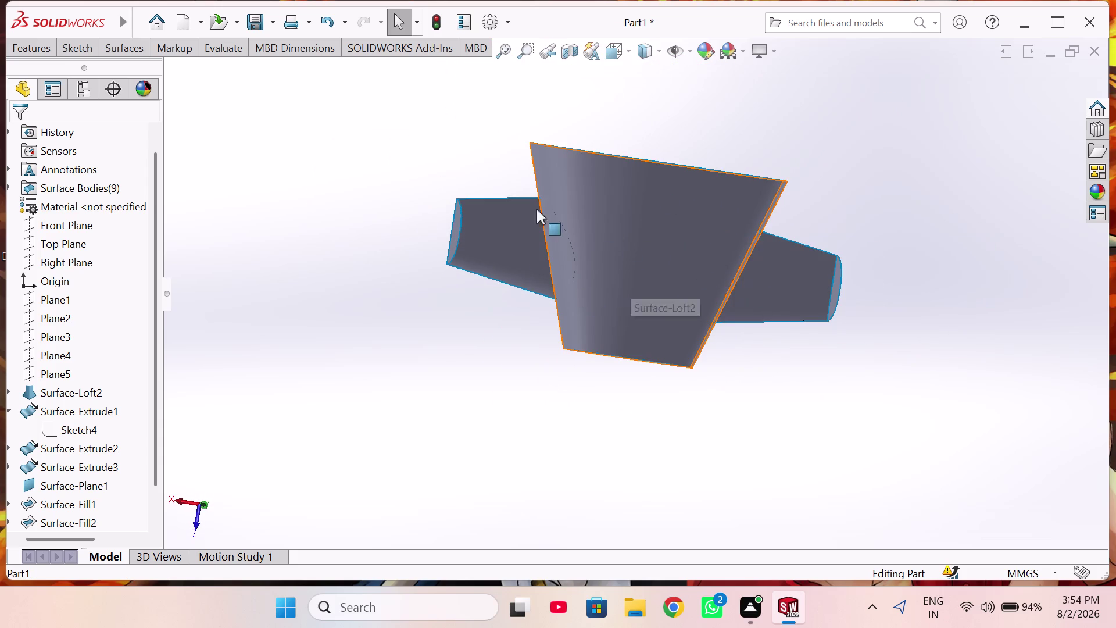
middle_click(612, 291)
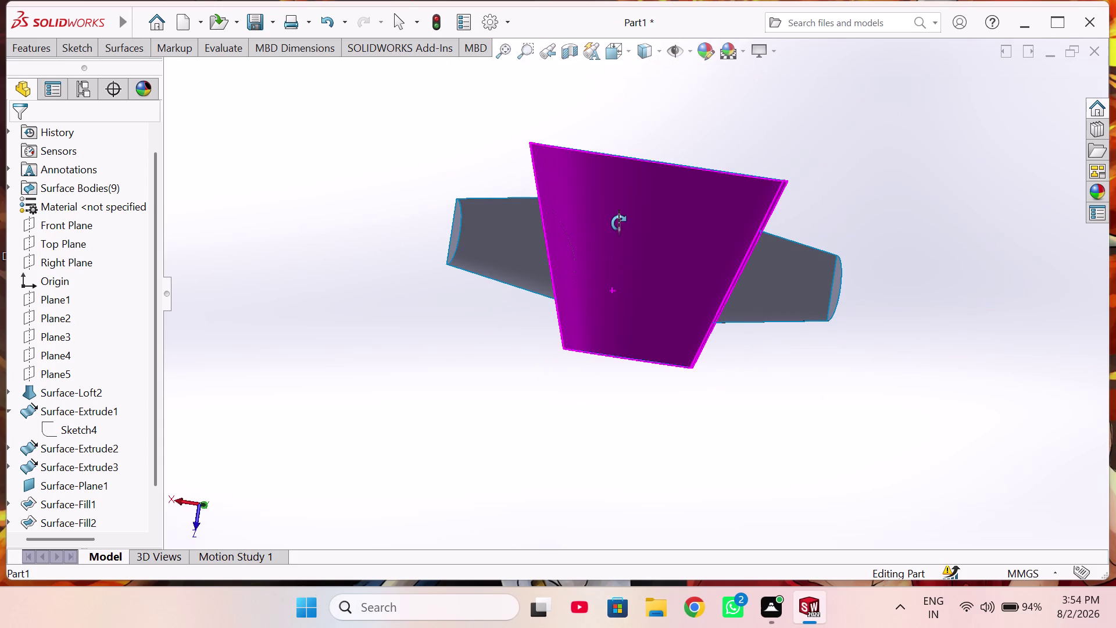
middle_drag(620, 222, 614, 239)
click(465, 388)
middle_drag(700, 266, 595, 413)
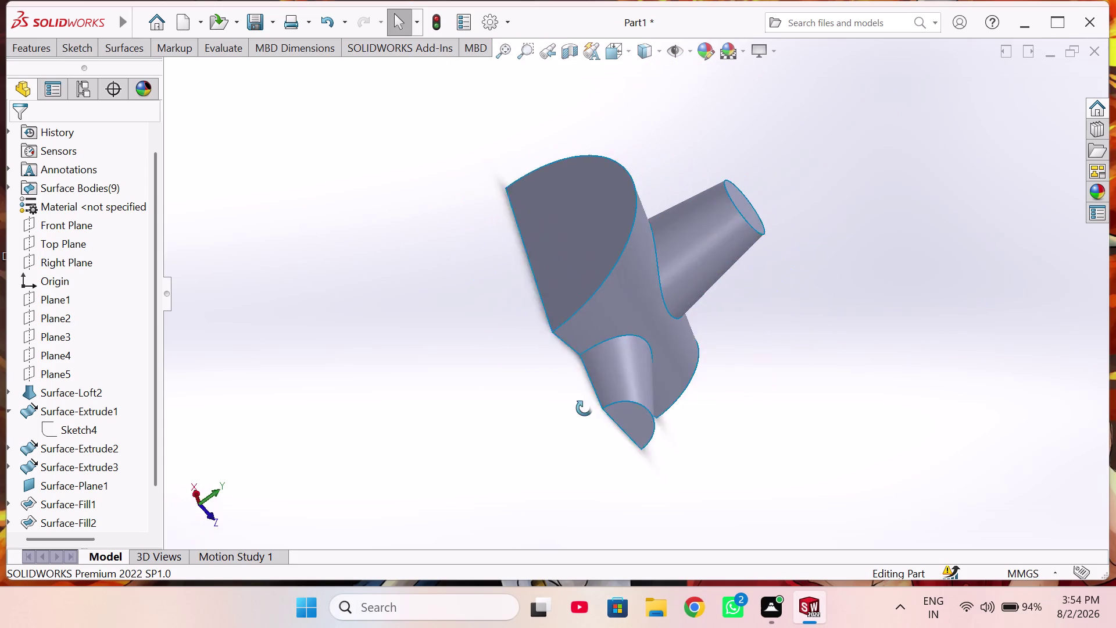
middle_drag(595, 413, 563, 393)
middle_drag(540, 361, 530, 349)
middle_drag(453, 303, 484, 335)
middle_drag(765, 398, 432, 329)
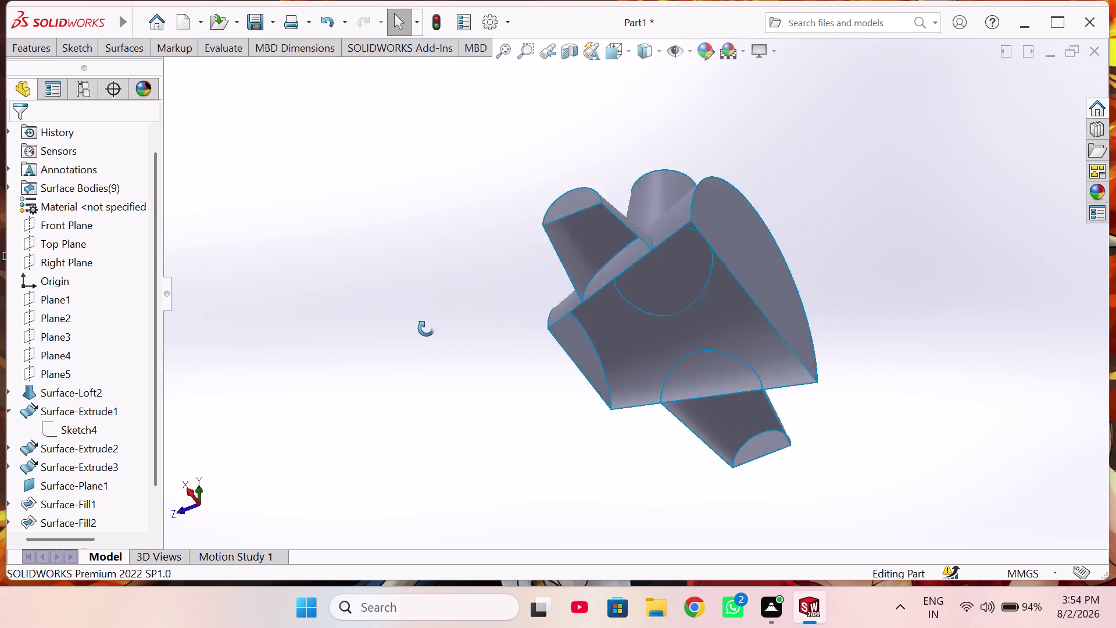
middle_drag(432, 329, 345, 464)
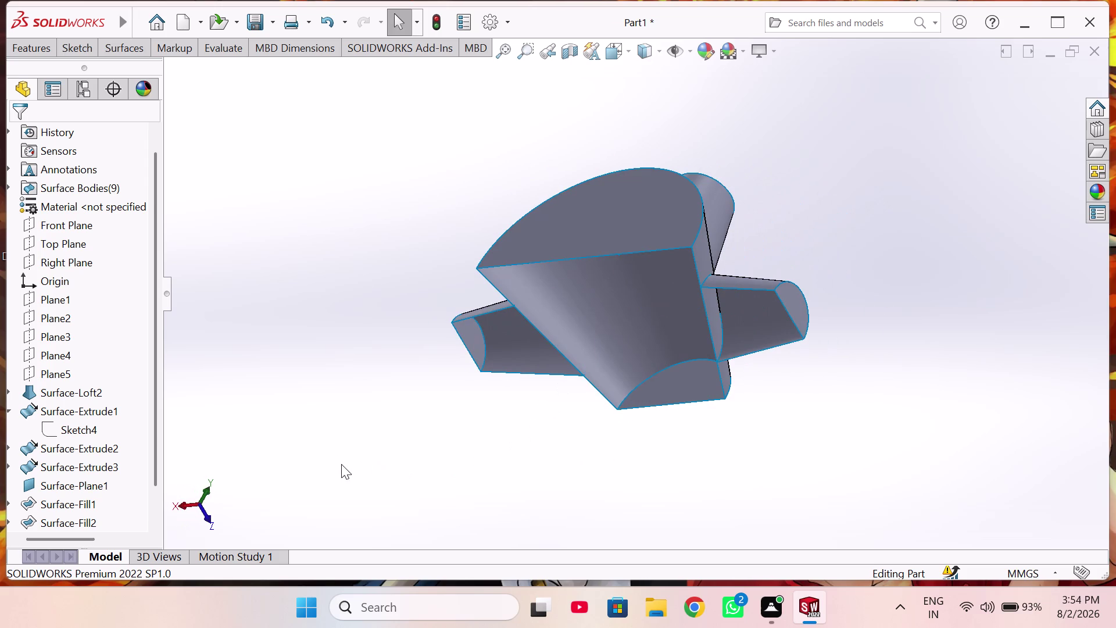
middle_drag(572, 364, 593, 320)
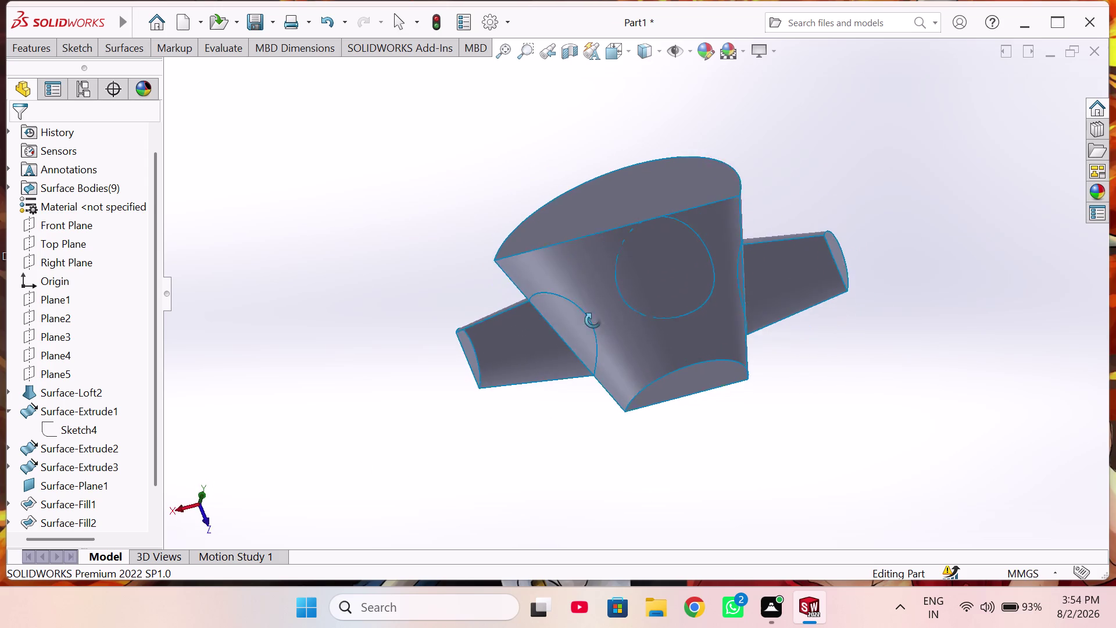
middle_drag(593, 321, 630, 277)
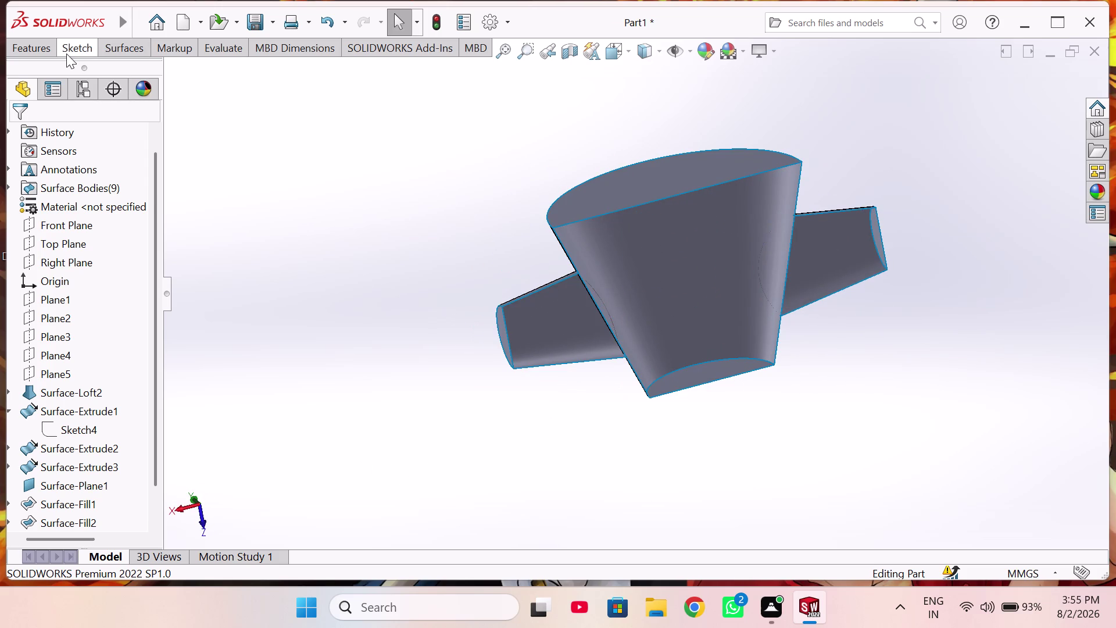
click(117, 51)
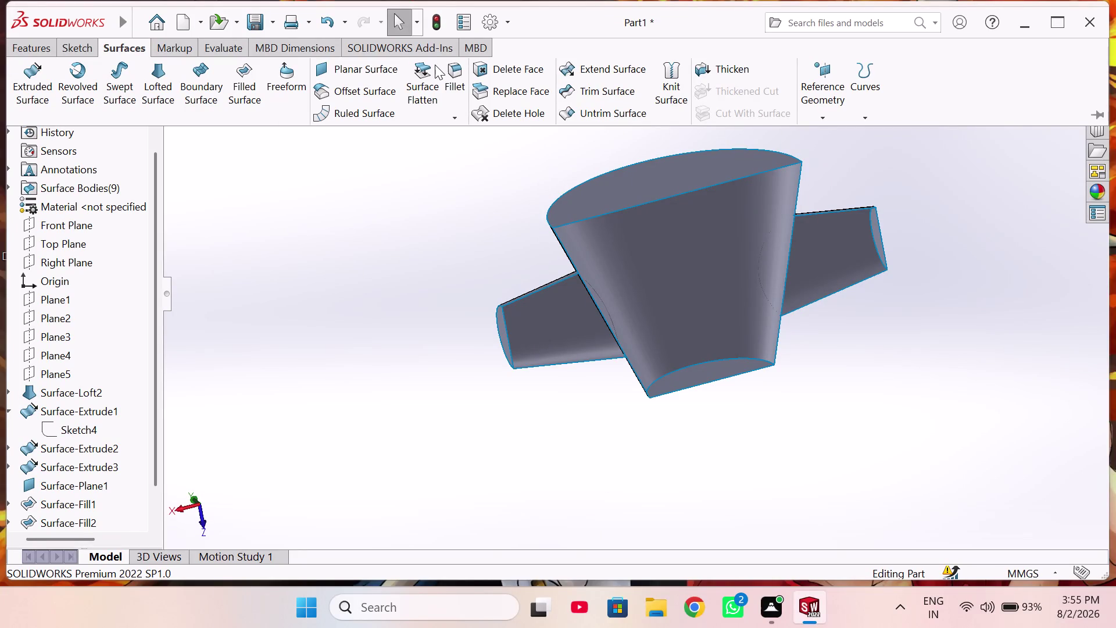
Start a surface trim, pick a hub piece to remove, and dismiss the cannot-partition warning.
click(607, 85)
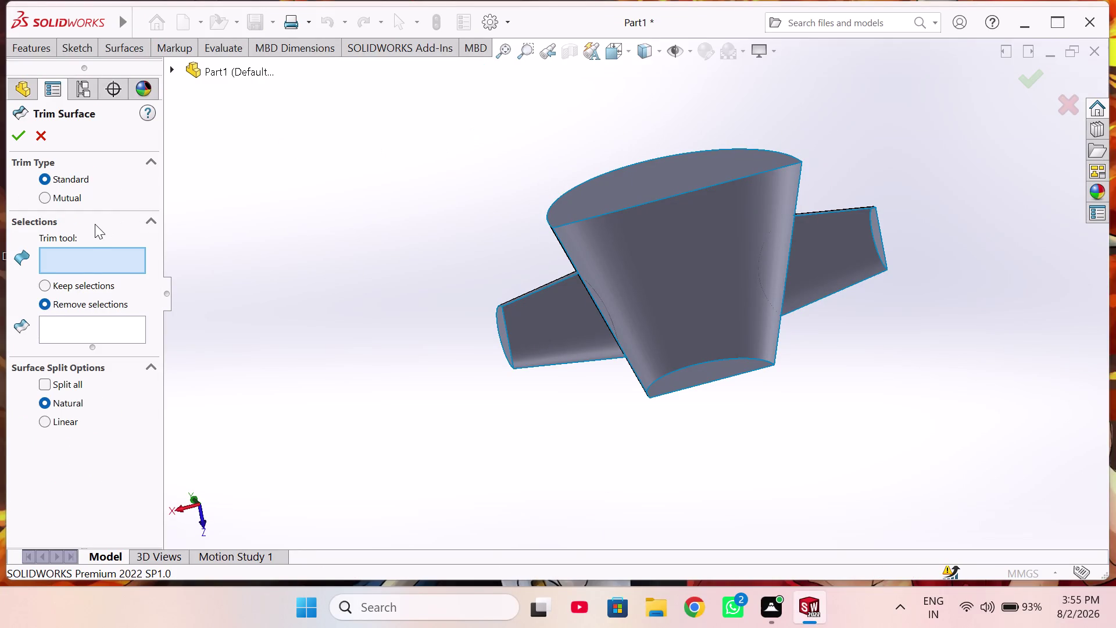
click(687, 262)
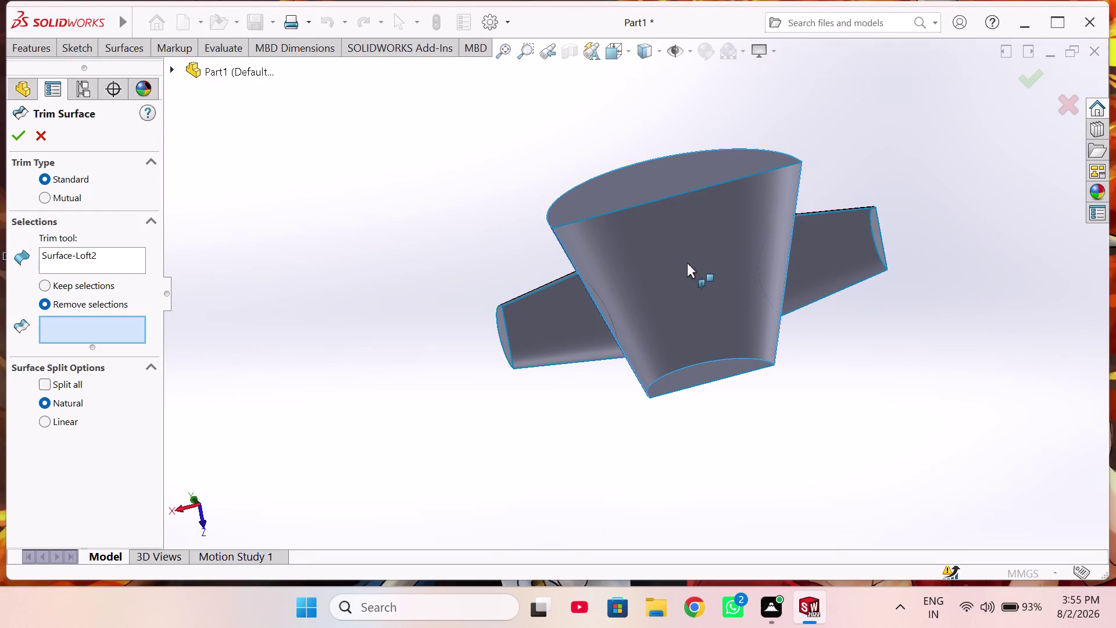
middle_drag(687, 262, 689, 354)
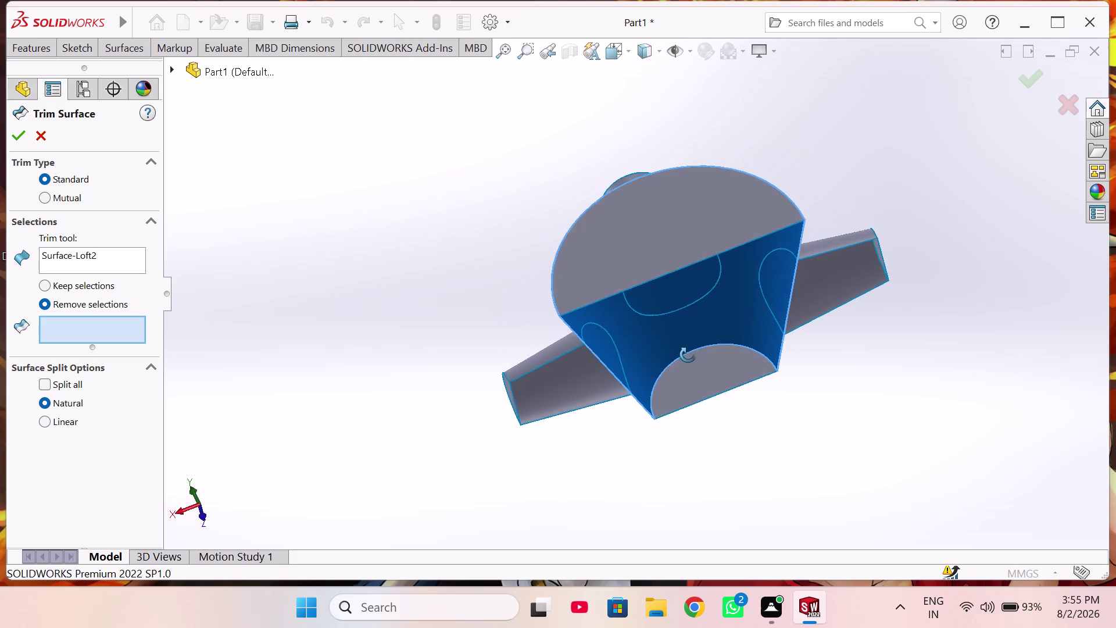
middle_drag(690, 354, 718, 421)
middle_drag(677, 299, 684, 327)
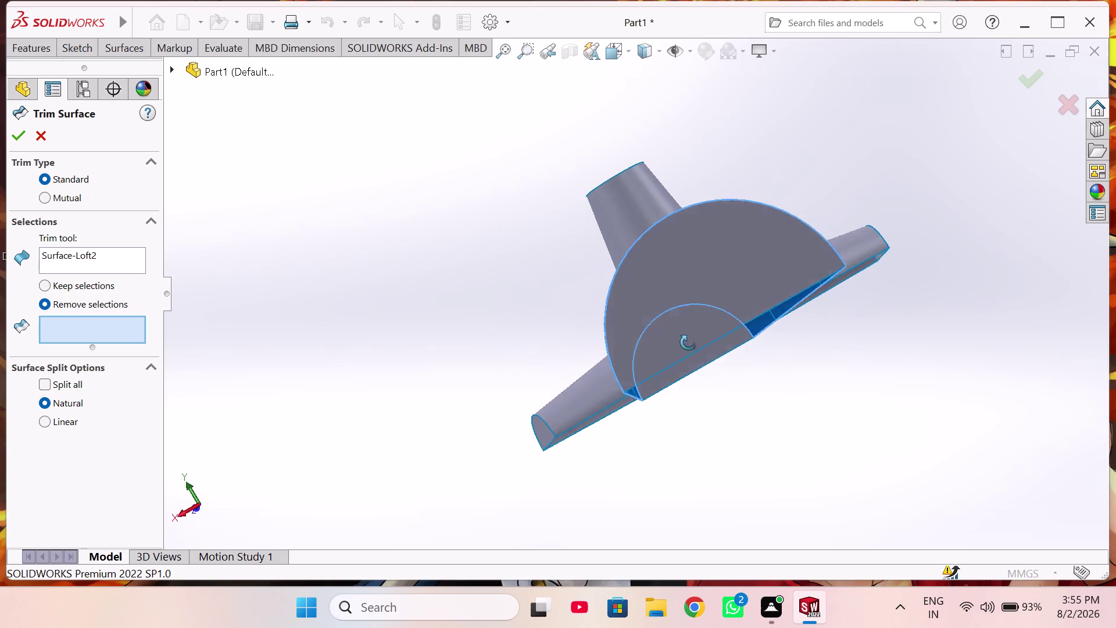
middle_drag(684, 326, 709, 417)
click(704, 317)
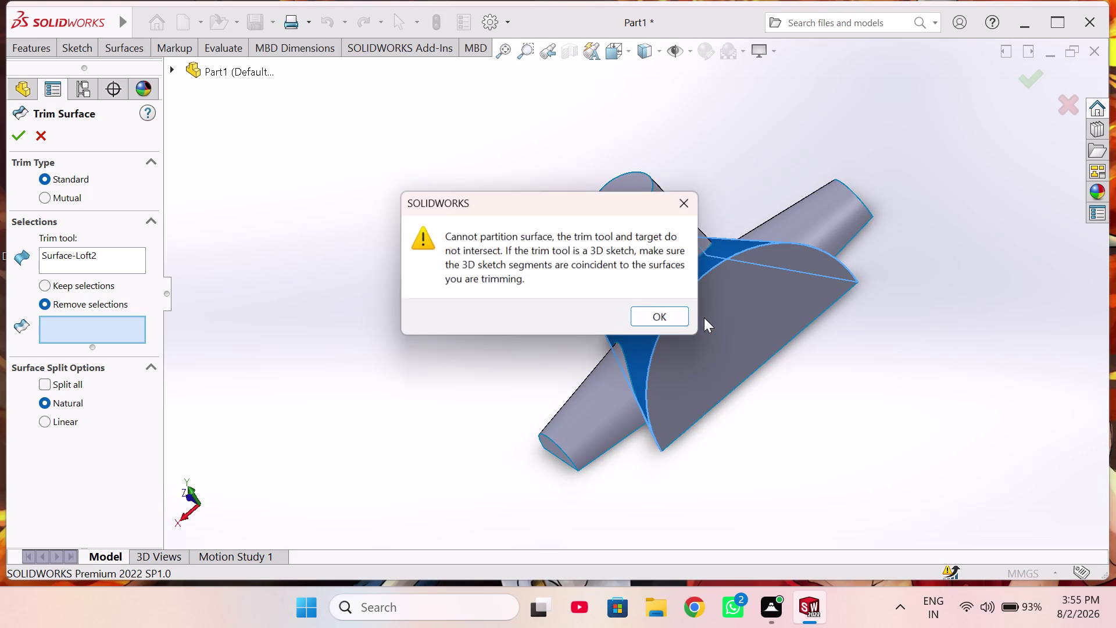
click(661, 320)
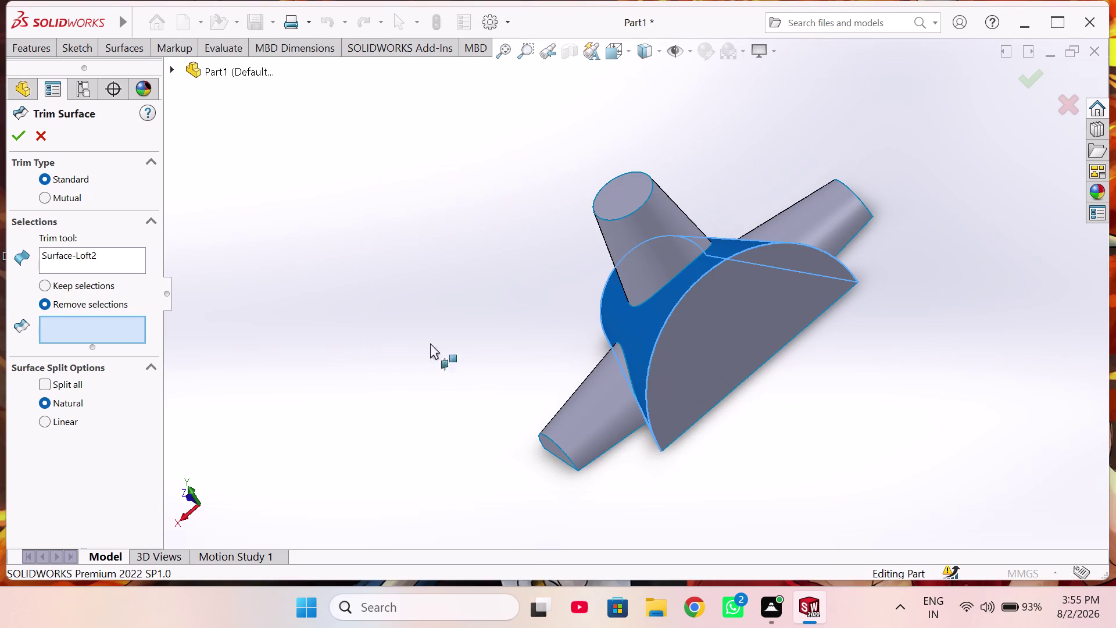
Toggle the trim between keeping and removing picked pieces, leaving it on remove.
click(89, 285)
click(118, 246)
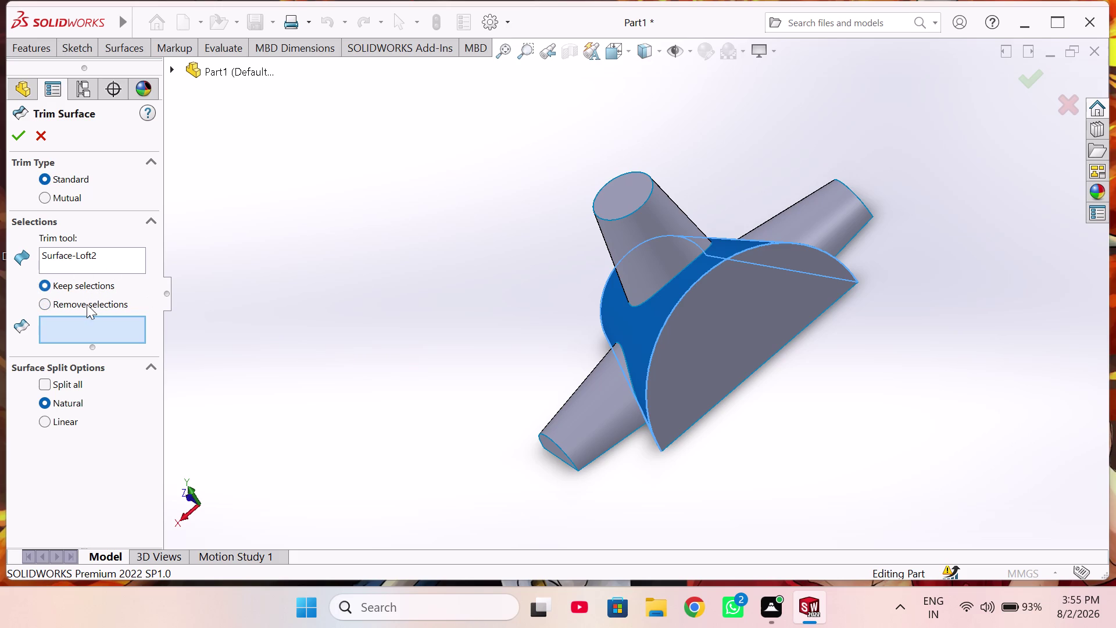
click(86, 305)
click(86, 327)
Inspect the cone and inner faces, then select the Surface-Loft2 trim tool entry.
middle_drag(689, 375, 685, 374)
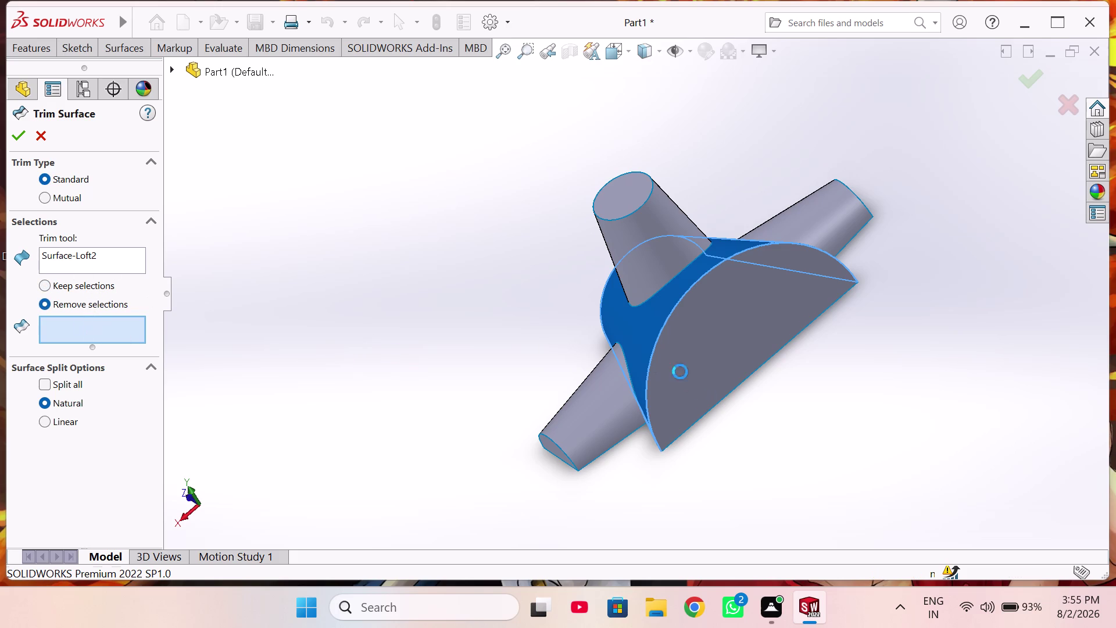
middle_drag(684, 374, 473, 205)
middle_drag(549, 272, 645, 243)
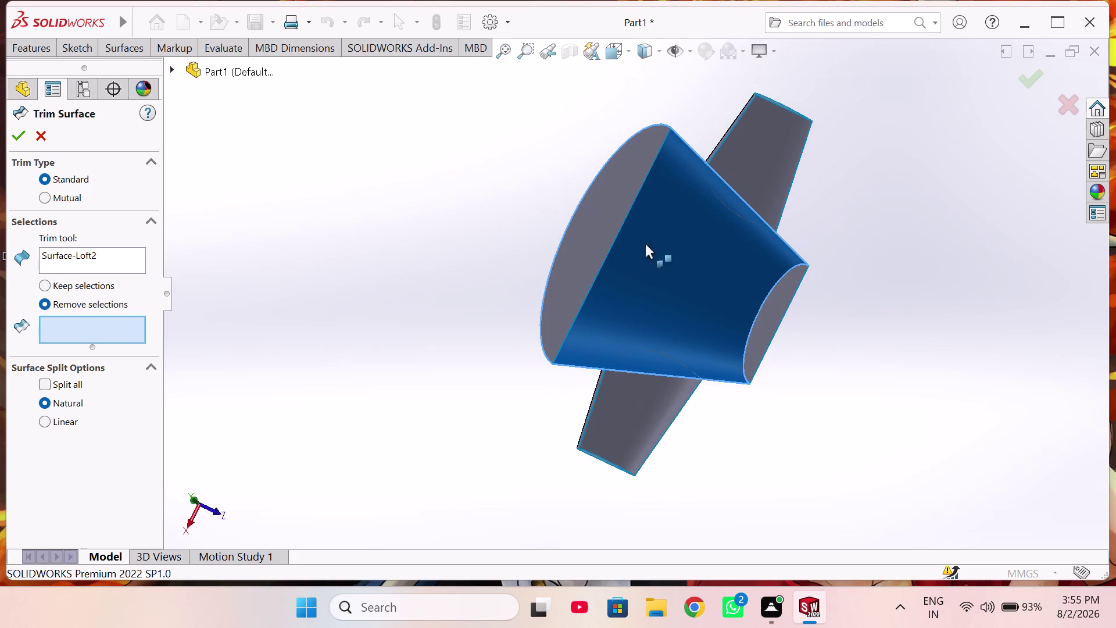
click(666, 263)
middle_drag(666, 259, 700, 182)
scroll(up, 3)
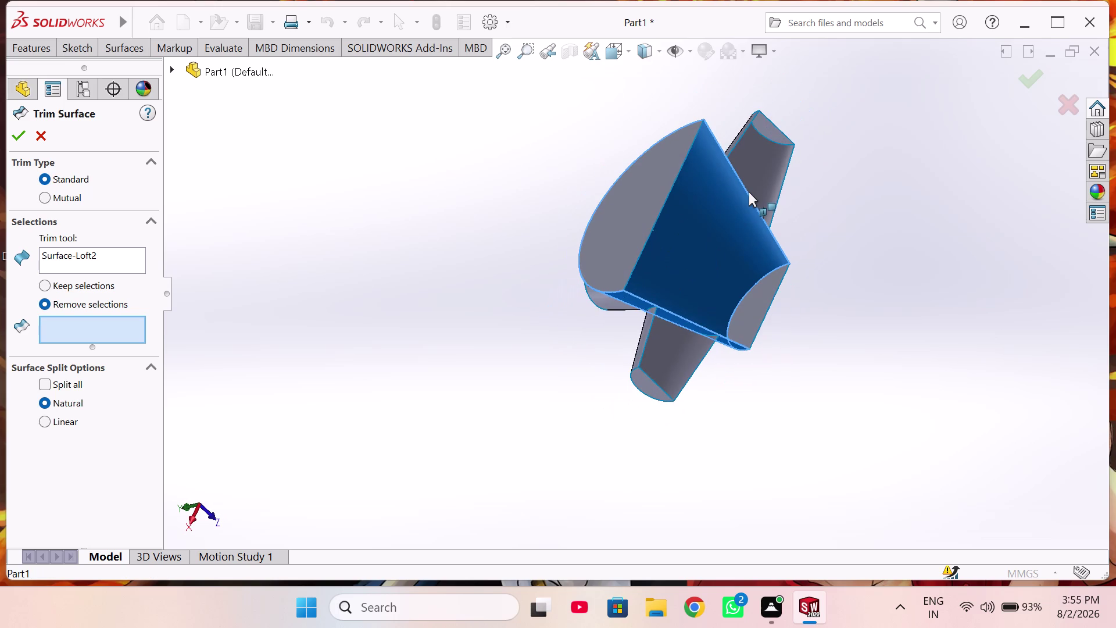
middle_drag(740, 199, 654, 382)
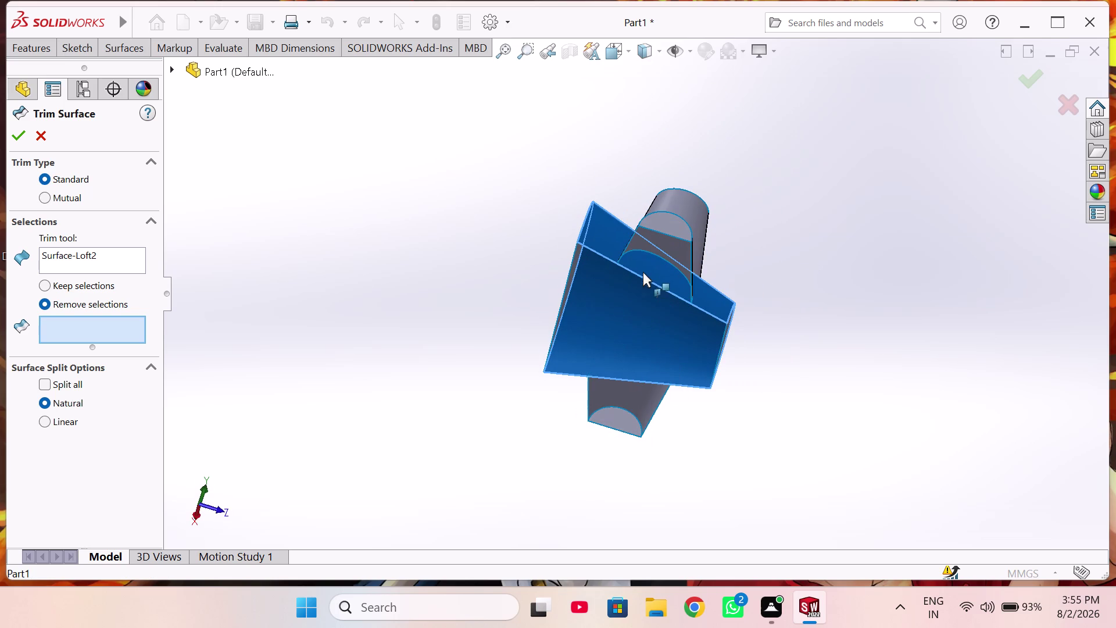
click(648, 268)
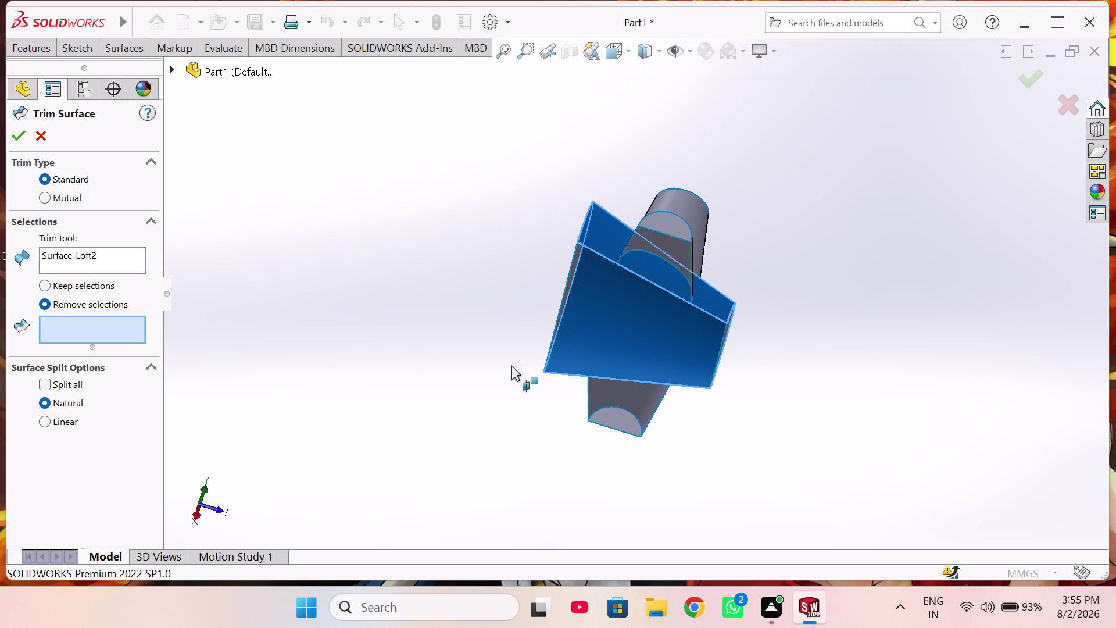
click(655, 282)
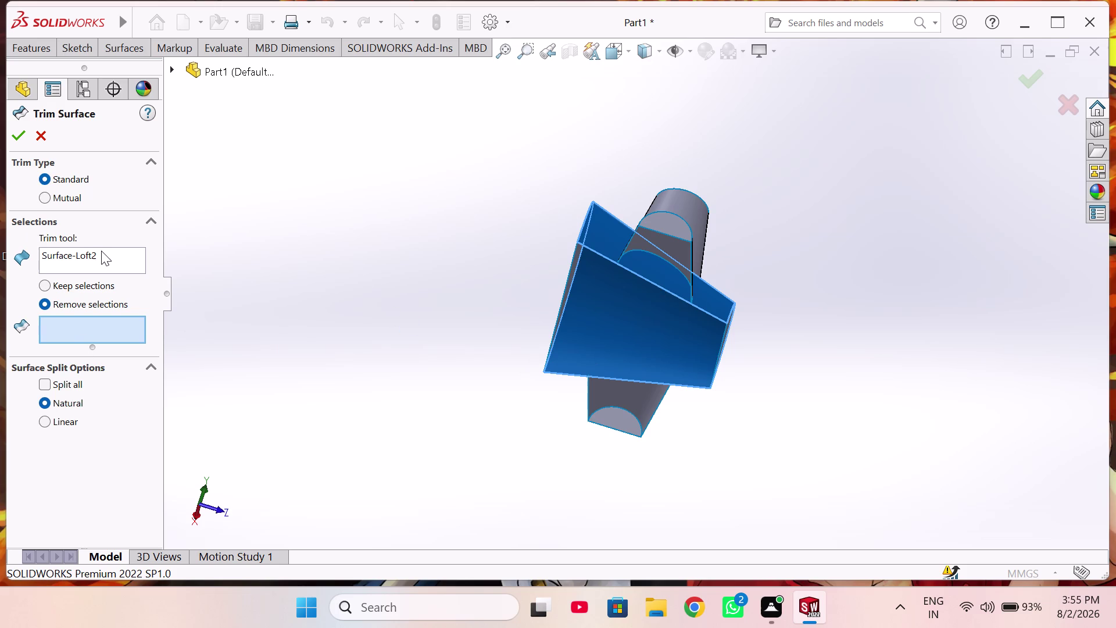
click(101, 251)
Replace Surface-Loft2 with Surface-Extrude2 as the trim tool.
right_click(102, 251)
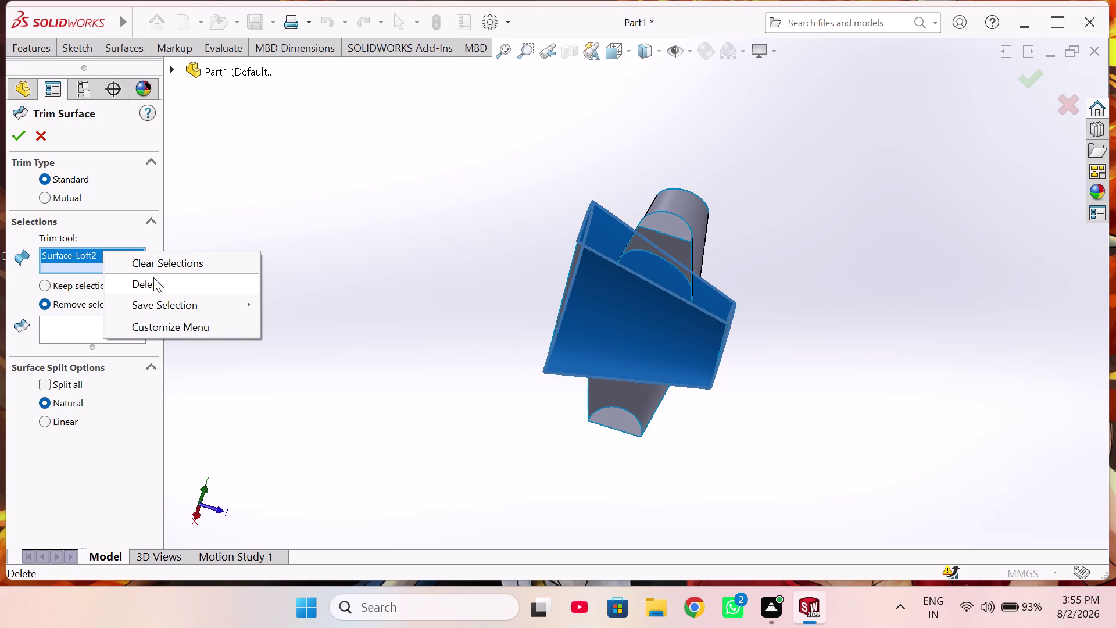
click(175, 267)
middle_drag(471, 249, 530, 465)
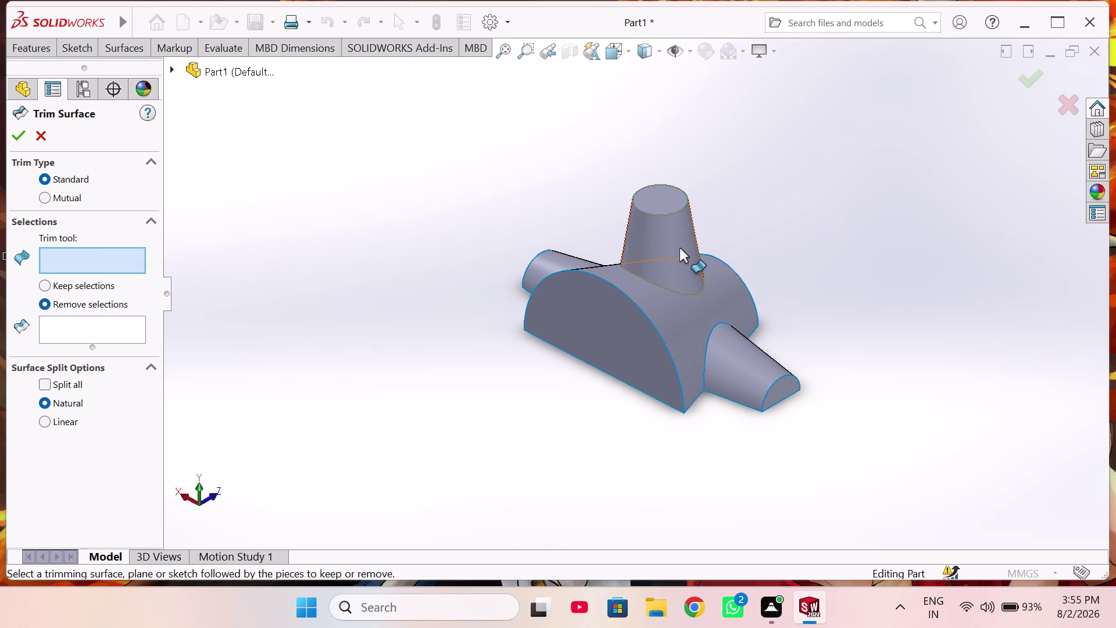
click(738, 362)
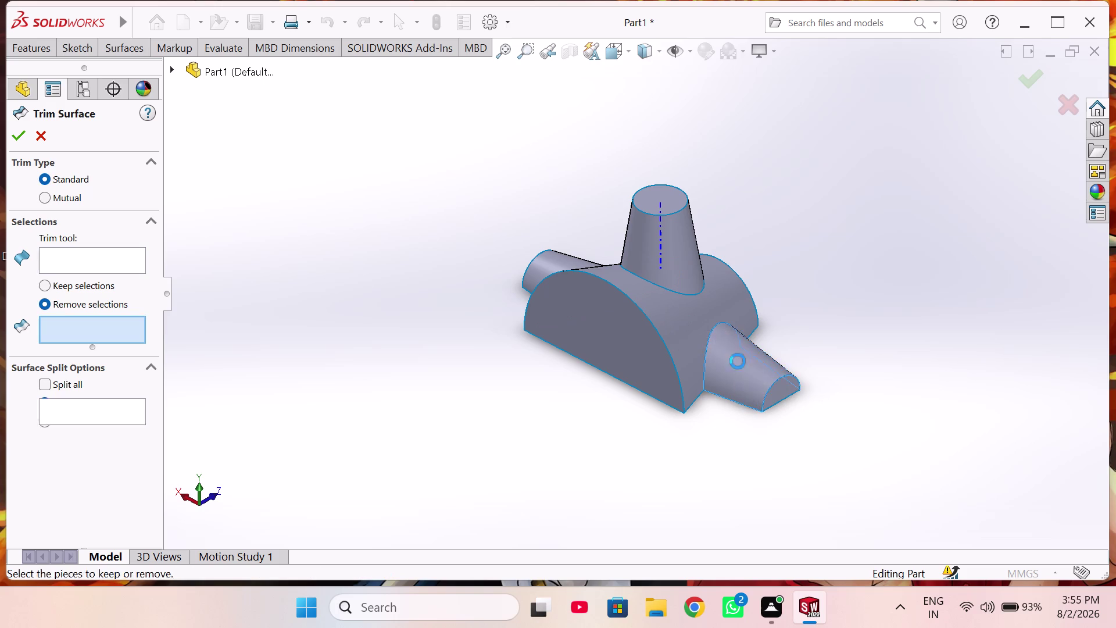
Mark the loft piece inside the half-round for removal and set Trim Type to Mutual.
middle_drag(637, 462, 757, 287)
scroll(up, 3)
middle_drag(657, 381, 668, 382)
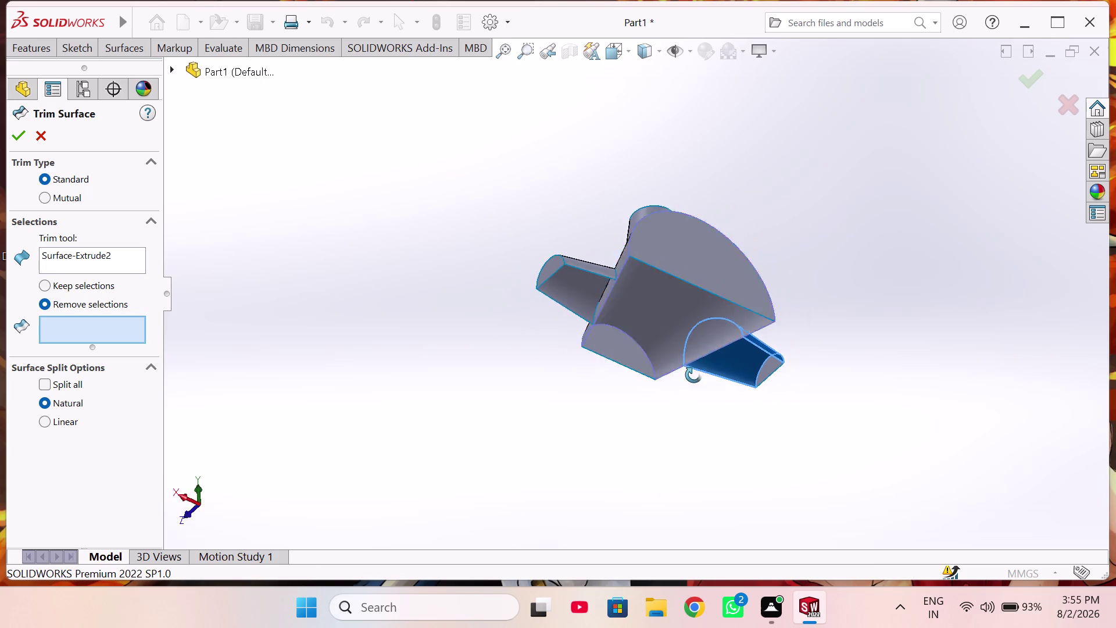
middle_drag(668, 381, 704, 416)
click(703, 327)
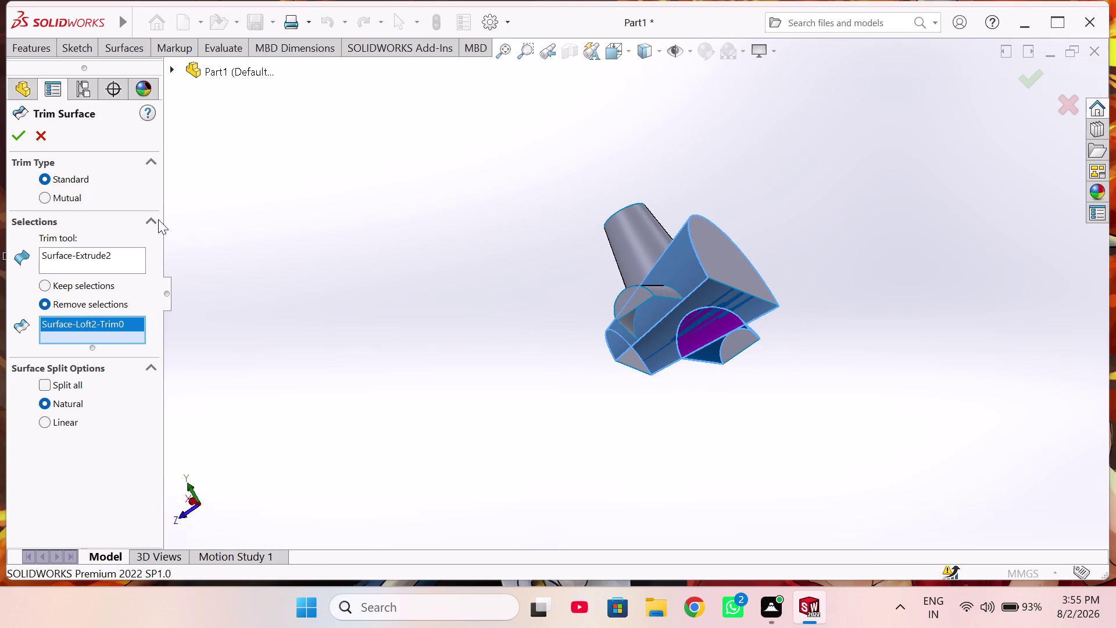
click(41, 196)
click(96, 251)
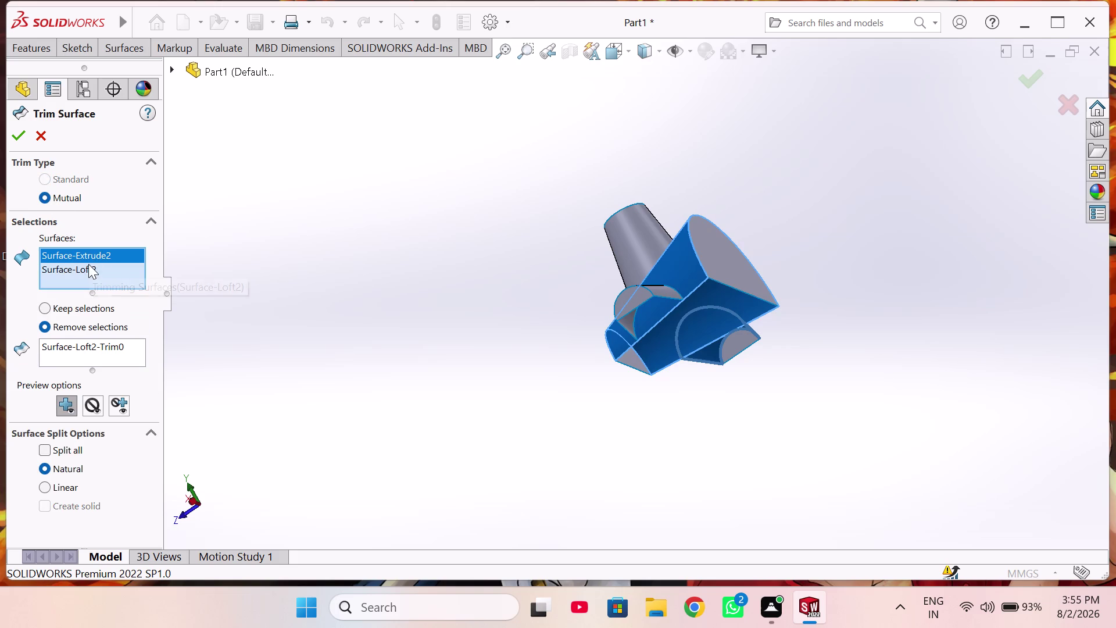
Add Surface-Extrude3 and Surface-Extrude1 to the mutual trim and drop Surface-Loft2.
click(84, 268)
middle_drag(311, 262, 391, 351)
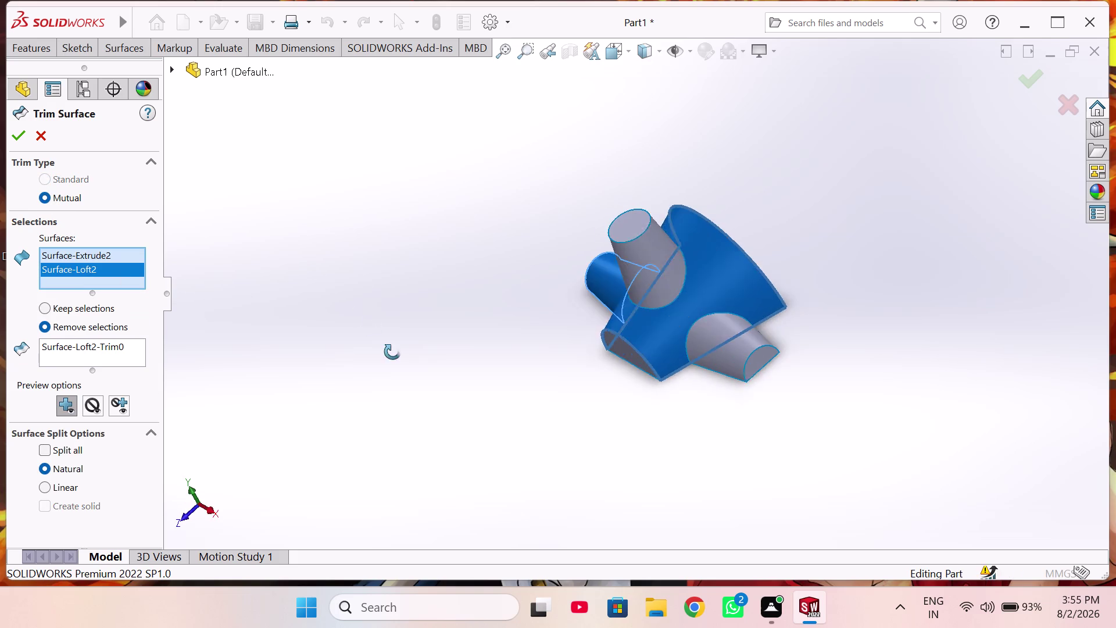
middle_drag(392, 350, 401, 350)
middle_drag(496, 294, 522, 305)
click(639, 275)
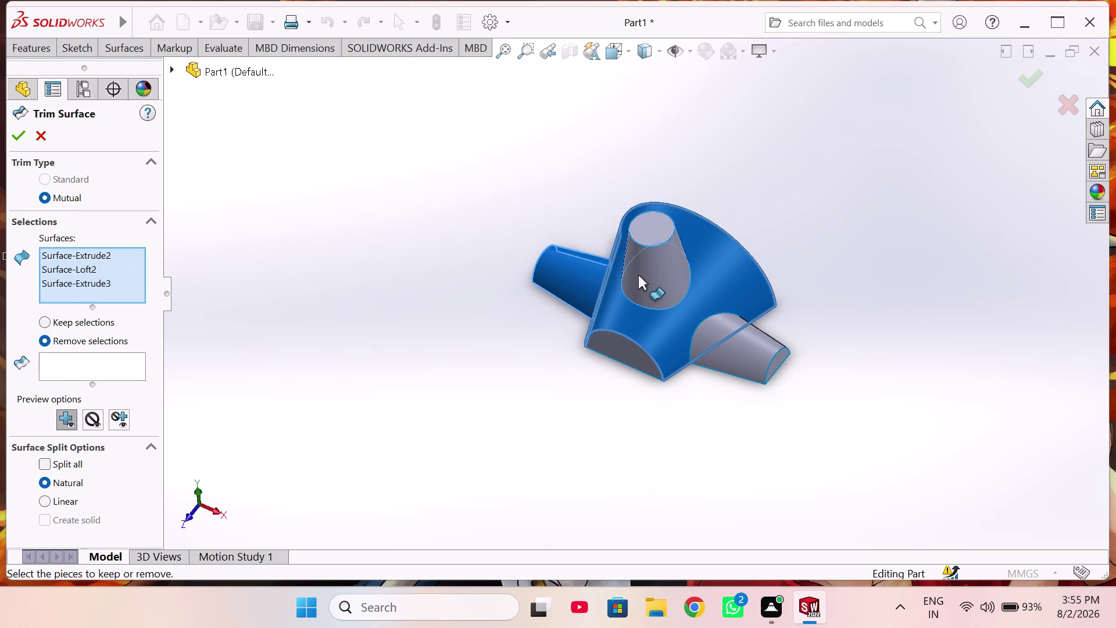
click(751, 369)
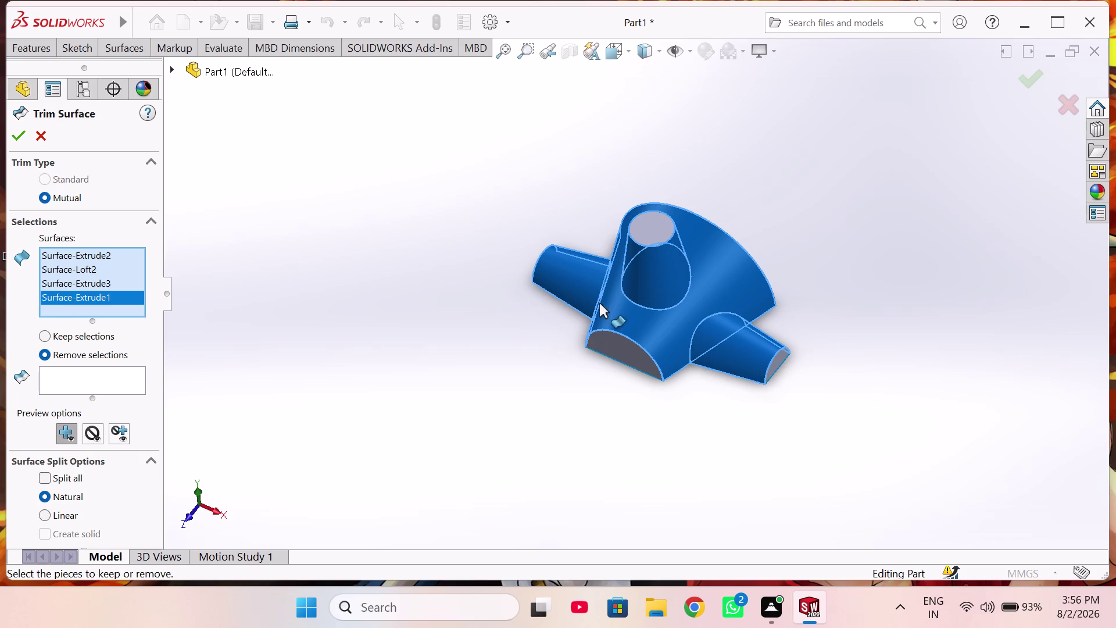
middle_drag(601, 319, 802, 295)
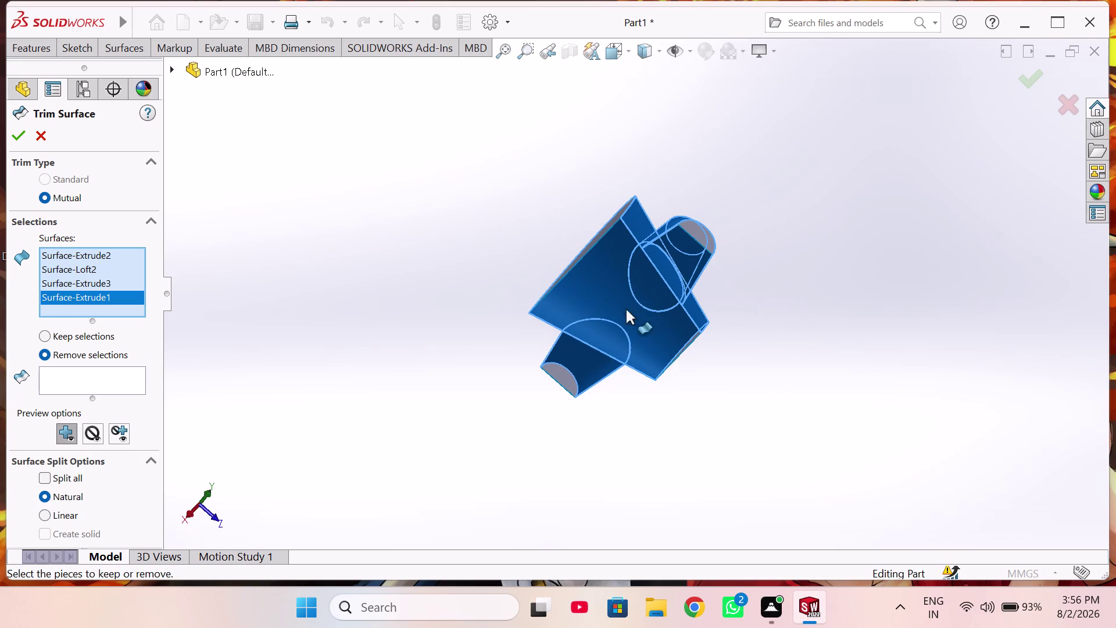
middle_drag(625, 312, 651, 324)
scroll(up, 3)
click(608, 325)
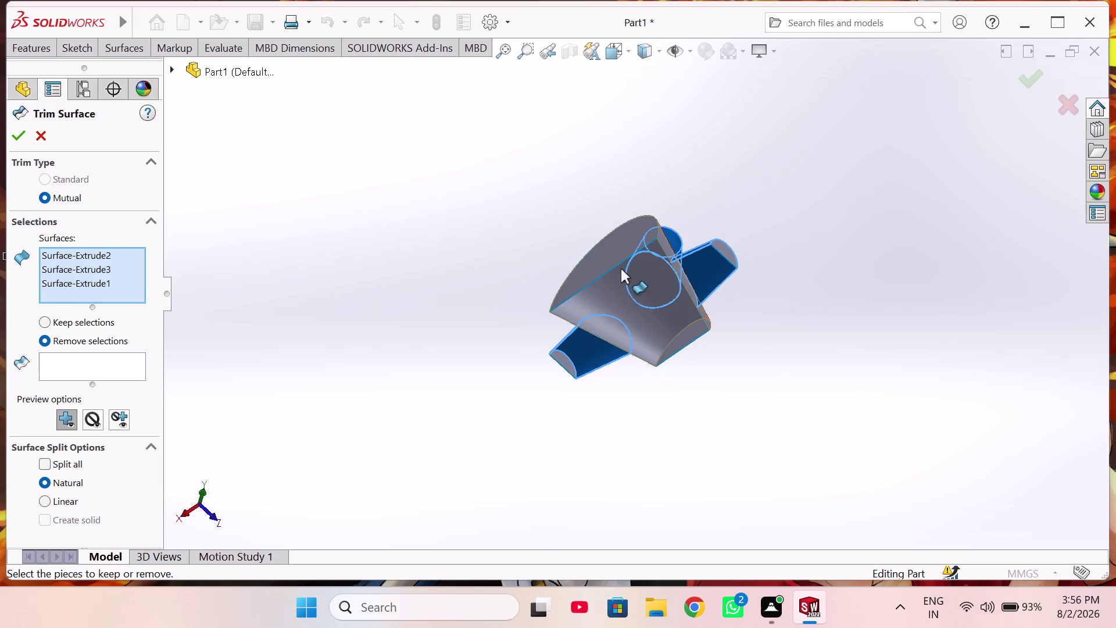
Pick half-round pieces to remove, dismiss the cannot-trim warning, and add the third extruded surface.
middle_drag(618, 269, 716, 321)
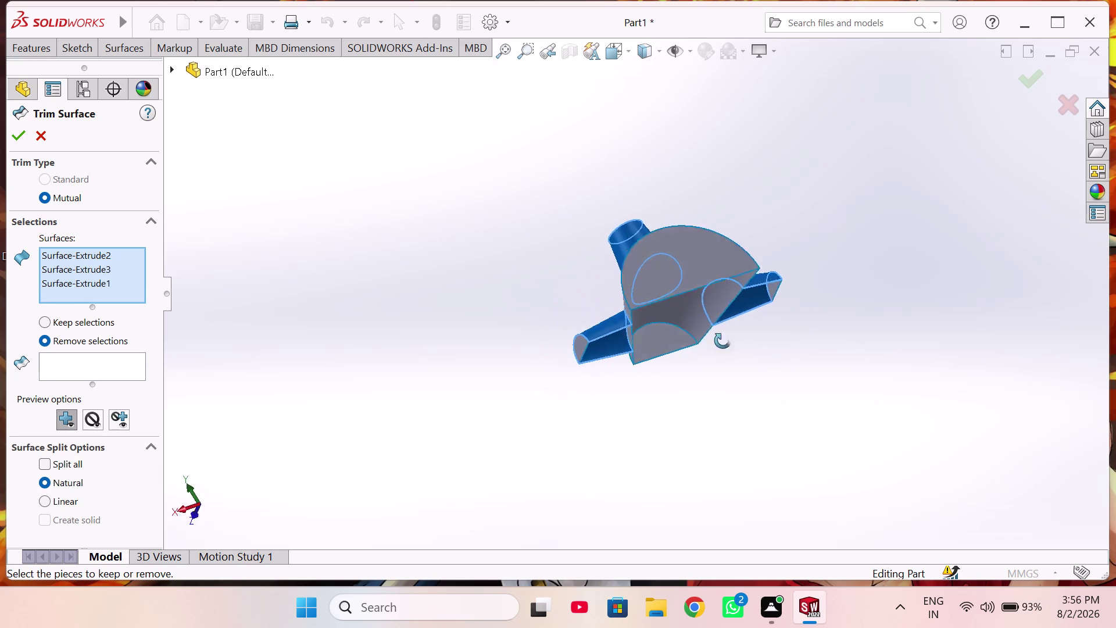
middle_drag(717, 322, 609, 239)
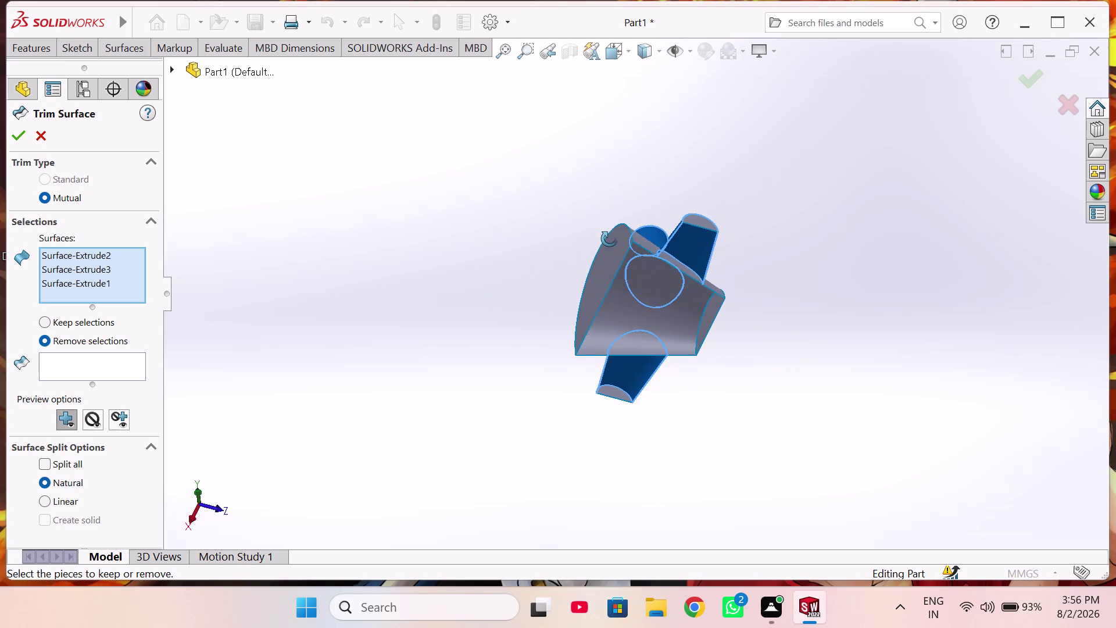
middle_drag(610, 239, 609, 240)
click(520, 329)
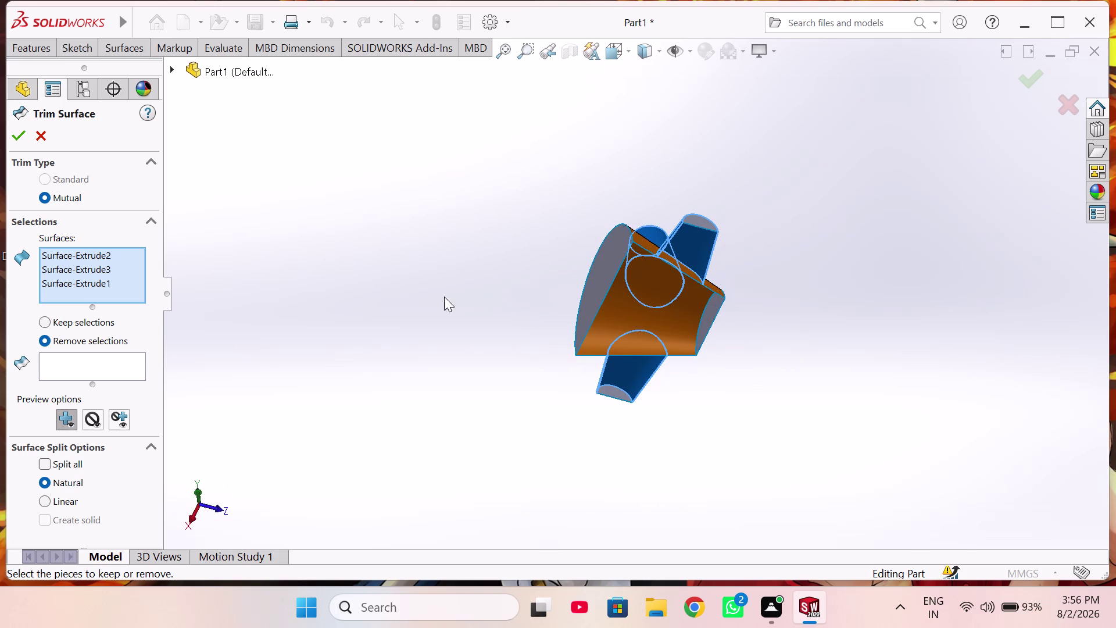
click(60, 360)
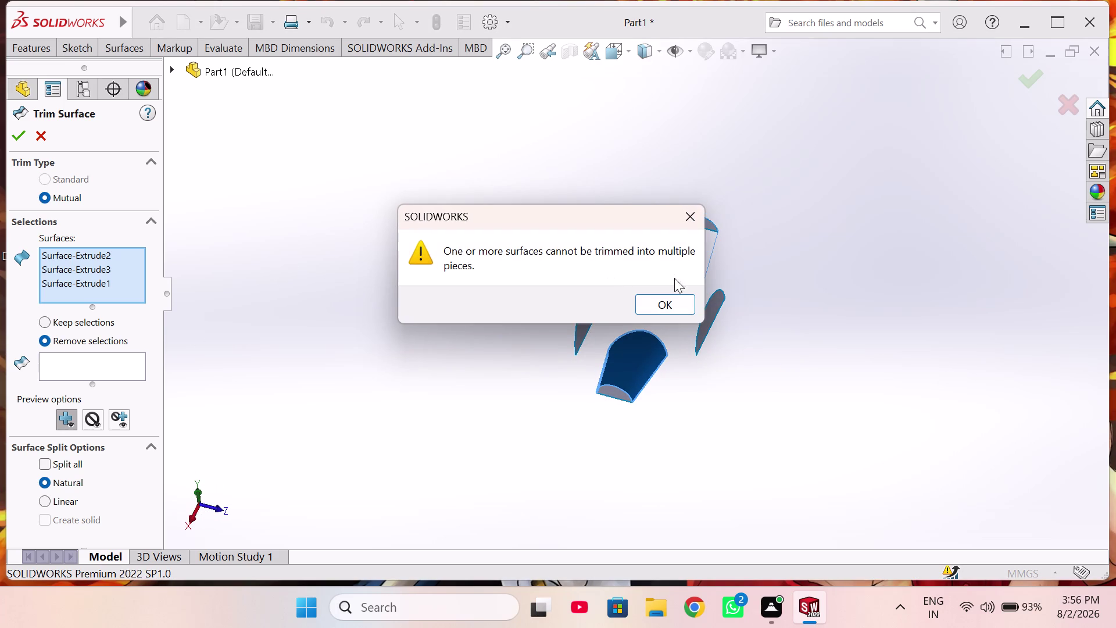
click(669, 303)
click(120, 366)
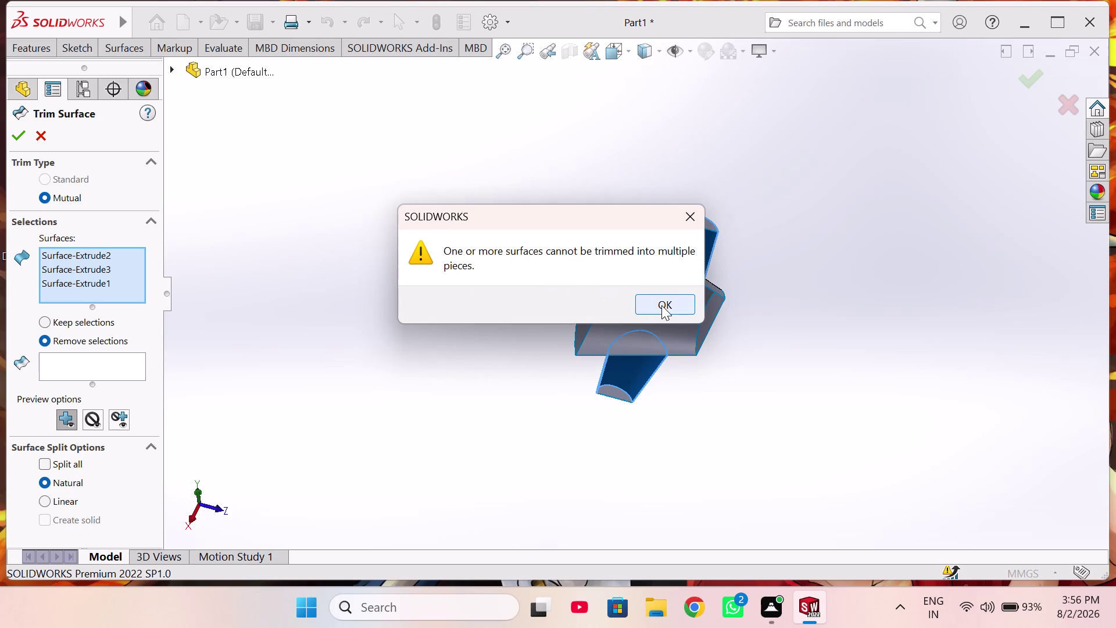
click(663, 305)
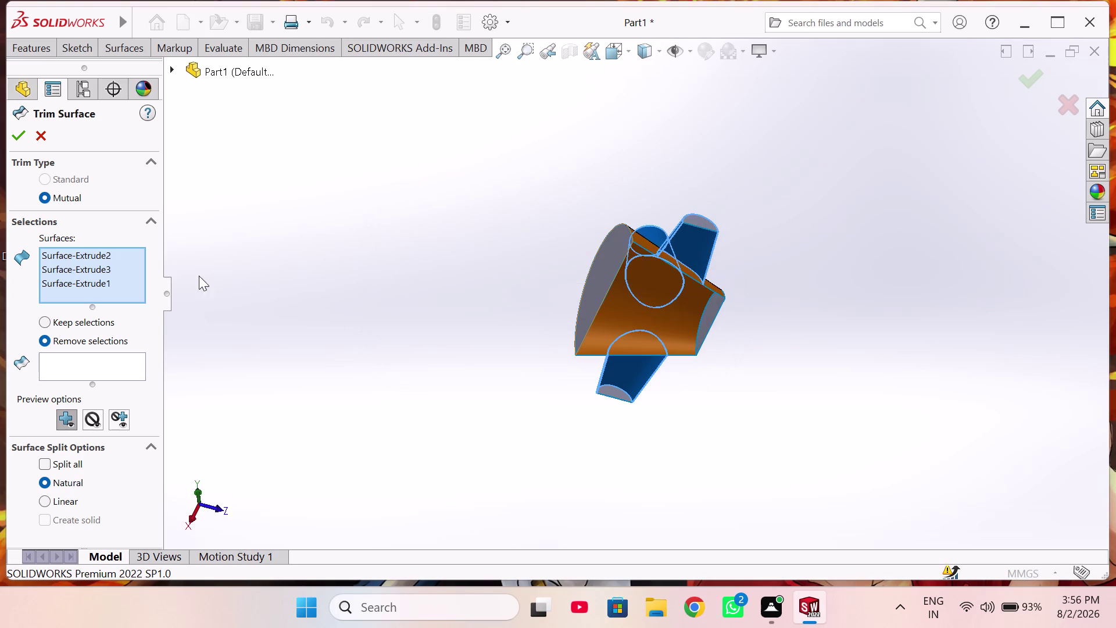
middle_drag(373, 276, 438, 429)
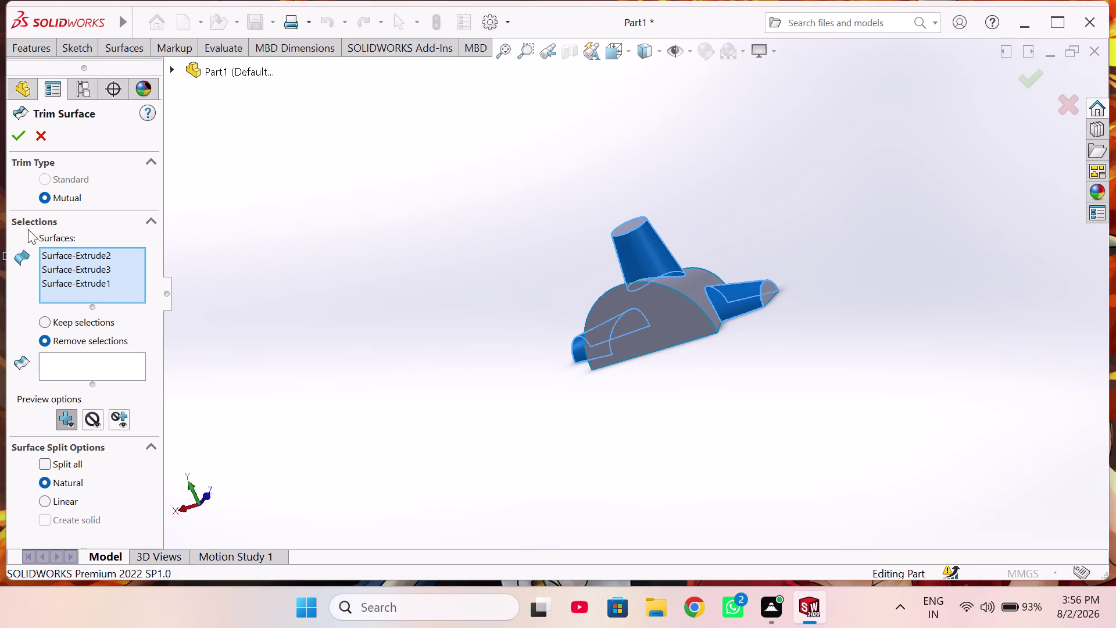
click(47, 181)
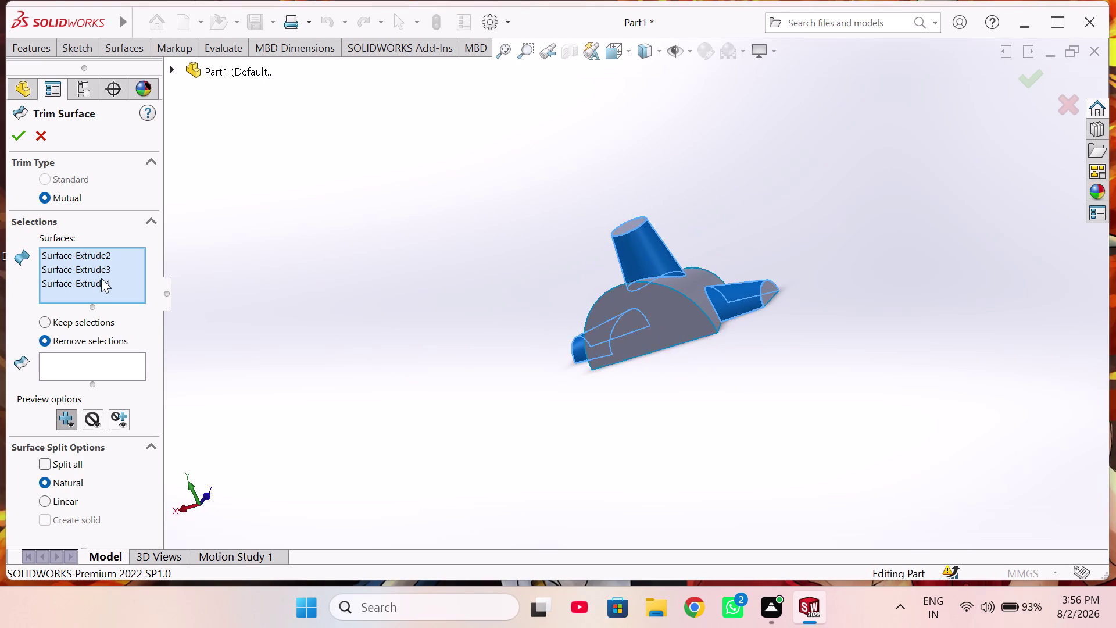
right_click(105, 269)
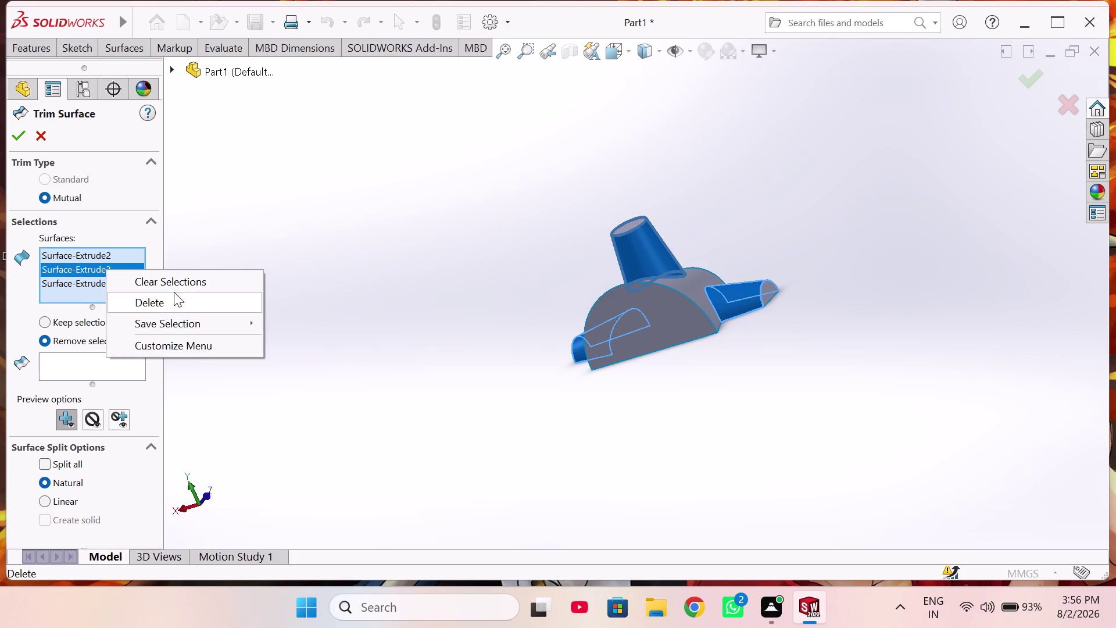
Reselect the side, tapered and remaining extruded surfaces for mutual trim, dismissing the error.
click(186, 288)
scroll(down, 3)
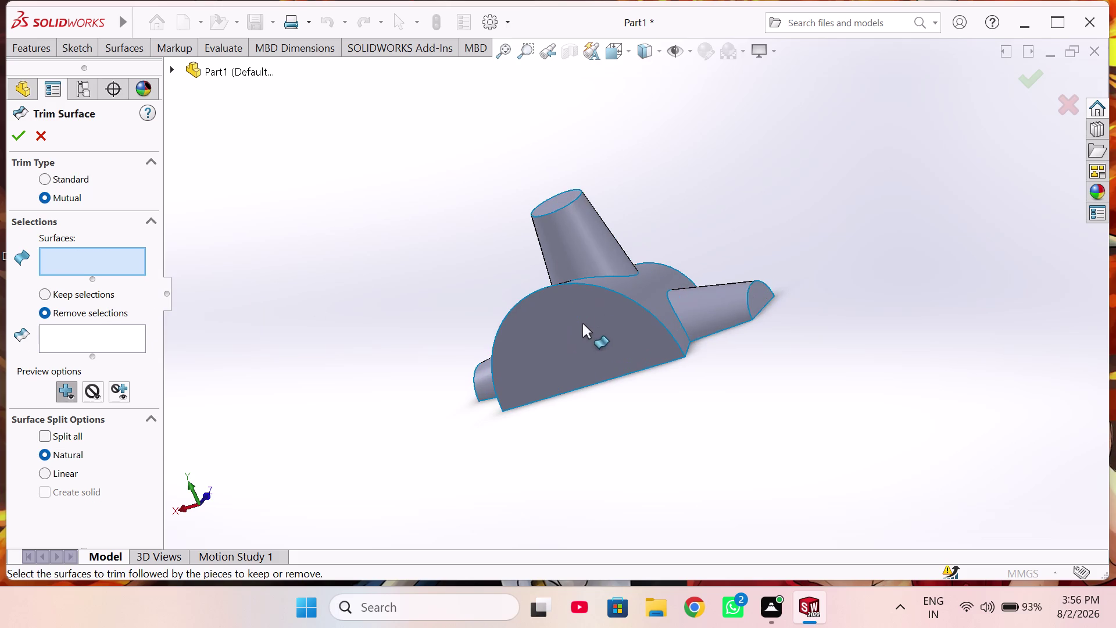
middle_drag(583, 324, 590, 362)
click(423, 278)
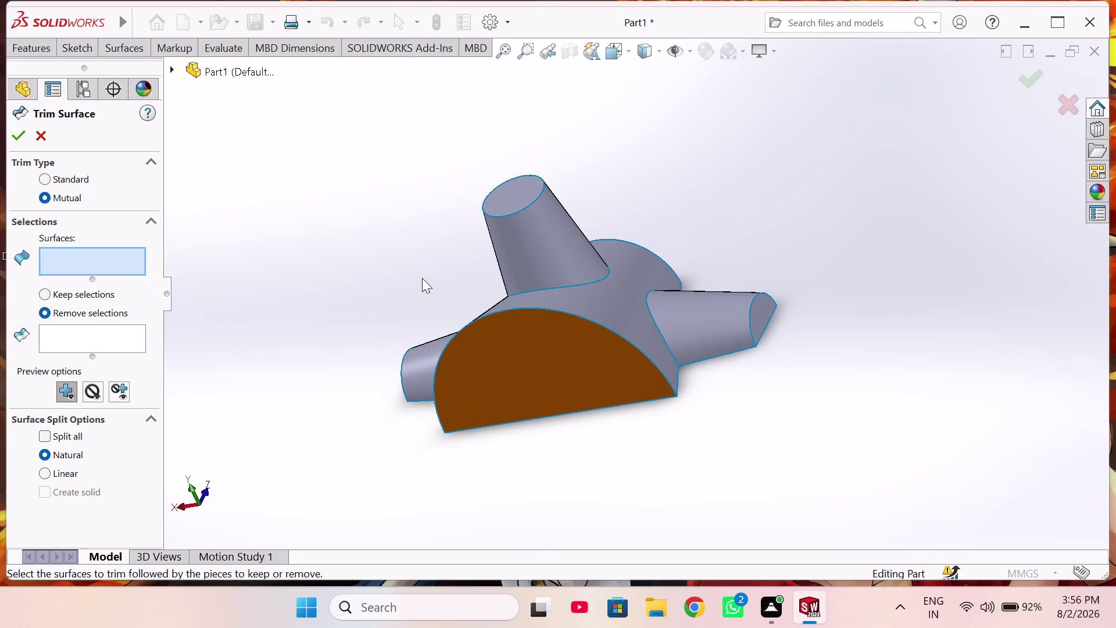
click(690, 311)
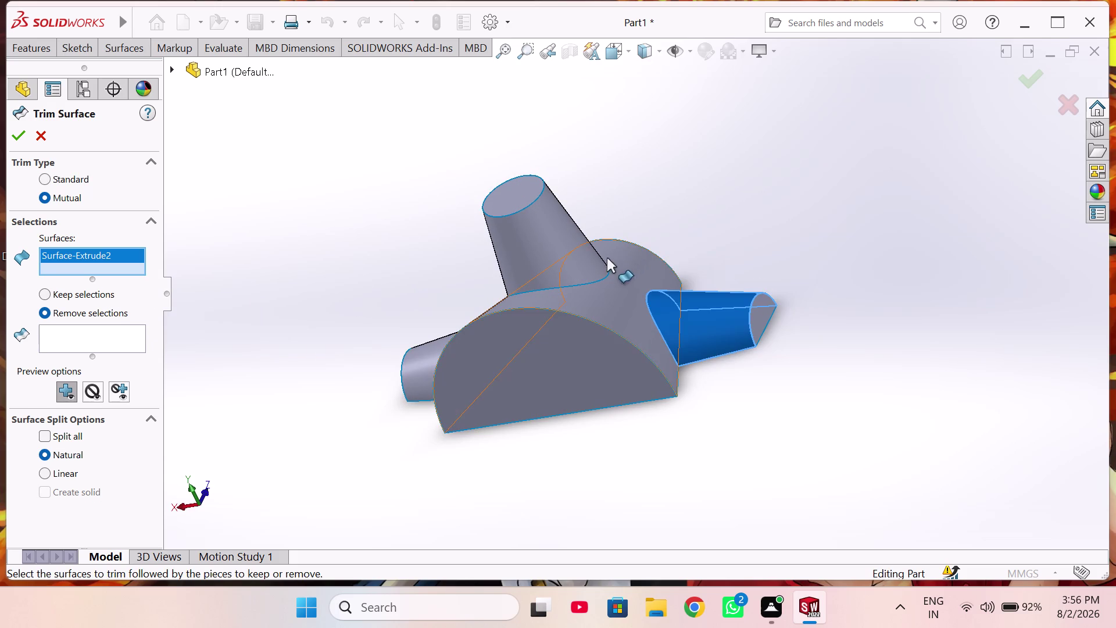
click(563, 254)
click(417, 354)
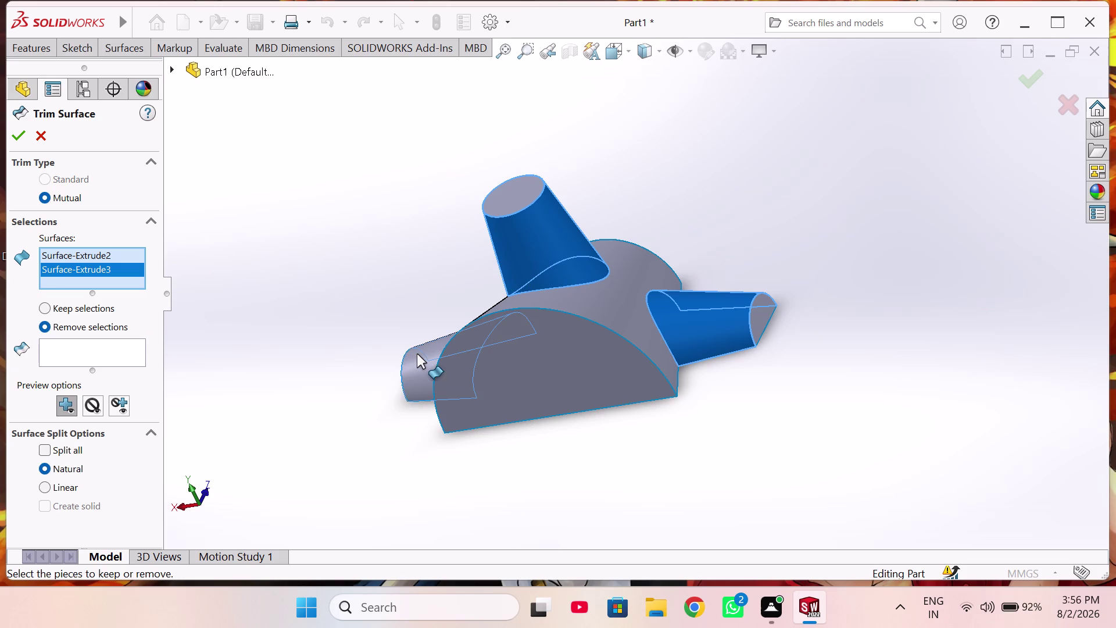
click(114, 378)
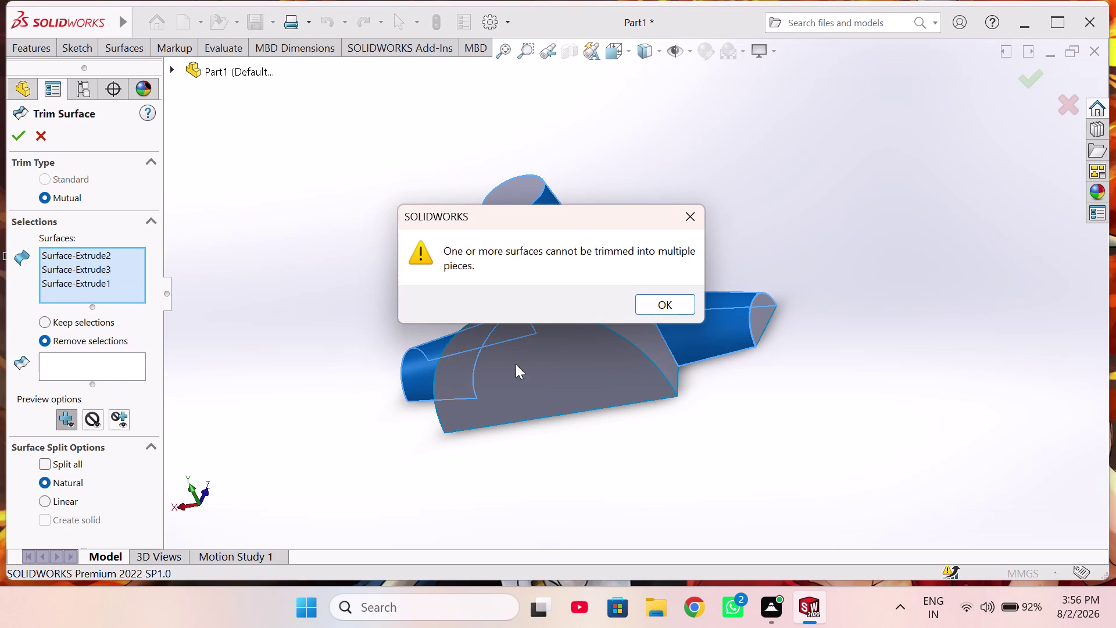
click(652, 306)
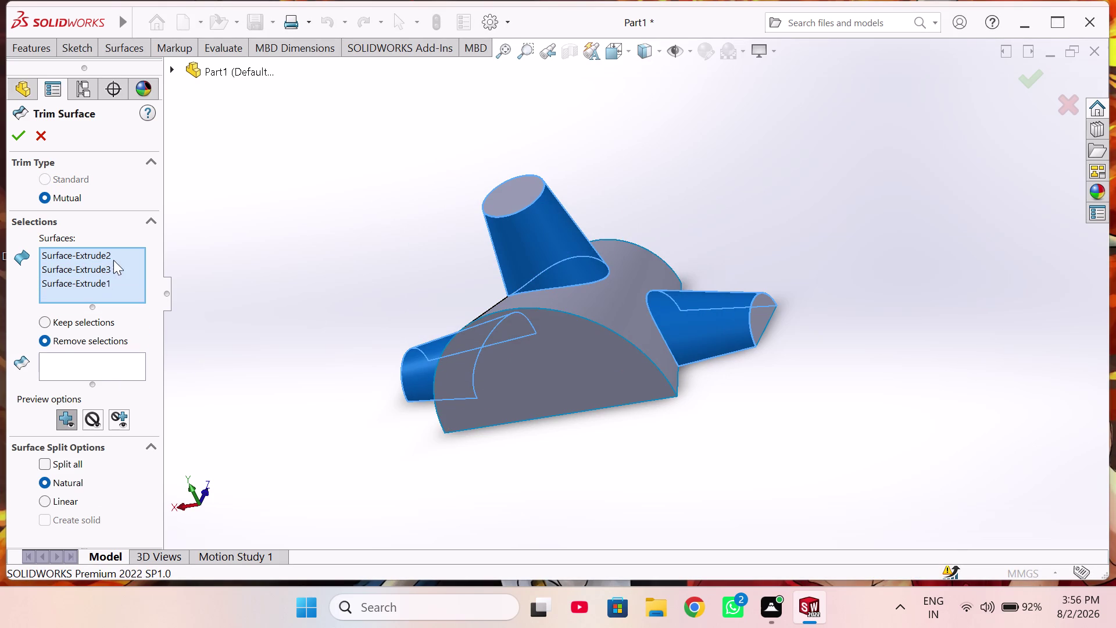
Apply a standard trim with Surface-Extrude2 as the tool, removing the loft patch inside it.
right_click(114, 252)
click(200, 266)
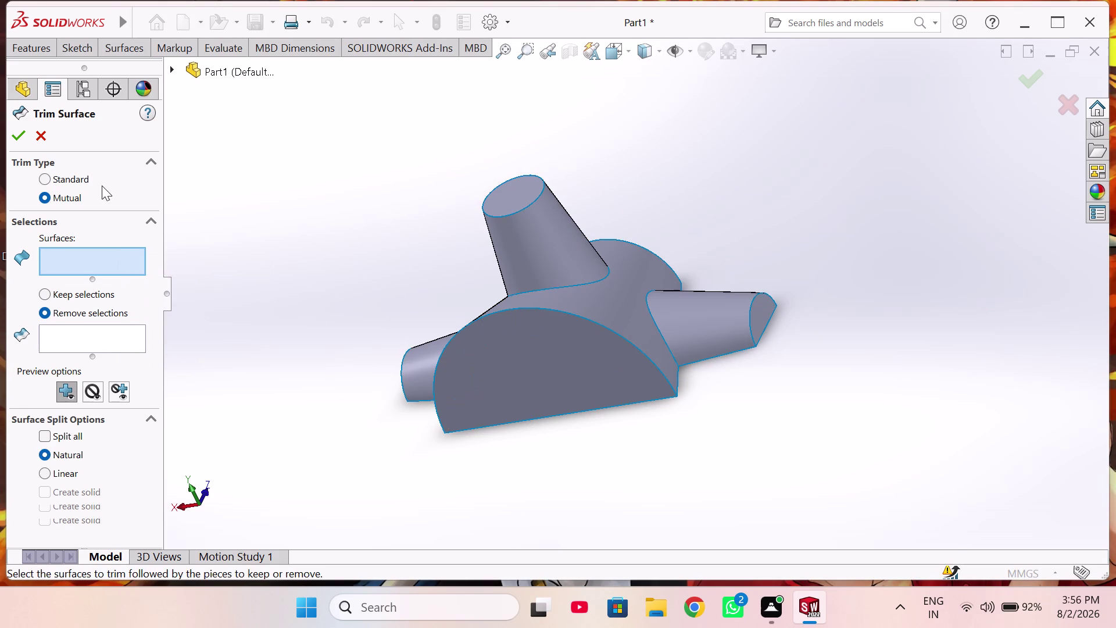
click(81, 178)
click(93, 262)
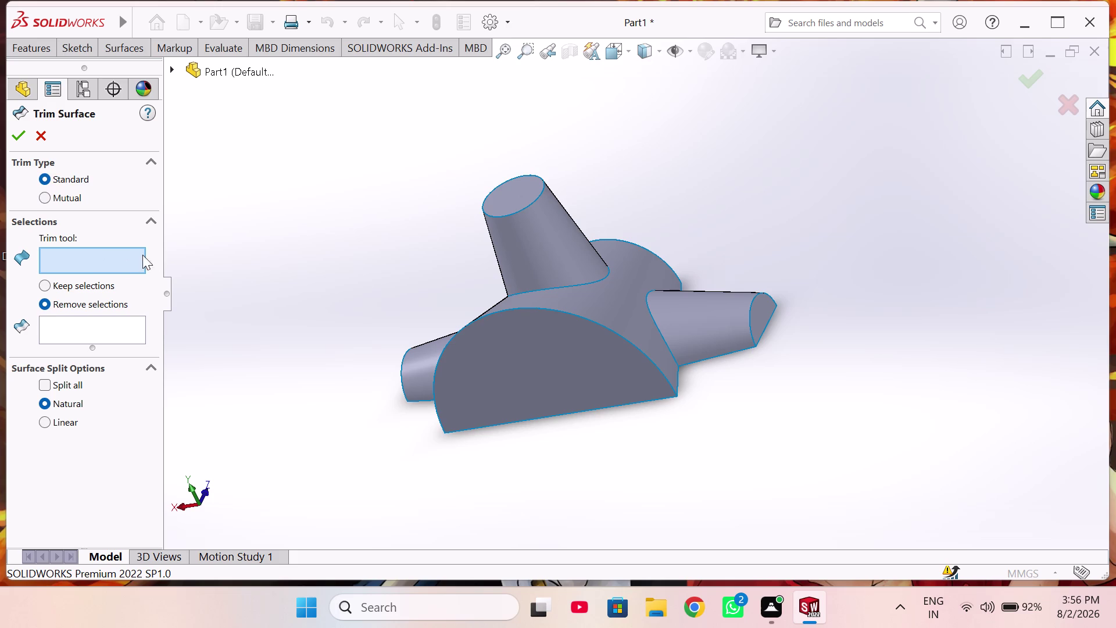
click(708, 306)
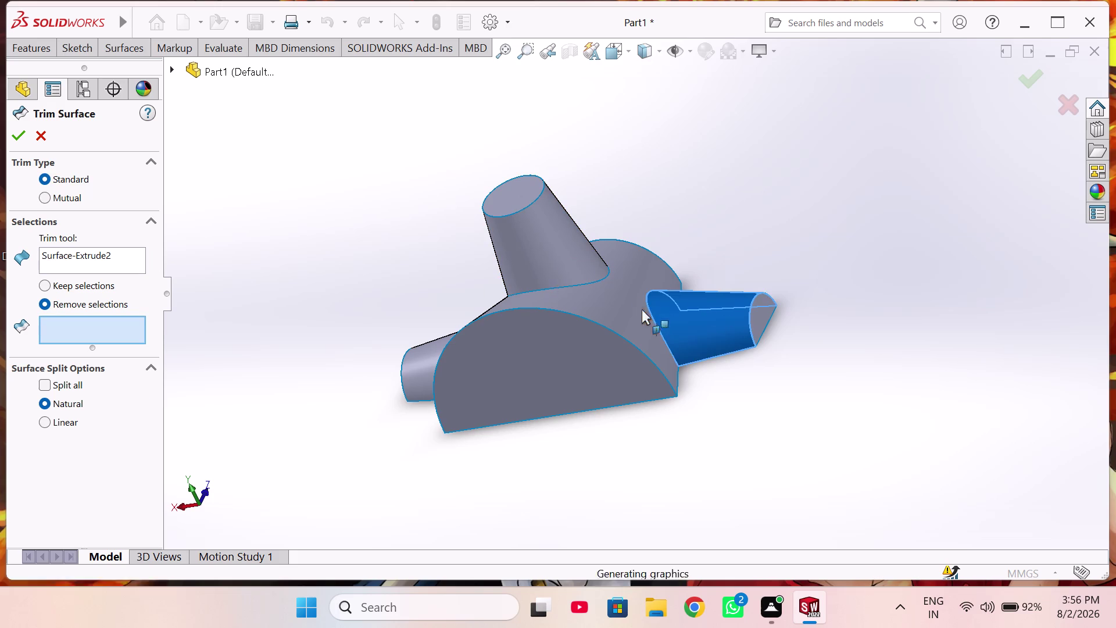
middle_drag(630, 321, 373, 220)
click(432, 279)
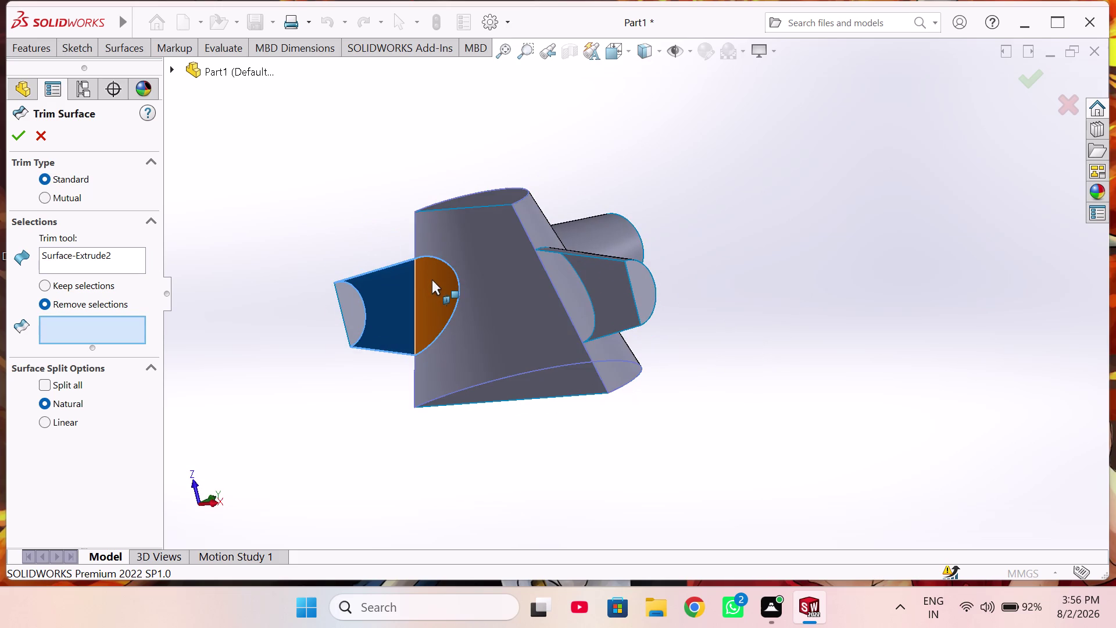
click(21, 139)
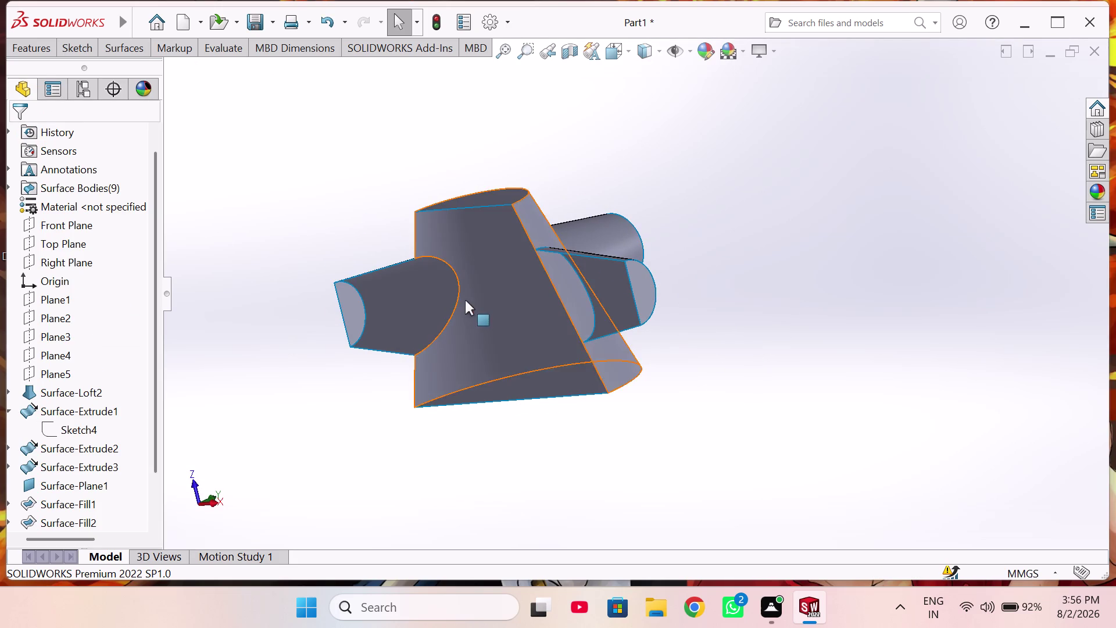
Orbit around the hub to inspect the first trim result and its underside.
scroll(down, 3)
scroll(down, 3)
middle_drag(439, 309, 502, 309)
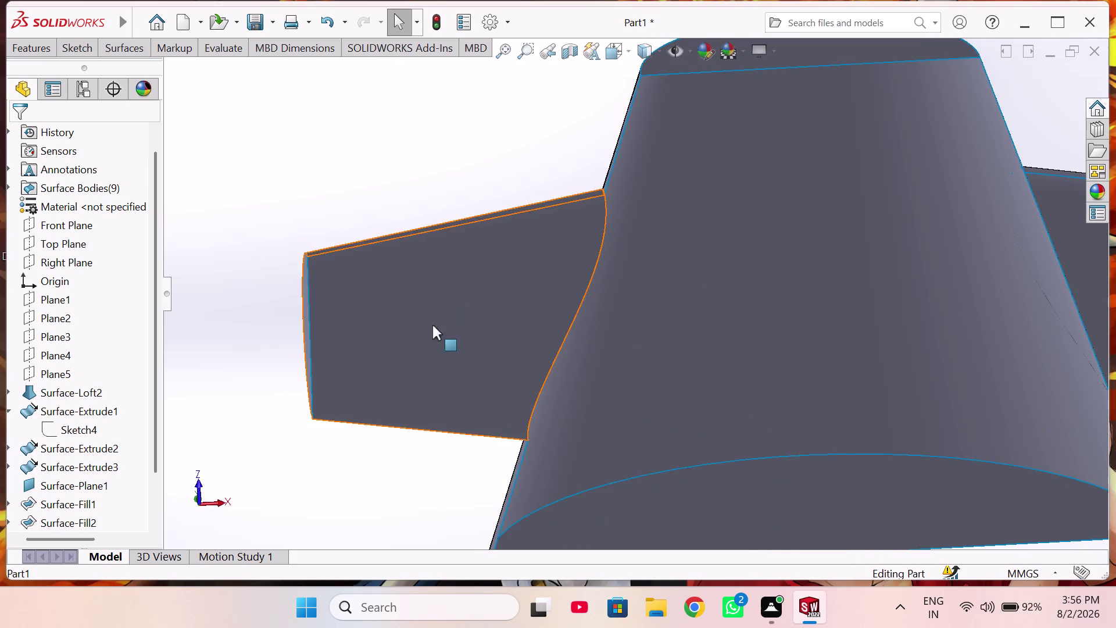
scroll(up, 3)
middle_drag(606, 355, 511, 301)
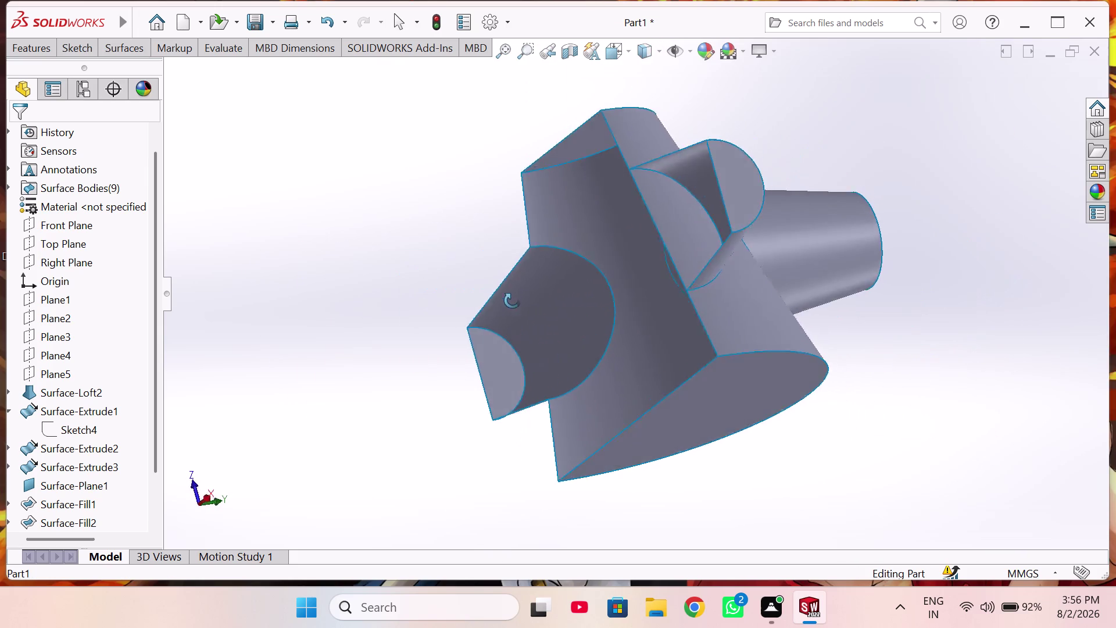
middle_drag(511, 301, 635, 314)
scroll(up, 3)
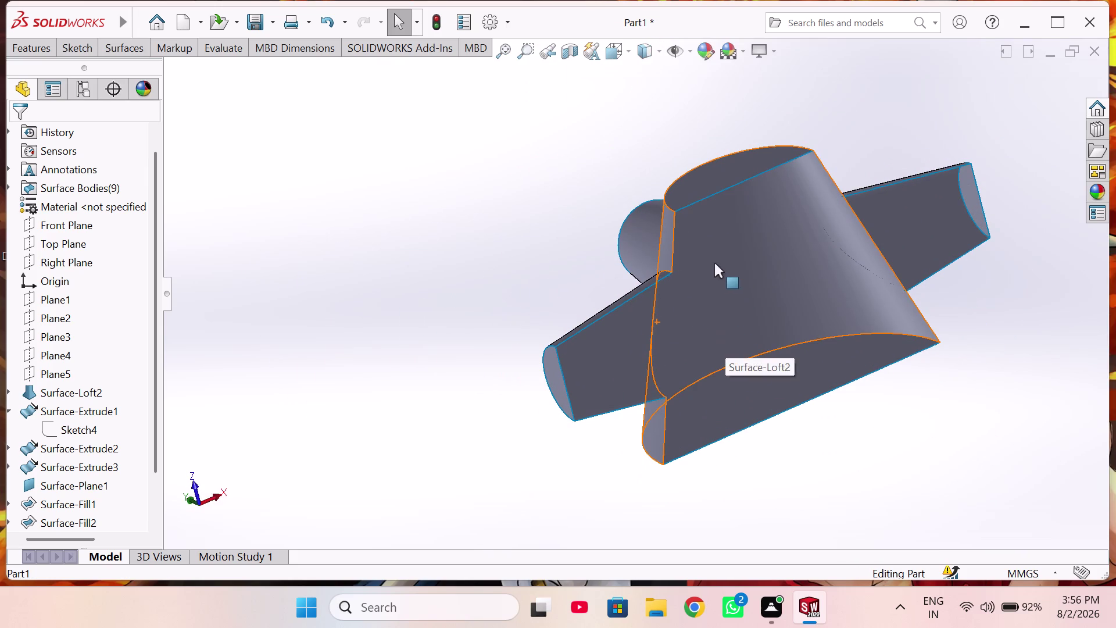
middle_drag(475, 288, 425, 332)
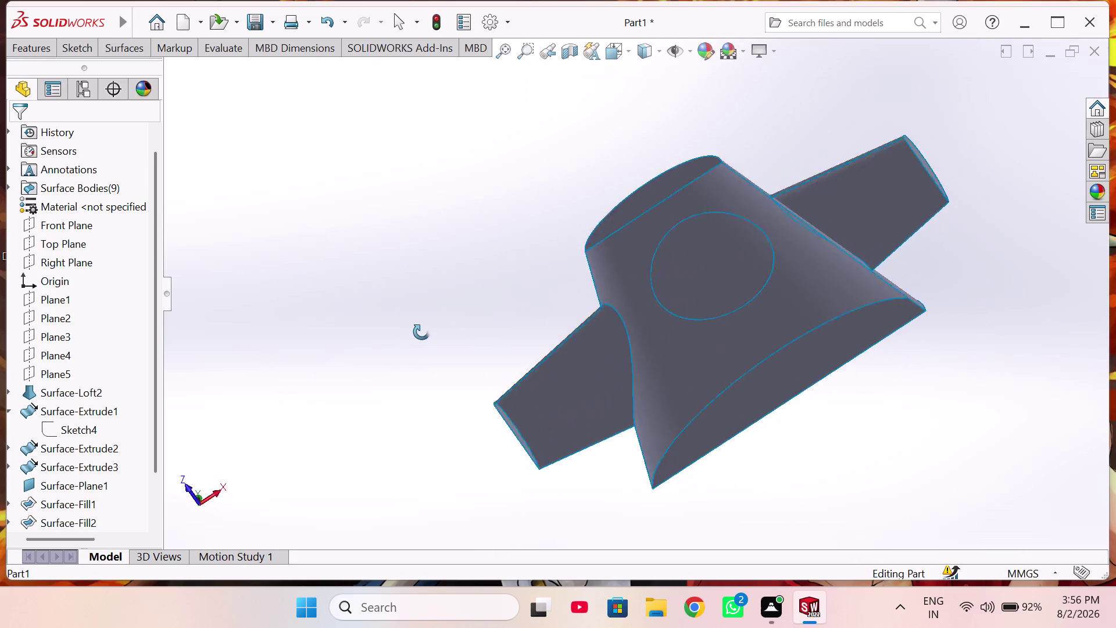
middle_drag(424, 332, 406, 332)
Begin another surface trim and clear its prefilled cutting surface.
click(117, 51)
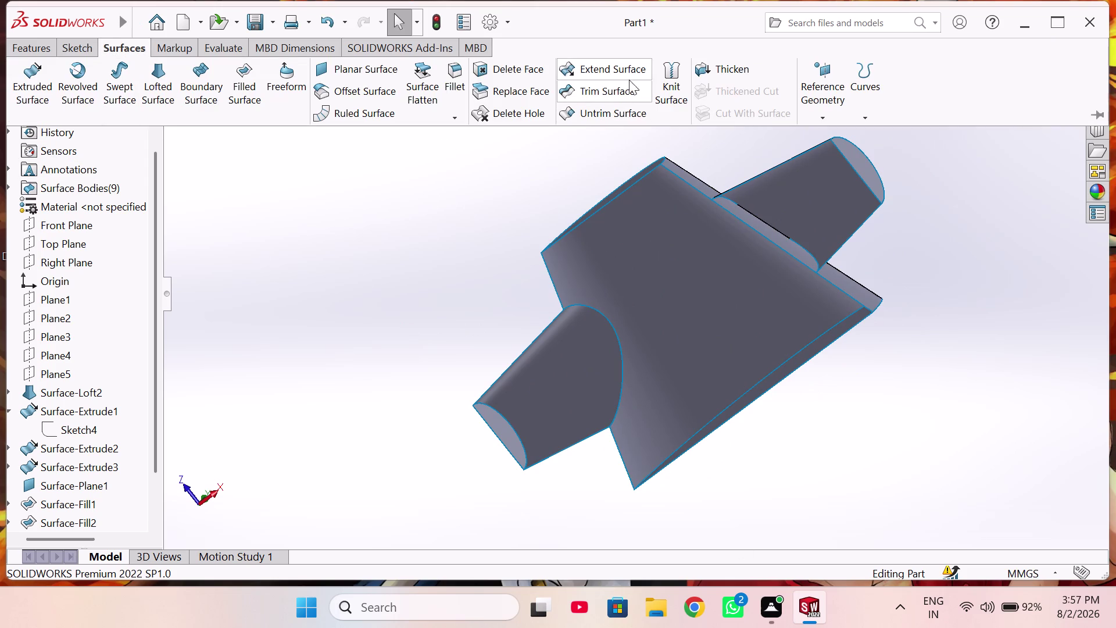
click(621, 92)
middle_drag(663, 285, 611, 244)
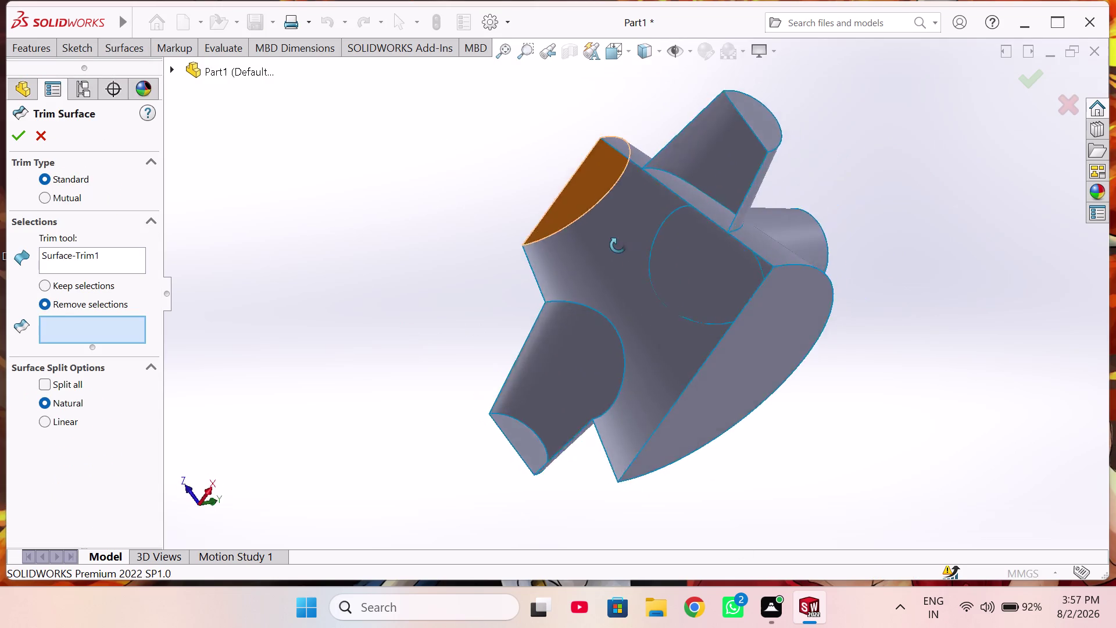
middle_drag(611, 244, 741, 427)
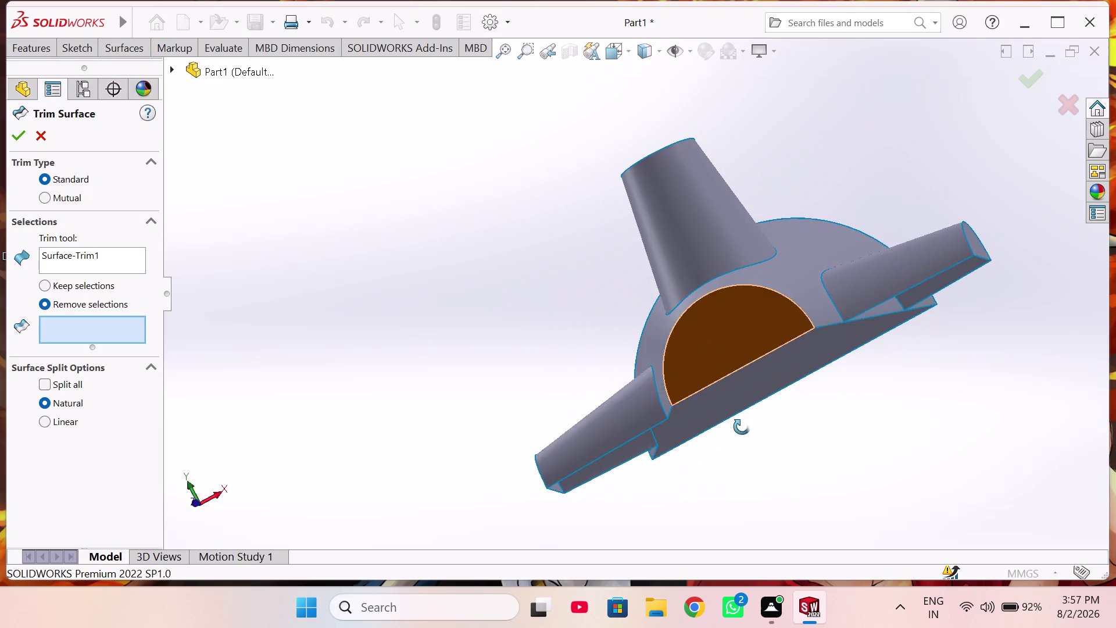
middle_drag(742, 427, 741, 429)
scroll(up, 3)
click(91, 246)
click(97, 255)
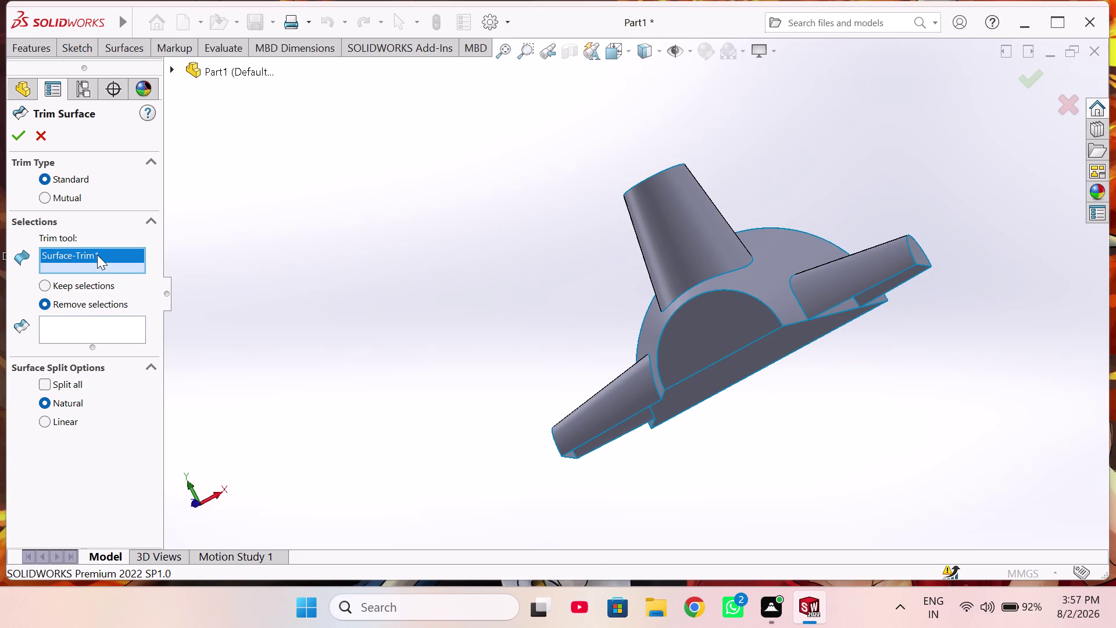
right_click(98, 255)
drag(146, 286, 153, 289)
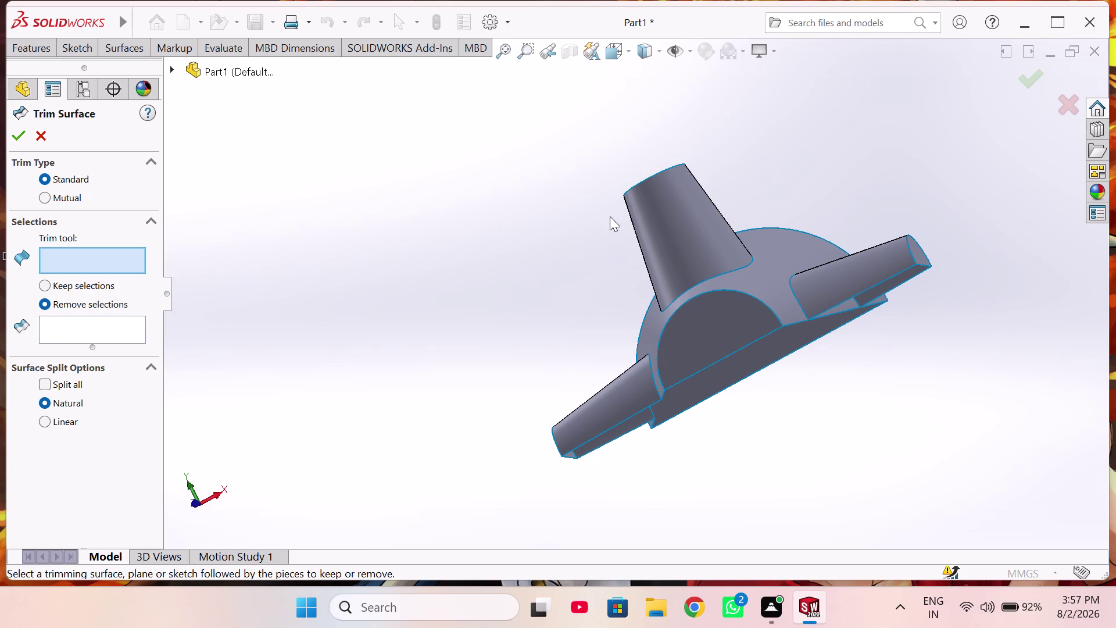
Cut the Surface-Trim1 loft patch using Surface-Extrude3 as the tool, leaving an opening.
click(684, 229)
middle_drag(682, 231, 643, 214)
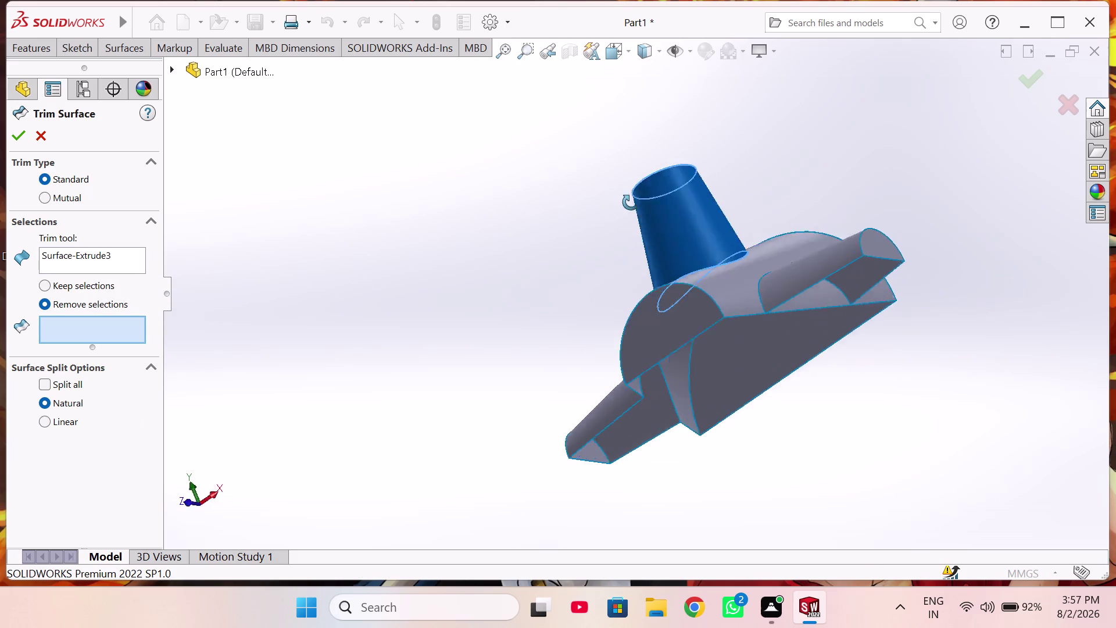
middle_drag(642, 213, 535, 112)
click(675, 279)
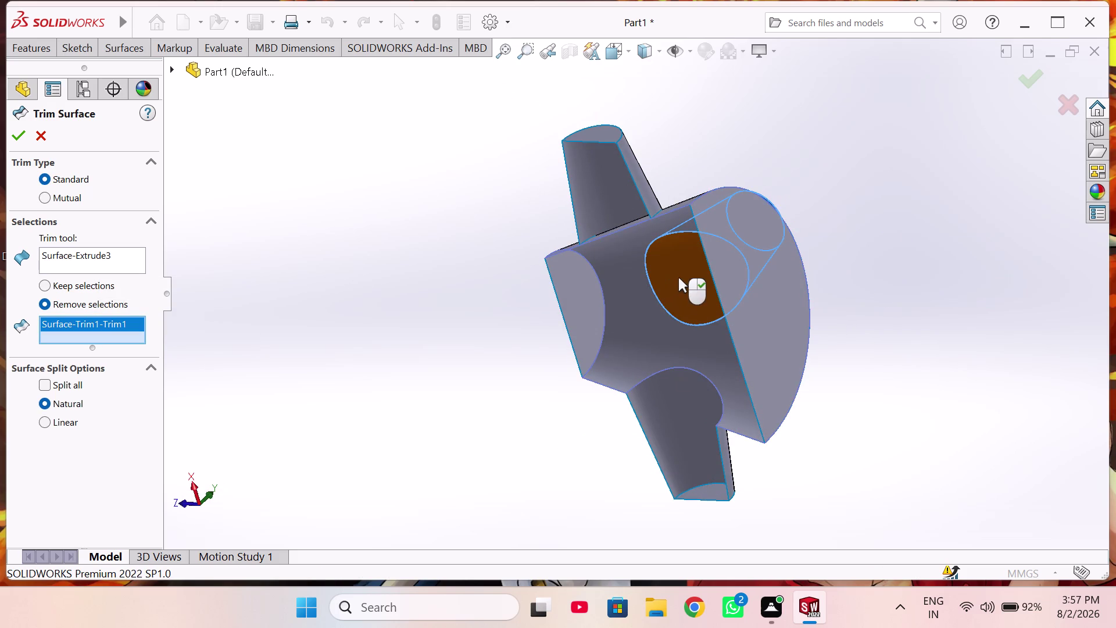
click(18, 139)
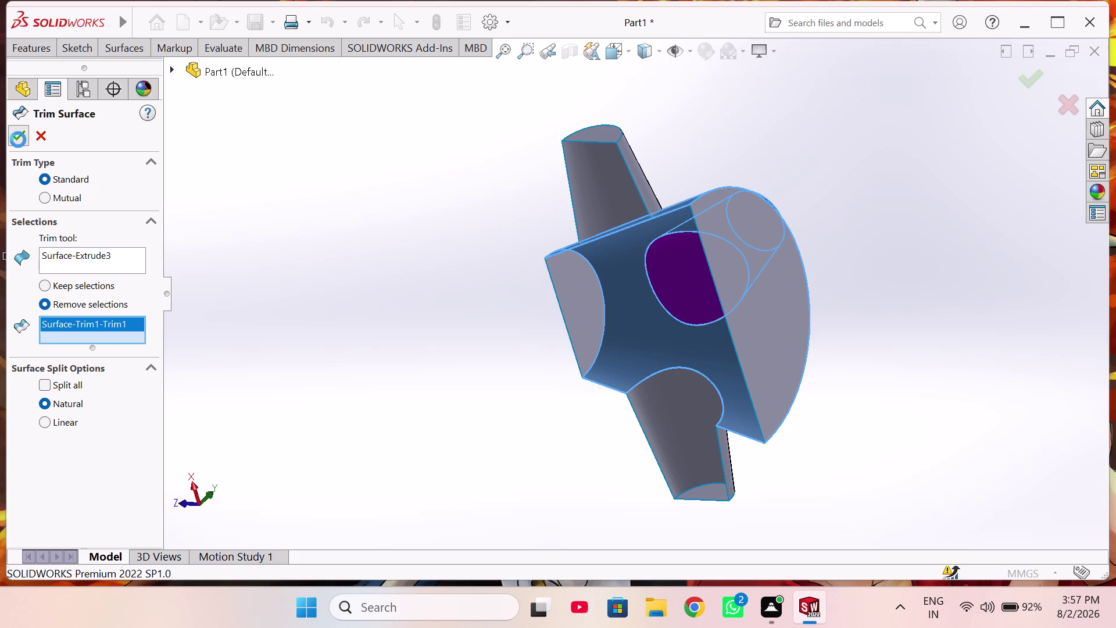
middle_drag(460, 402, 539, 311)
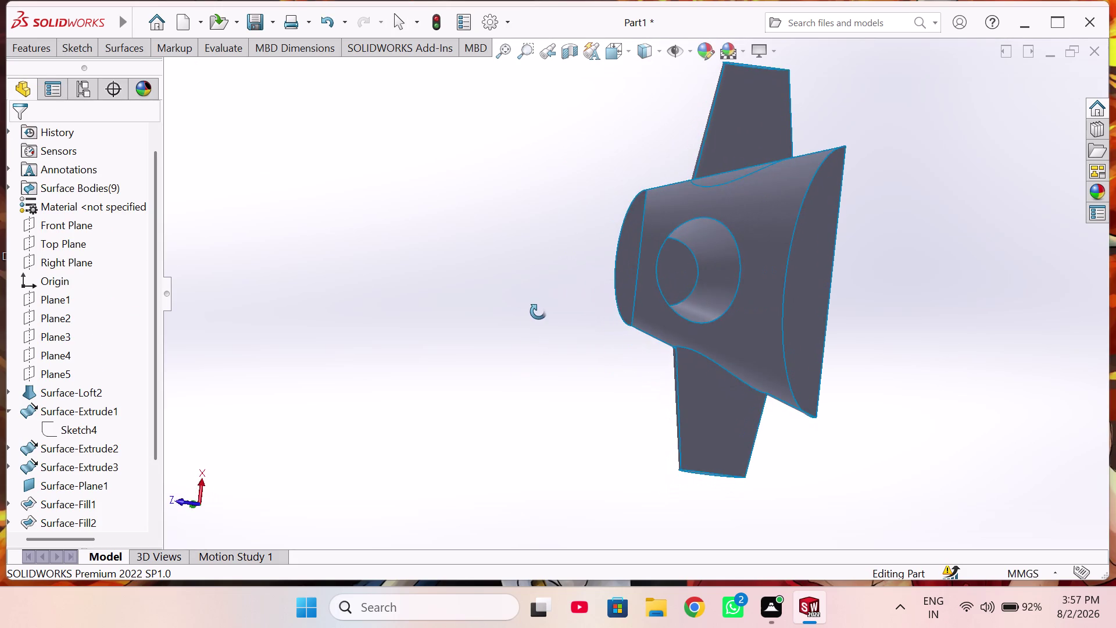
Orbit the hub to inspect the trimmed surfaces from above.
middle_drag(539, 311, 240, 382)
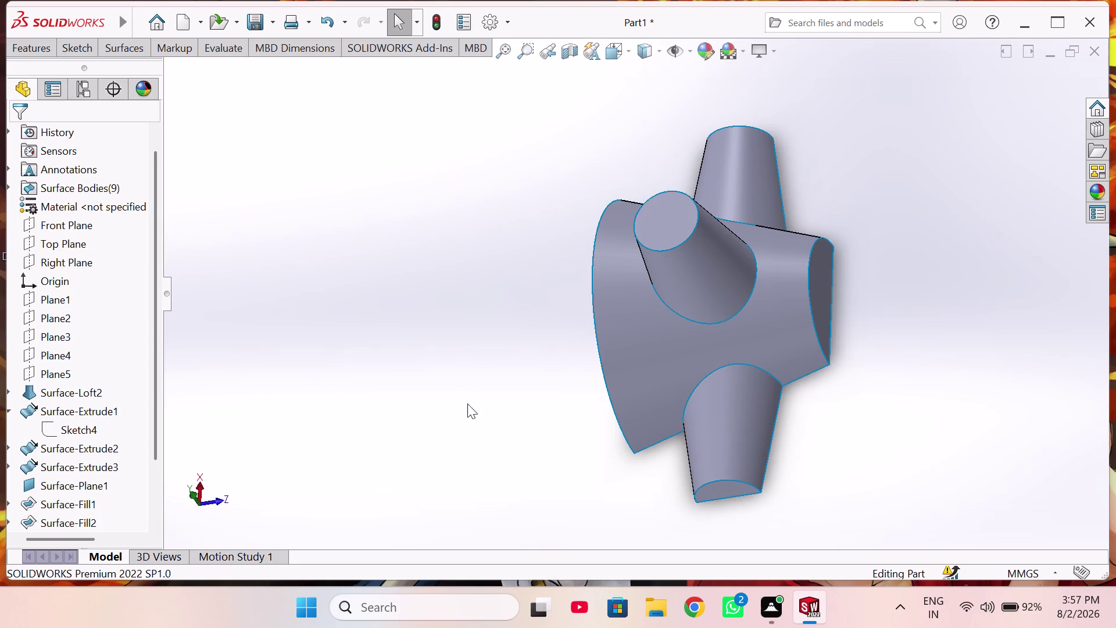
middle_drag(575, 411, 484, 308)
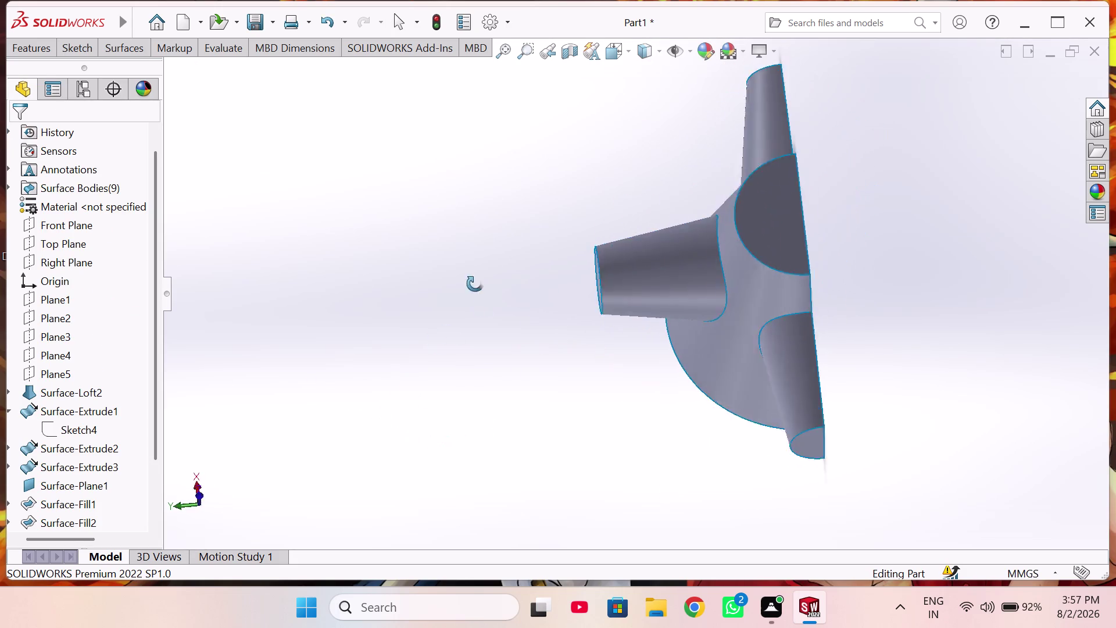
middle_drag(483, 308, 350, 208)
middle_drag(492, 293, 580, 202)
scroll(down, 3)
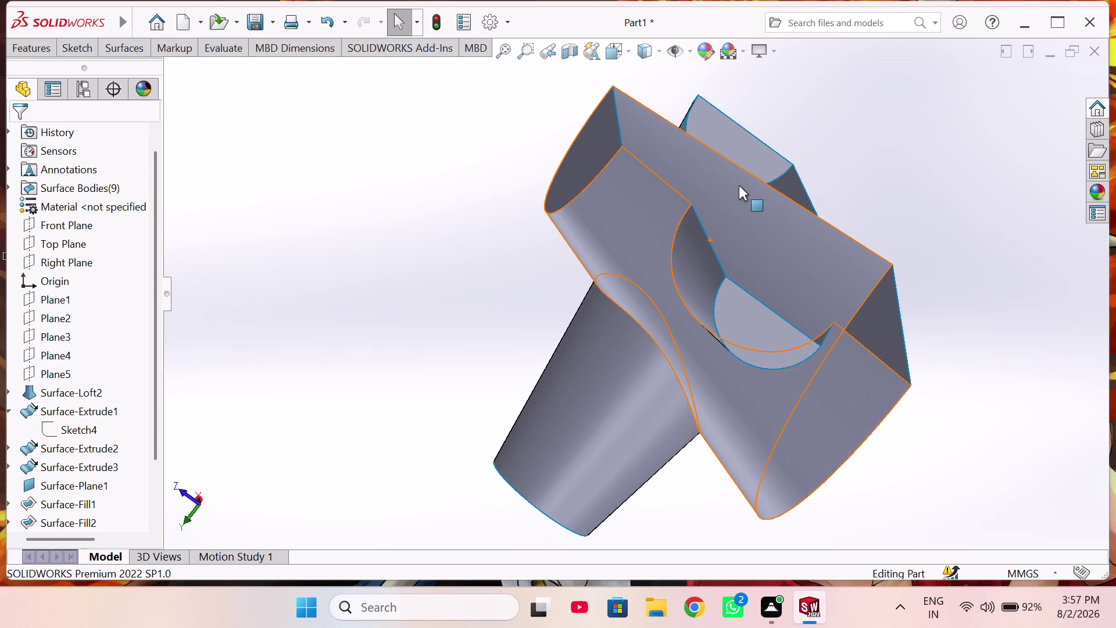
middle_drag(719, 236, 703, 259)
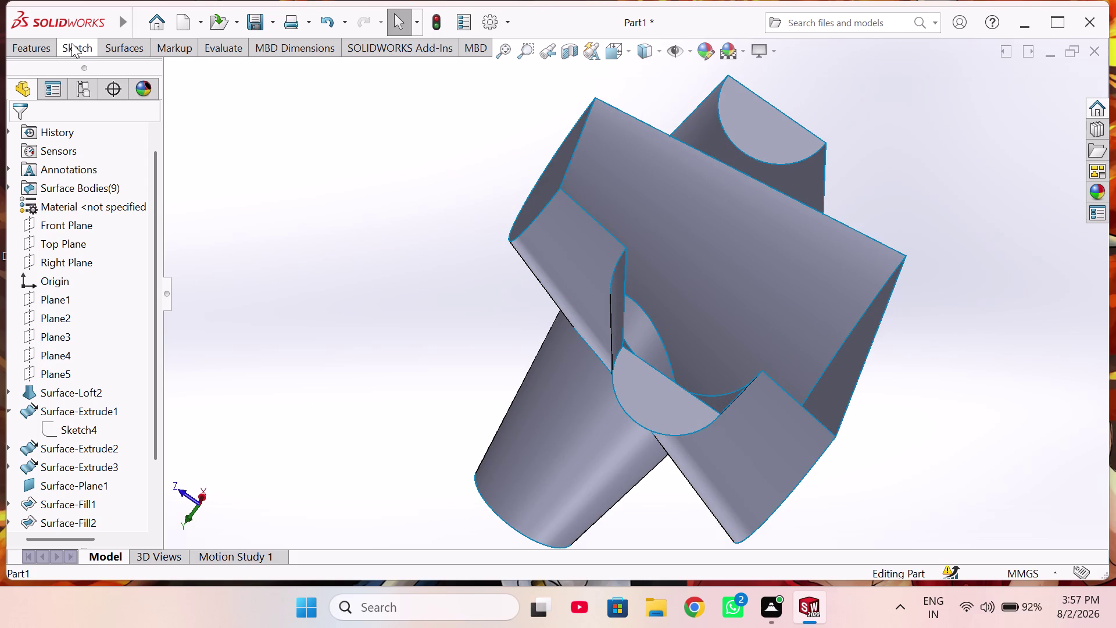
Begin a third surface trim and replace its trim tool choice.
click(138, 56)
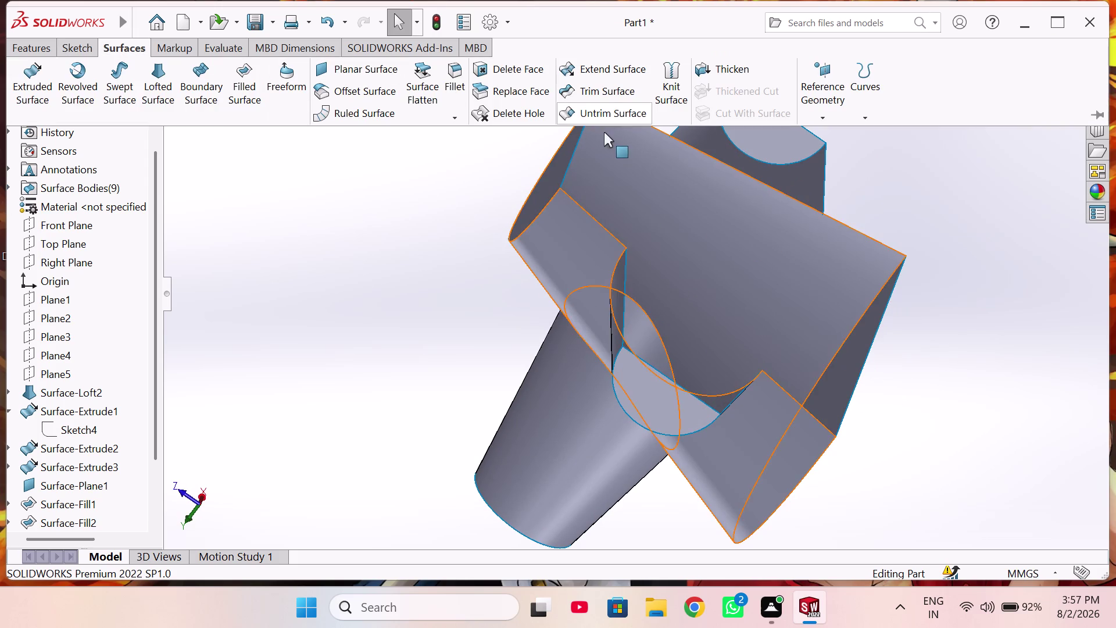
click(622, 93)
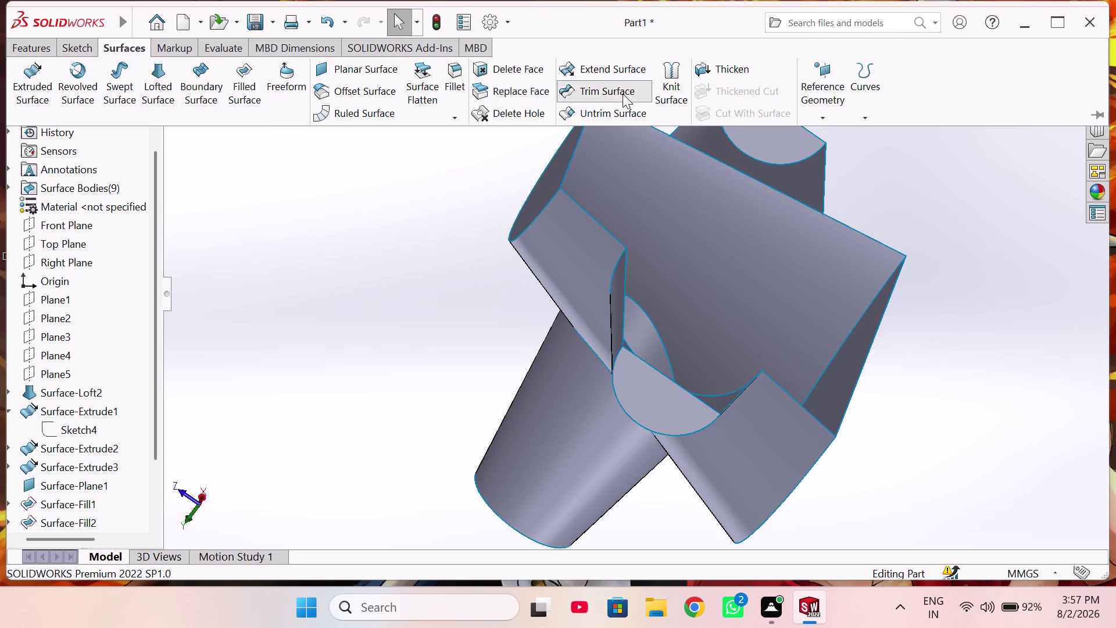
middle_drag(767, 118, 750, 142)
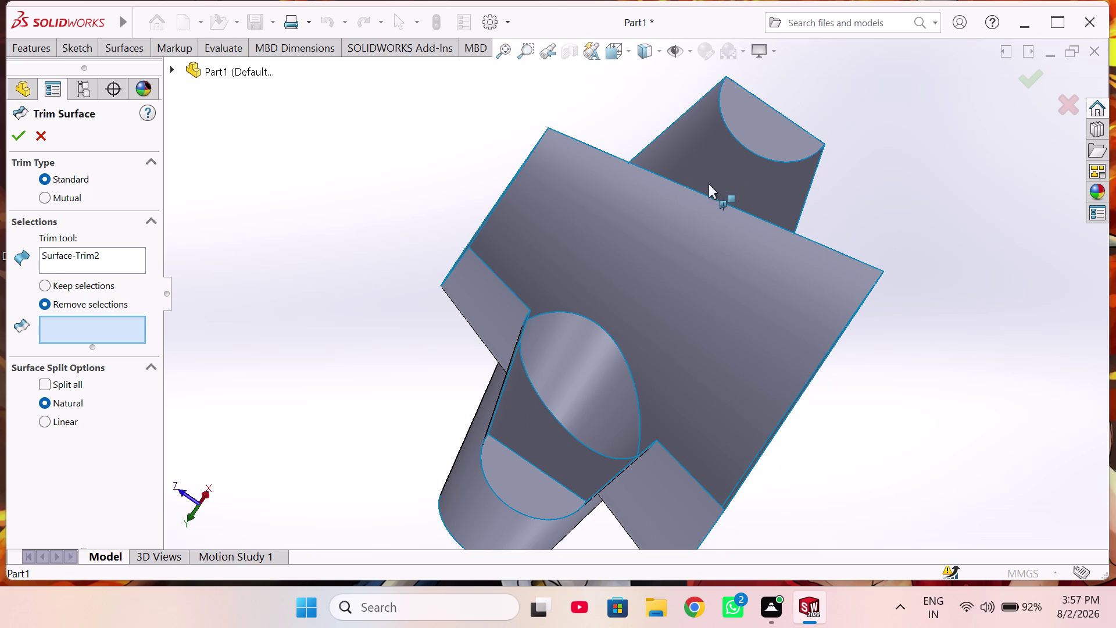
click(86, 256)
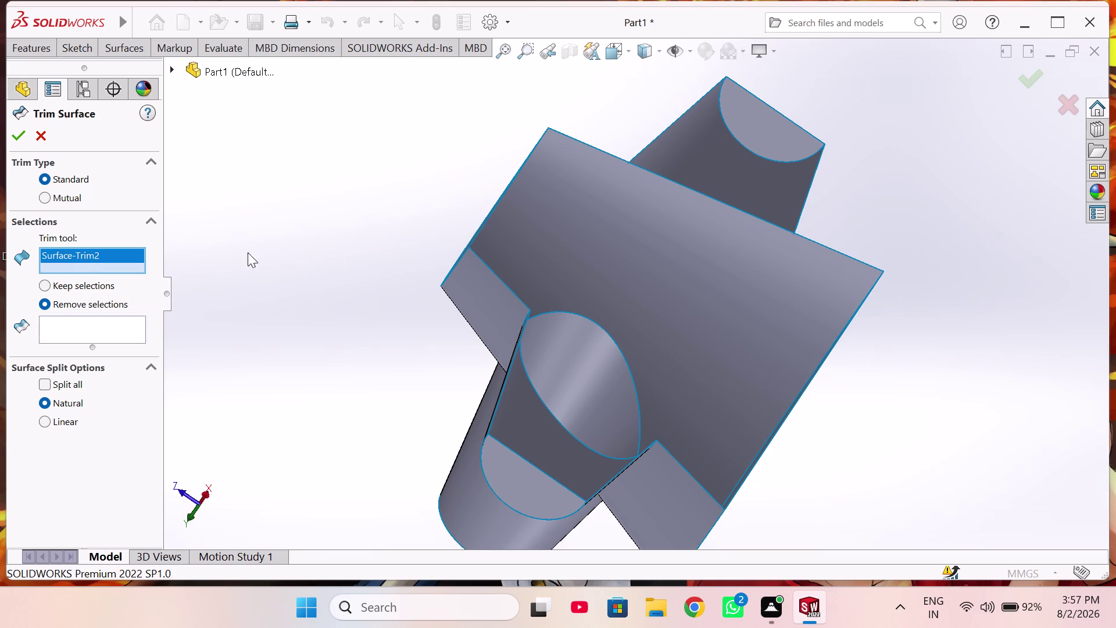
middle_drag(421, 208, 543, 221)
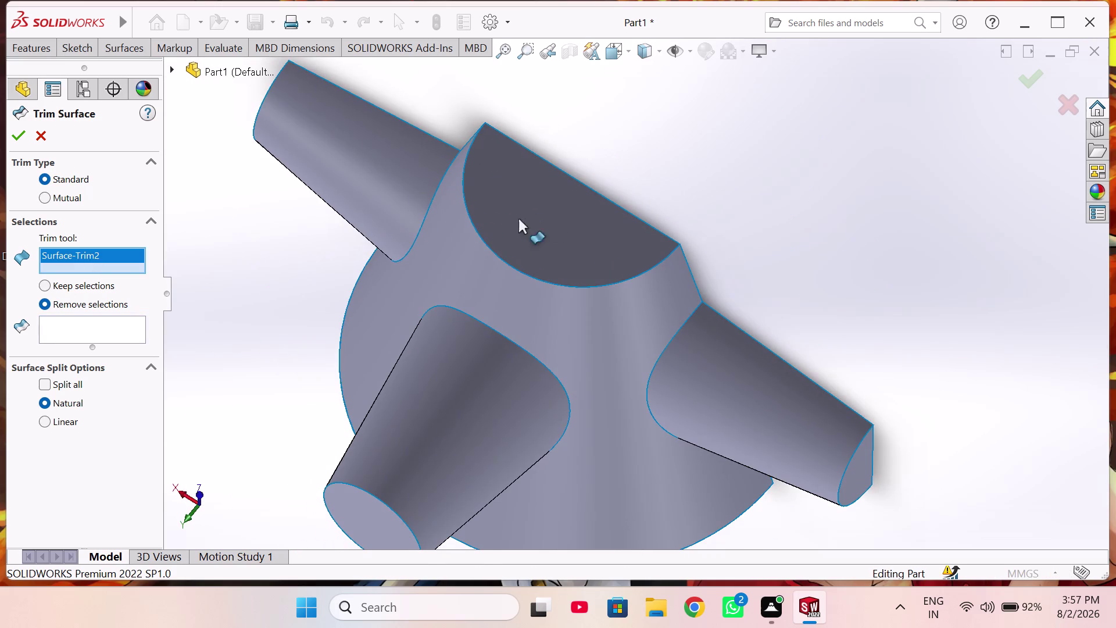
right_click(113, 259)
click(194, 270)
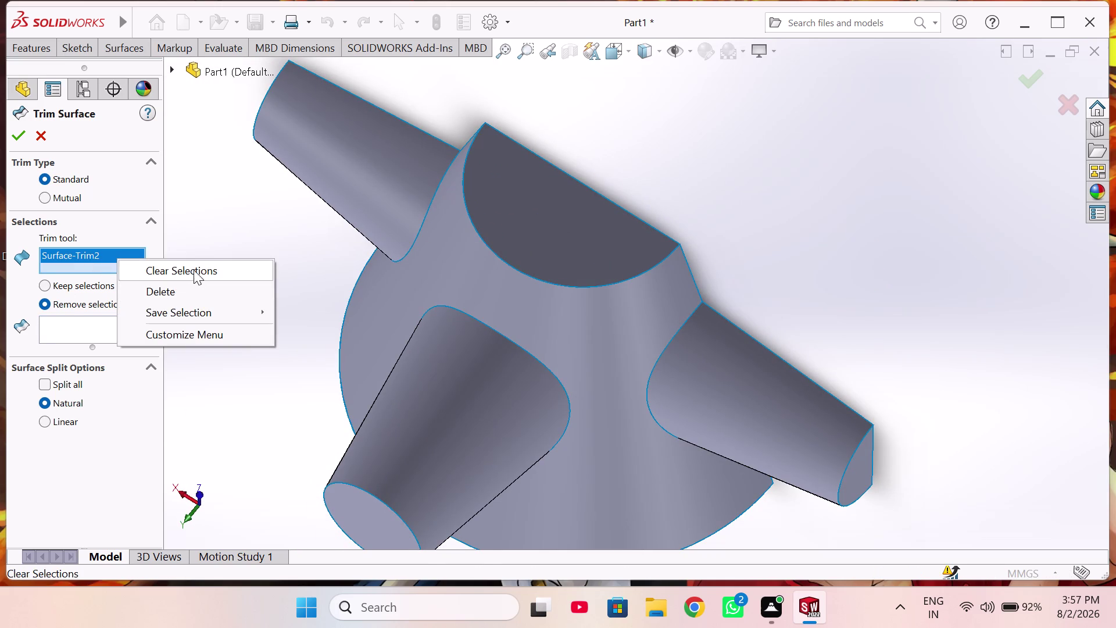
click(333, 161)
Remove the overlapping Surface-Trim2 piece at the upper cone with Surface-Extrude1.
middle_drag(387, 150, 322, 196)
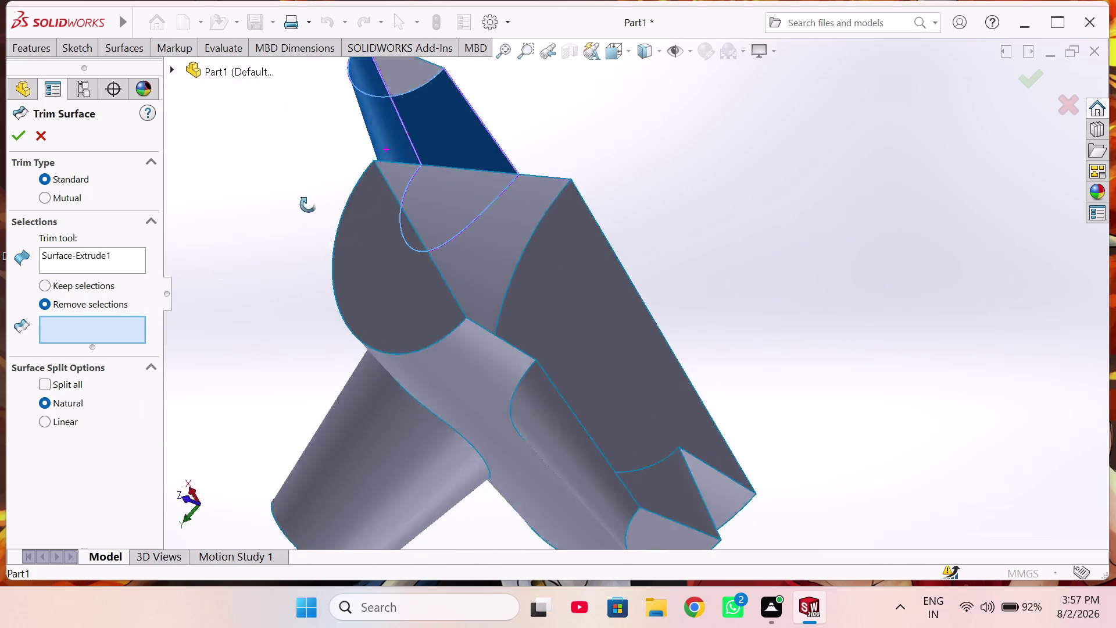
middle_drag(322, 196, 263, 216)
click(476, 185)
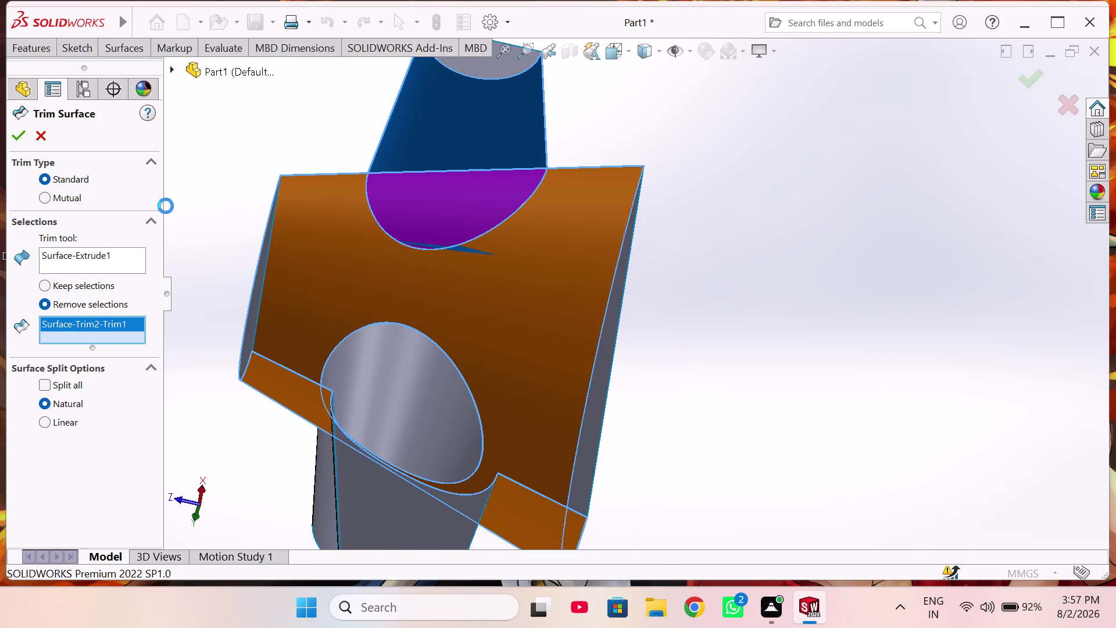
click(21, 138)
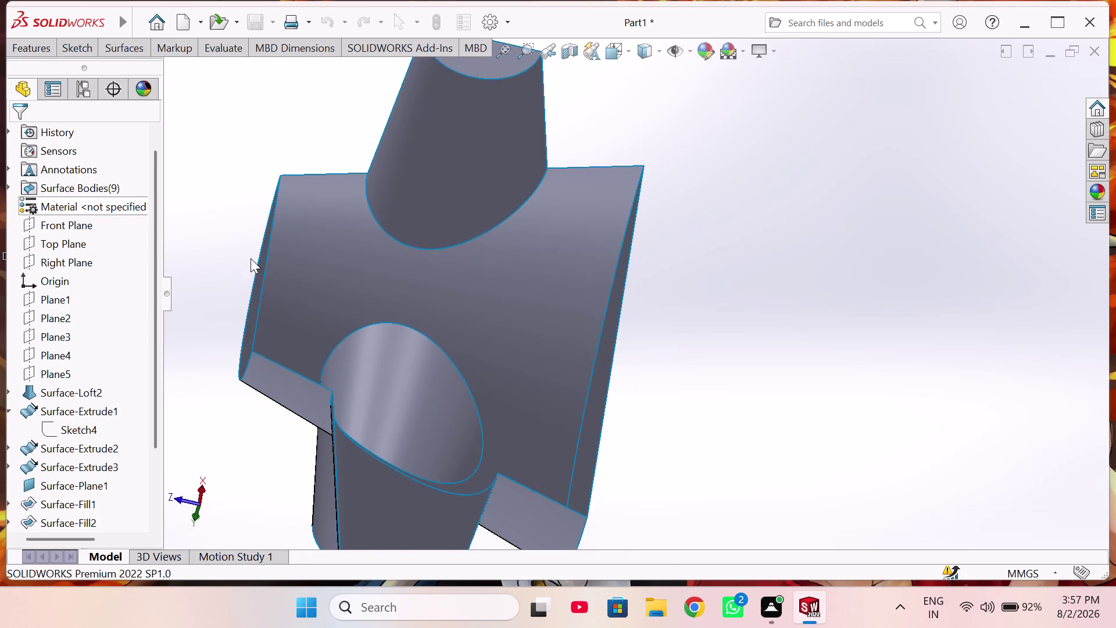
Orbit the trimmed hub, set the isometric view (Ctrl+7), and begin saving Part1.
middle_drag(304, 267, 352, 335)
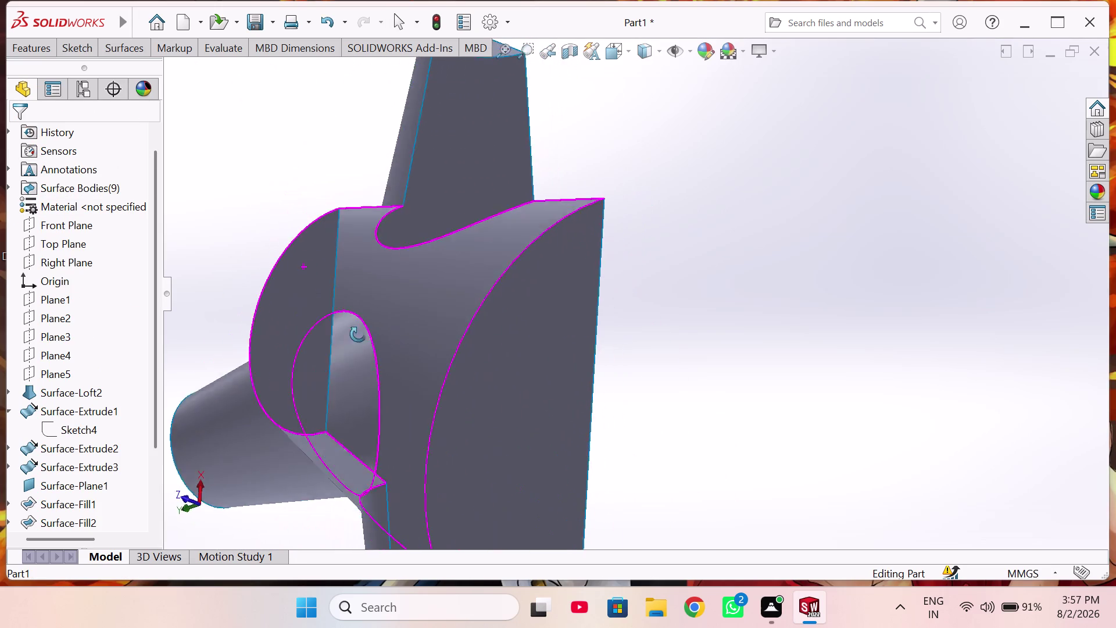
middle_drag(352, 335, 358, 334)
scroll(up, 3)
scroll(up, 3)
middle_drag(426, 359, 738, 233)
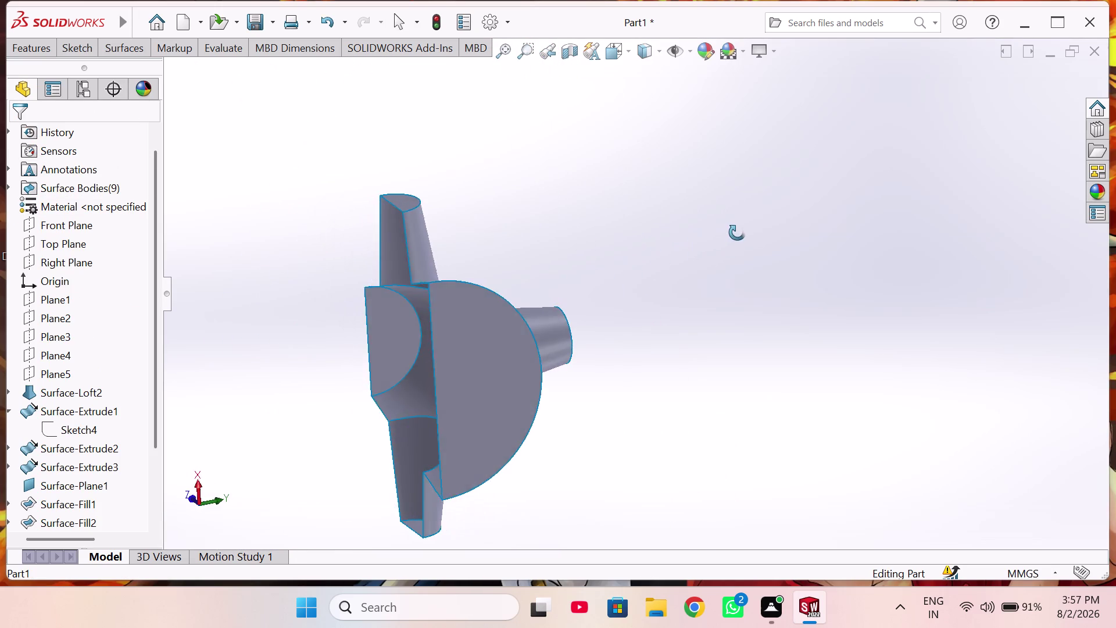
middle_drag(738, 232, 353, 374)
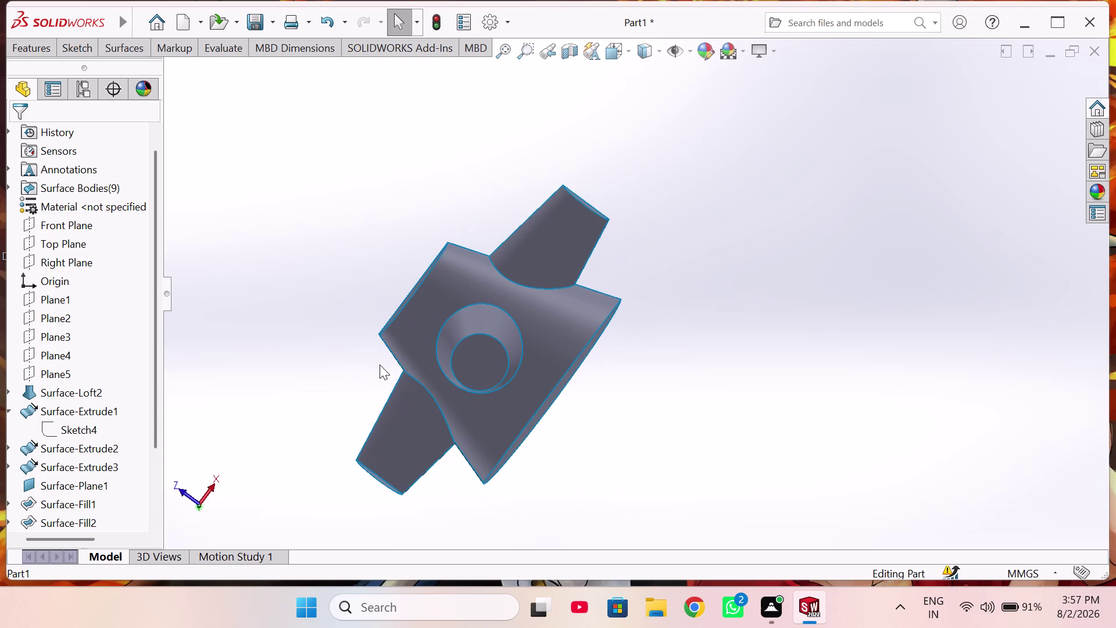
key(ctrl+7)
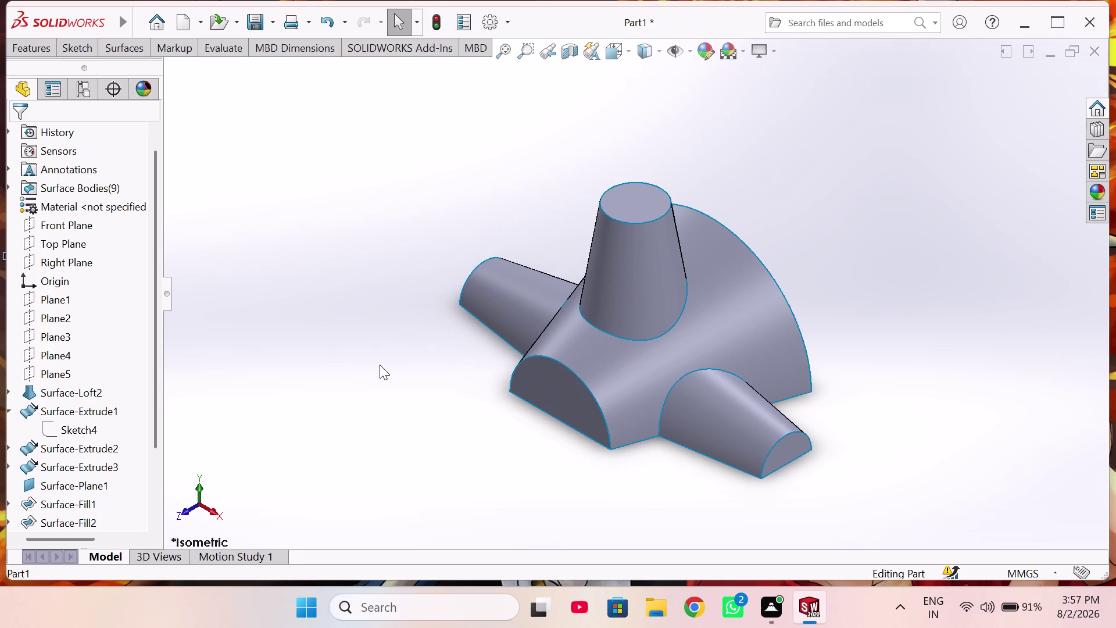
key(ctrl+s)
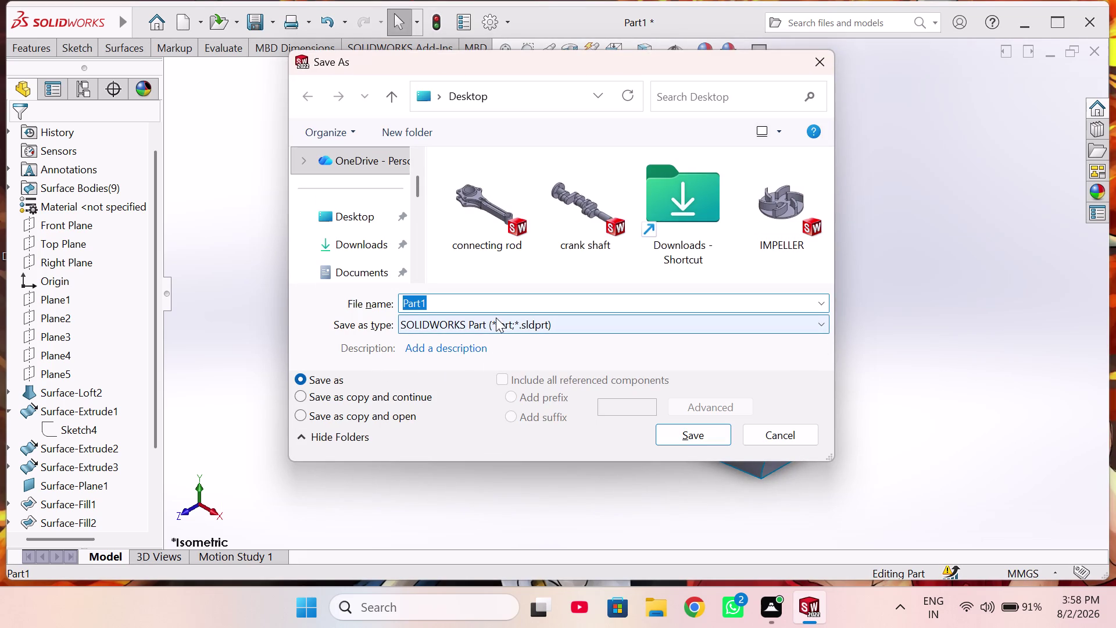
Replace the part's file name with 'EXCERCISE 2', fixing a typo along the way.
key(BackSpace)
text(E)
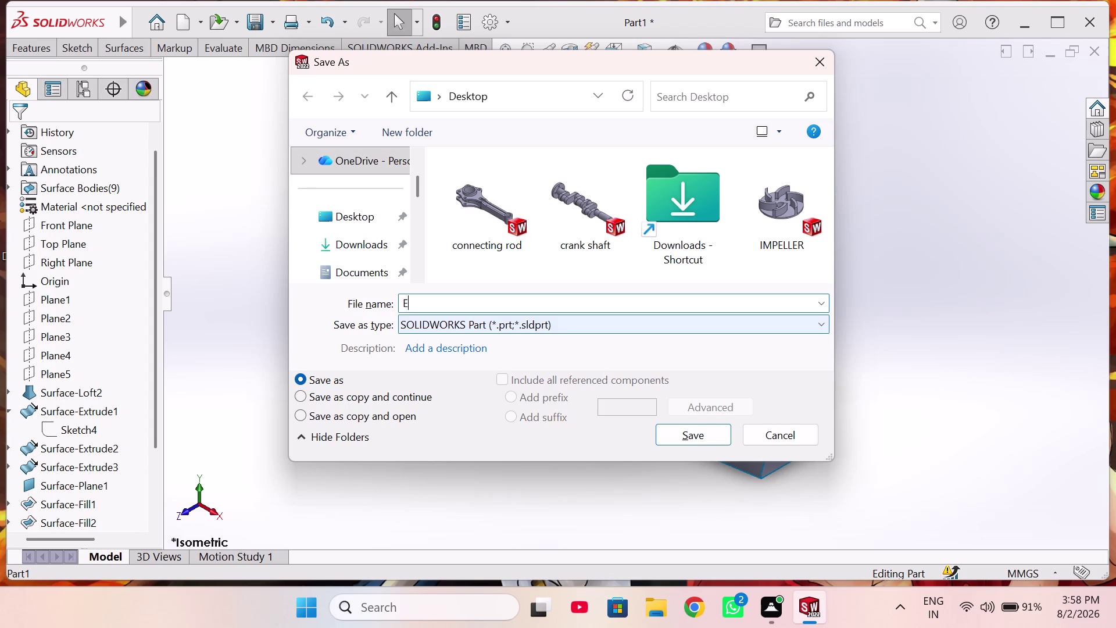
text(X)
text(CER)
text(C)
text(ISE)
key(BackSpace)
key(BackSpace)
key(BackSpace)
key(BackSpace)
text(C)
text(ISE)
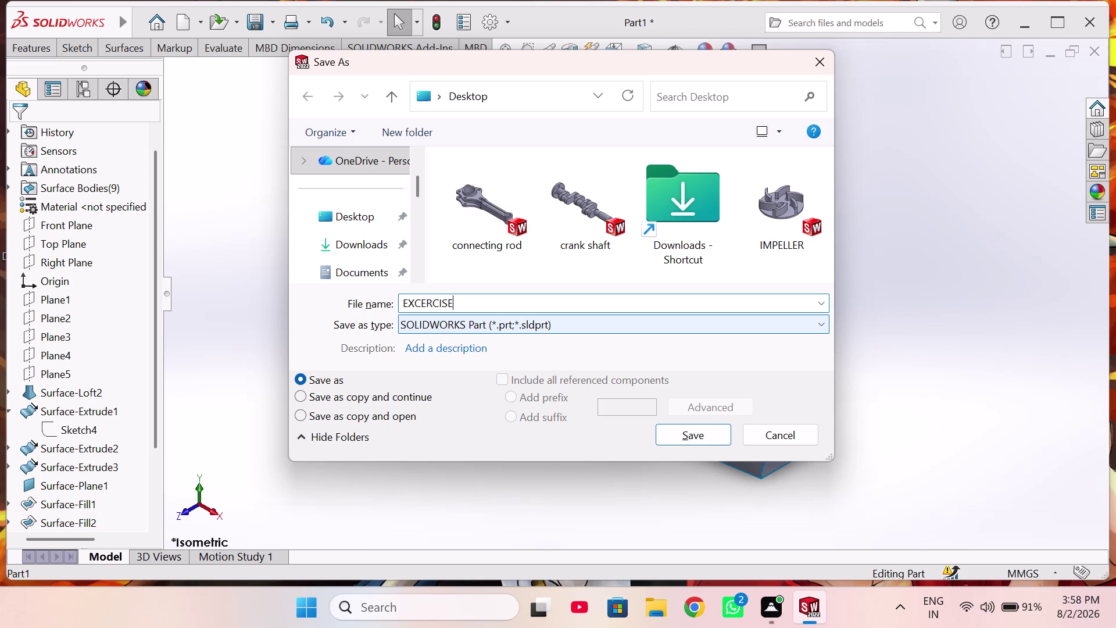
key(space)
text(2)
Save the hub part to the Desktop and start a new document with Ctrl+N.
click(343, 211)
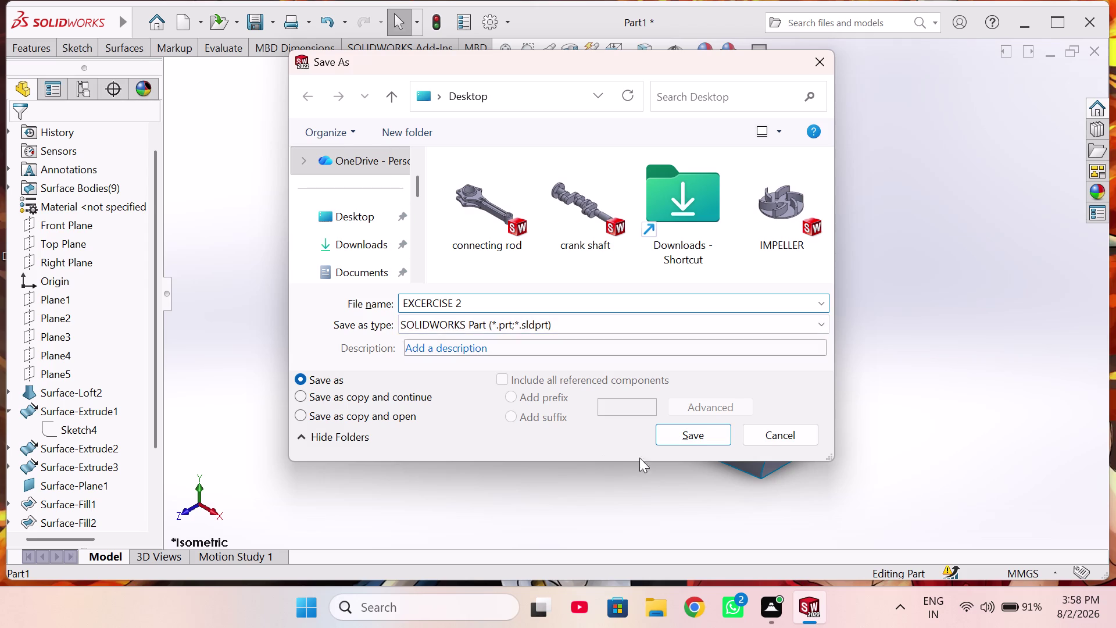
click(703, 436)
key(ctrl+n)
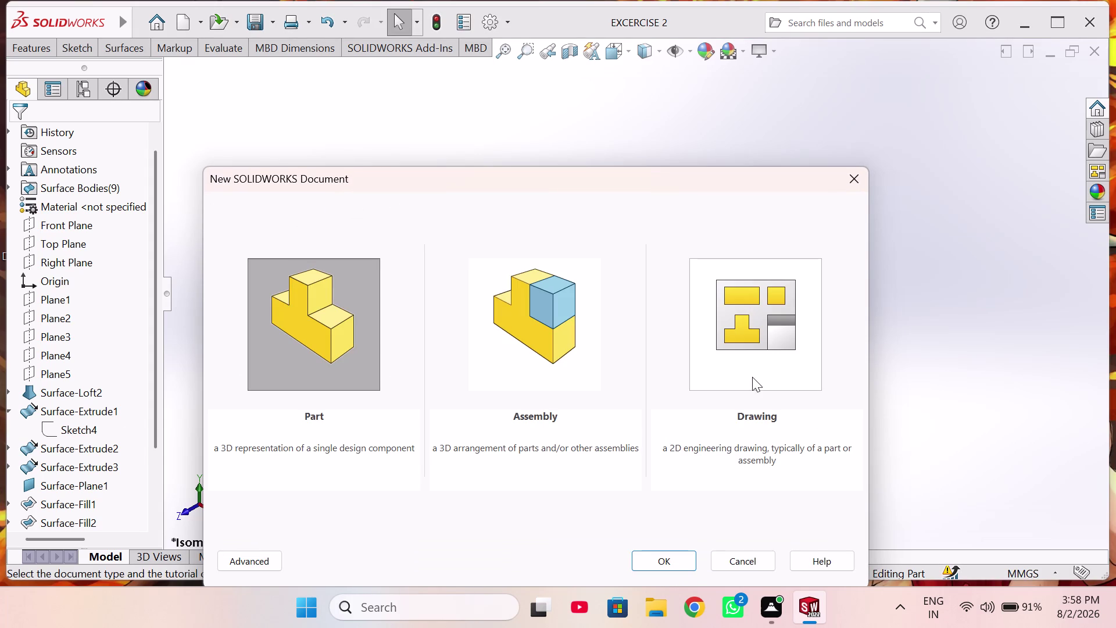
Choose Drawing as the document type and pick the A3 (ISO) sheet size.
click(753, 364)
click(670, 552)
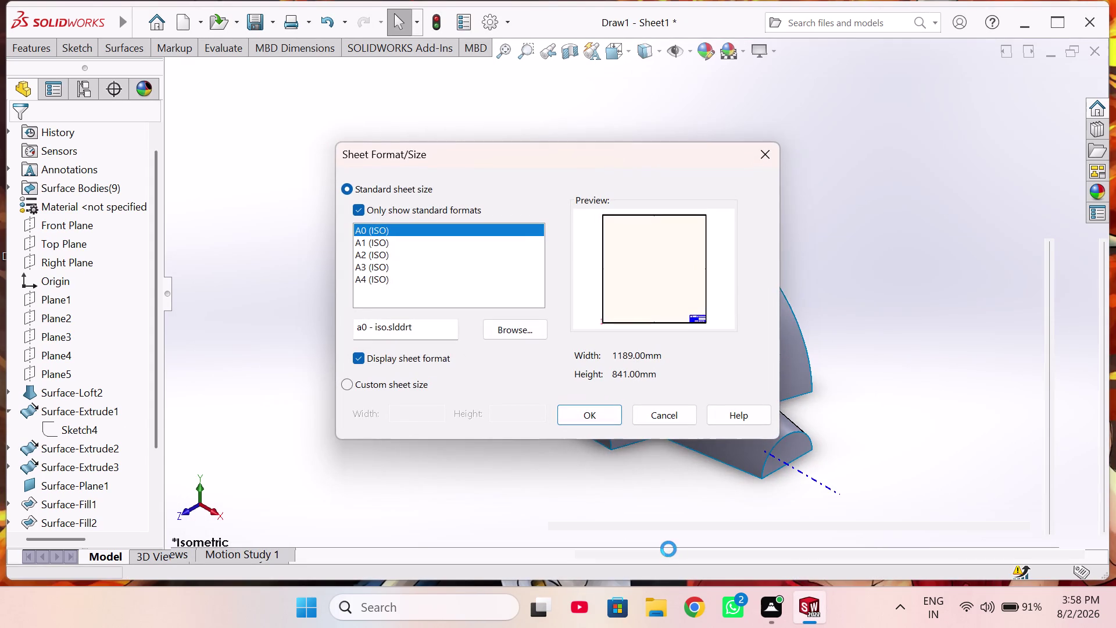
click(444, 247)
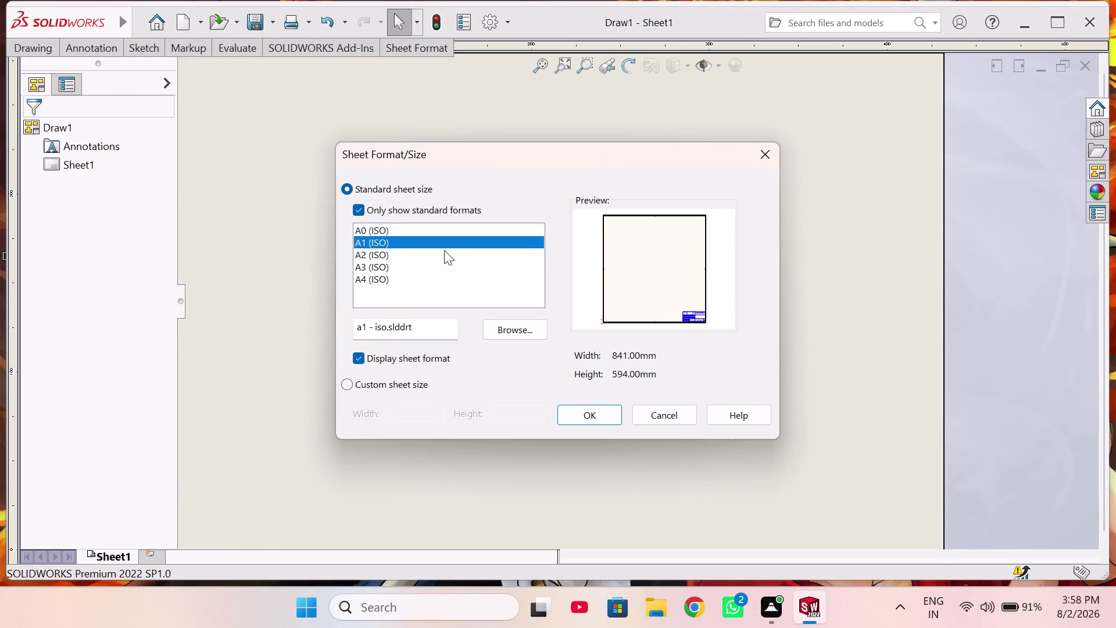
click(444, 250)
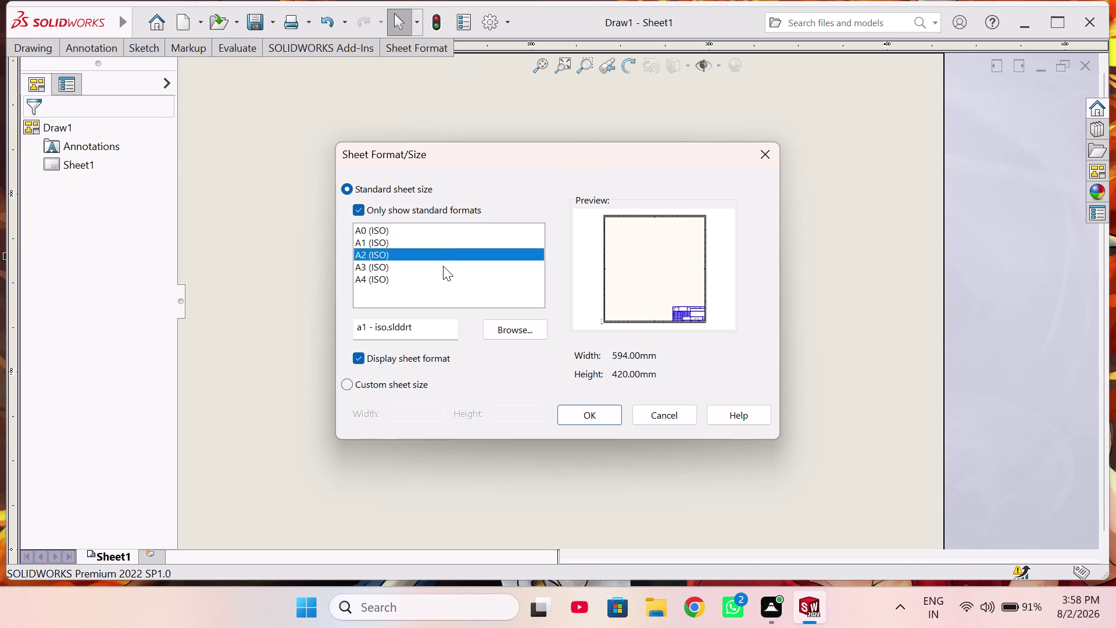
click(443, 266)
click(580, 417)
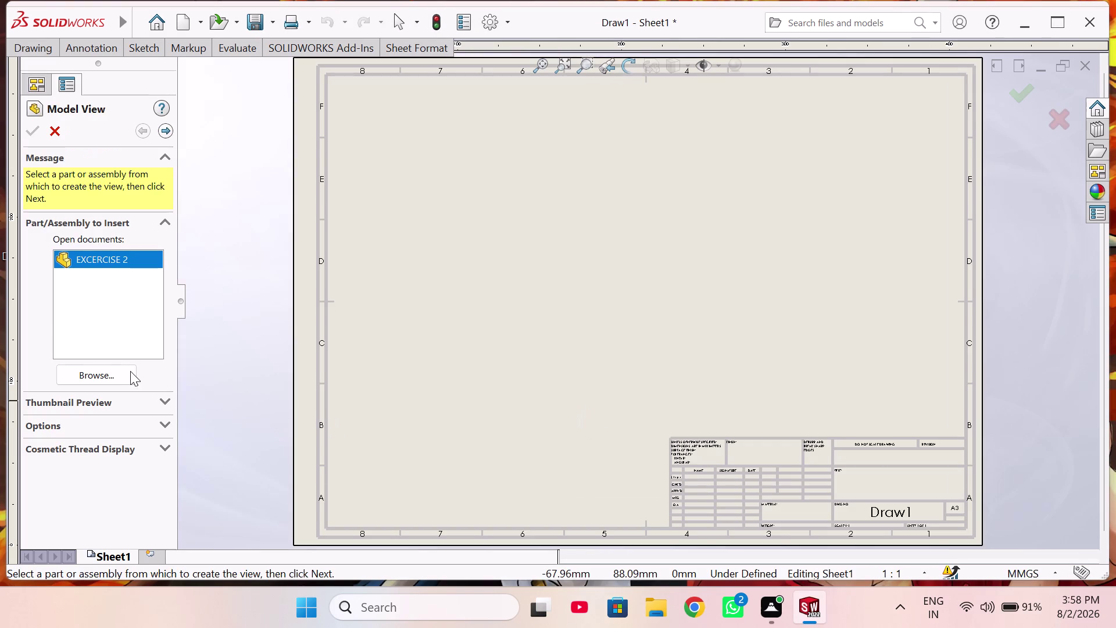
Browse for the EXCERCISE 2 part as the source for the model views.
click(125, 370)
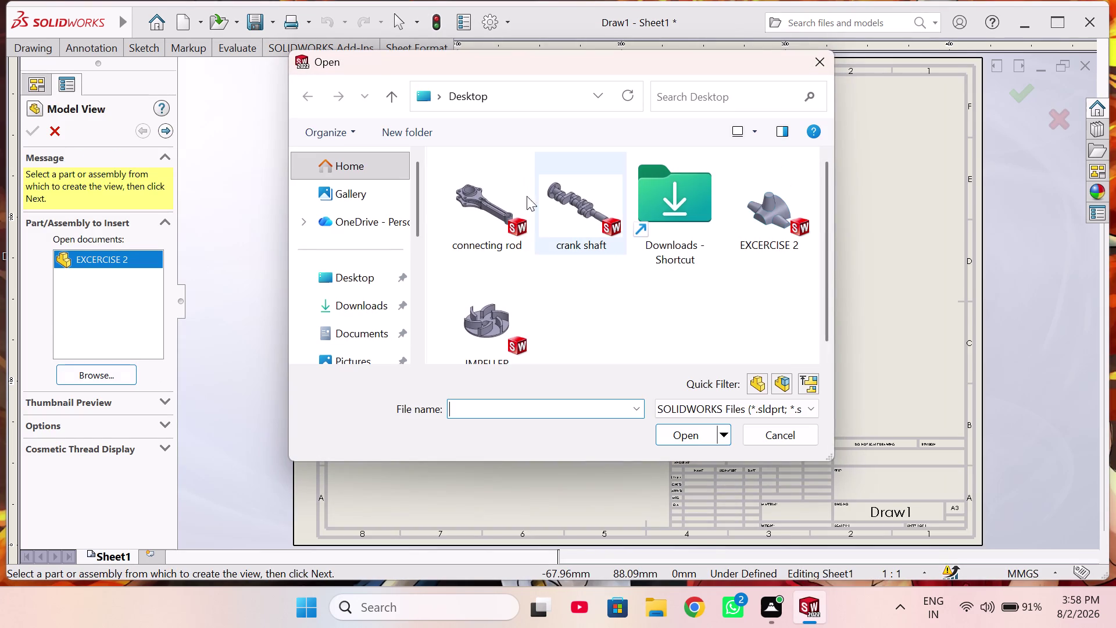
click(749, 220)
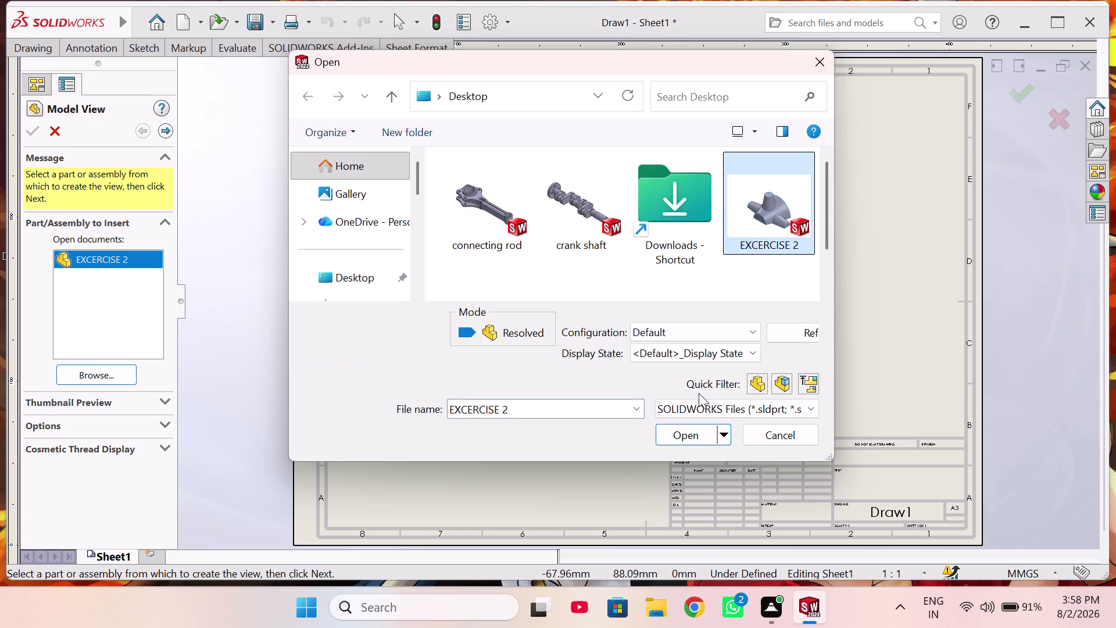
click(679, 435)
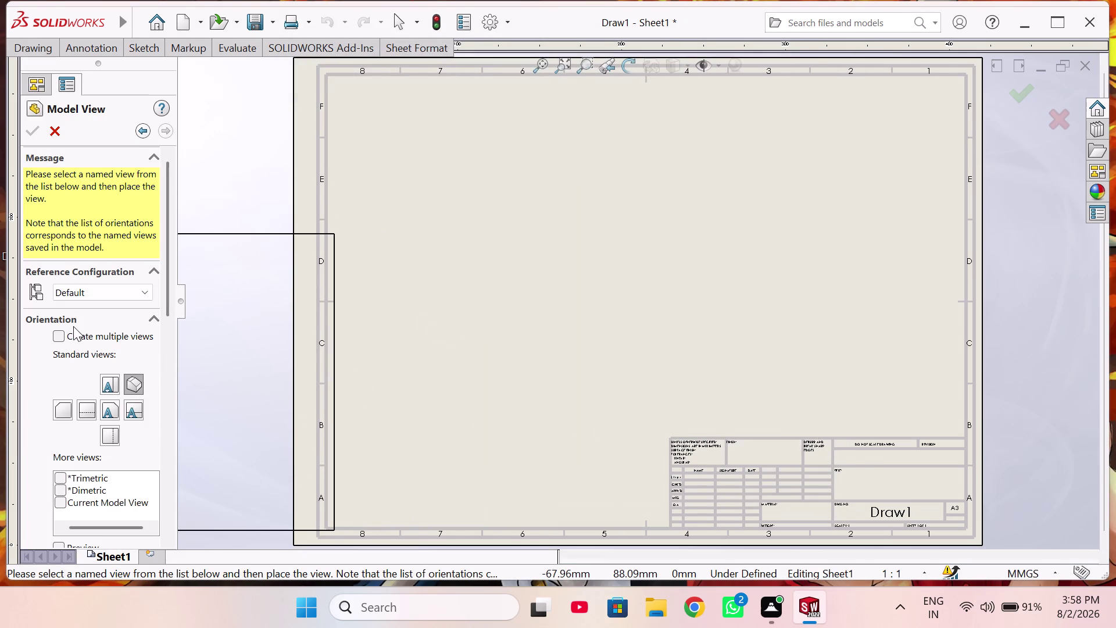
Place front, top, right and isometric views with True dimension type at 1:2 scale.
click(62, 334)
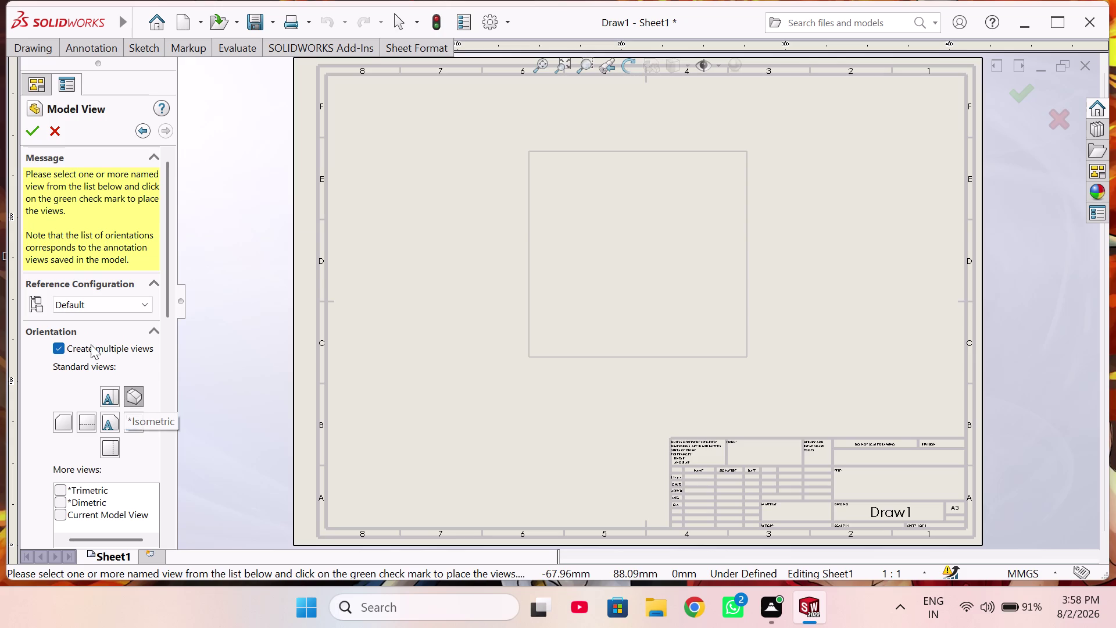
click(114, 397)
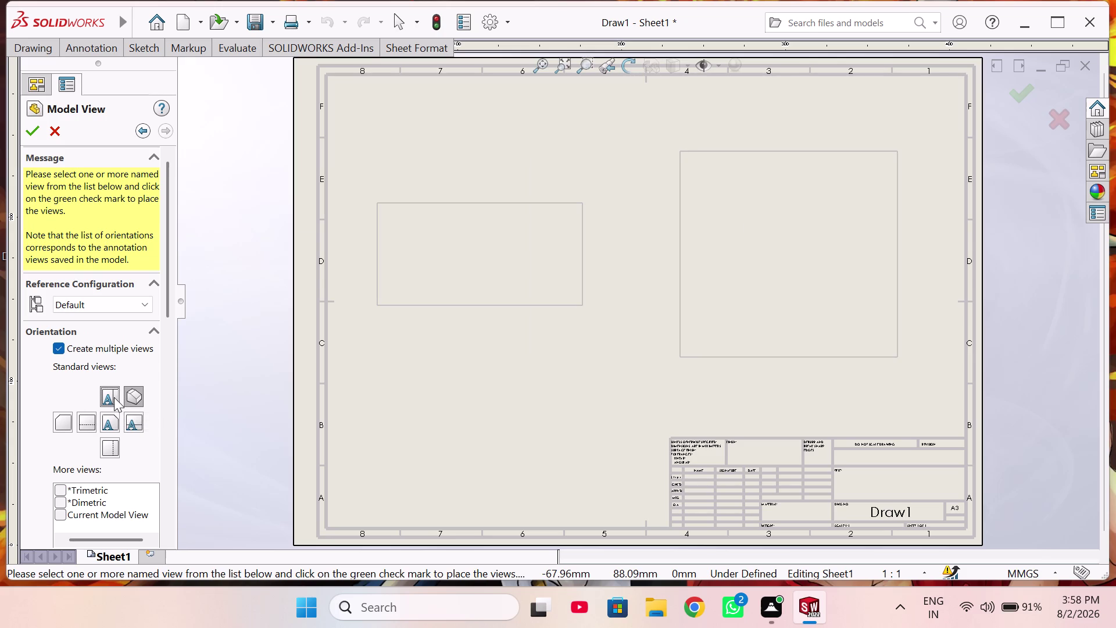
click(107, 416)
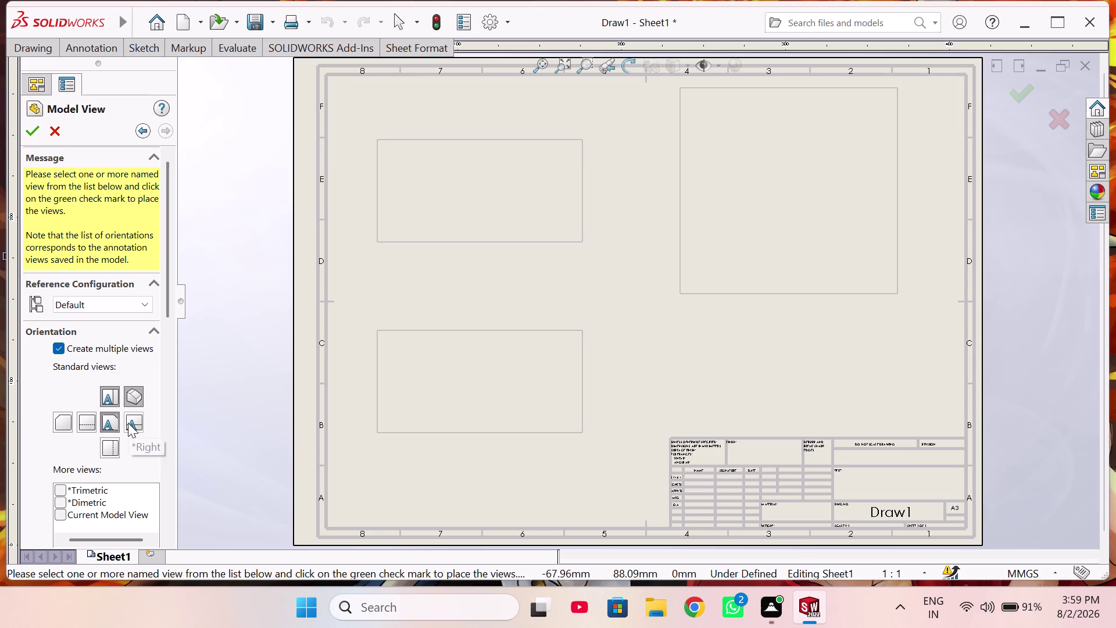
click(128, 424)
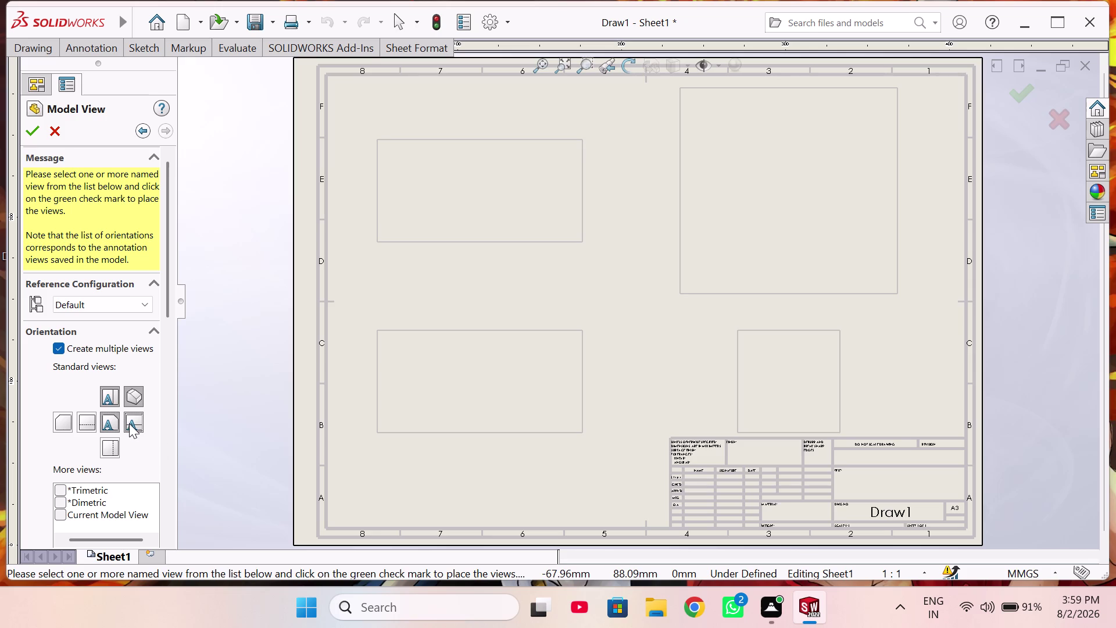
scroll(down, 3)
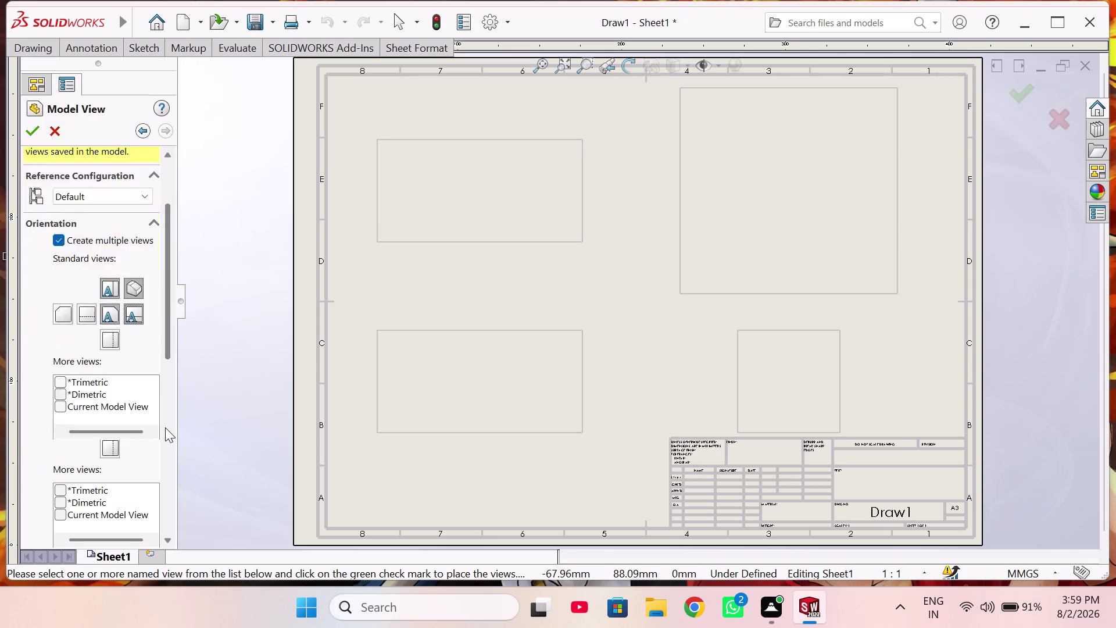
scroll(down, 3)
scroll(down, 3)
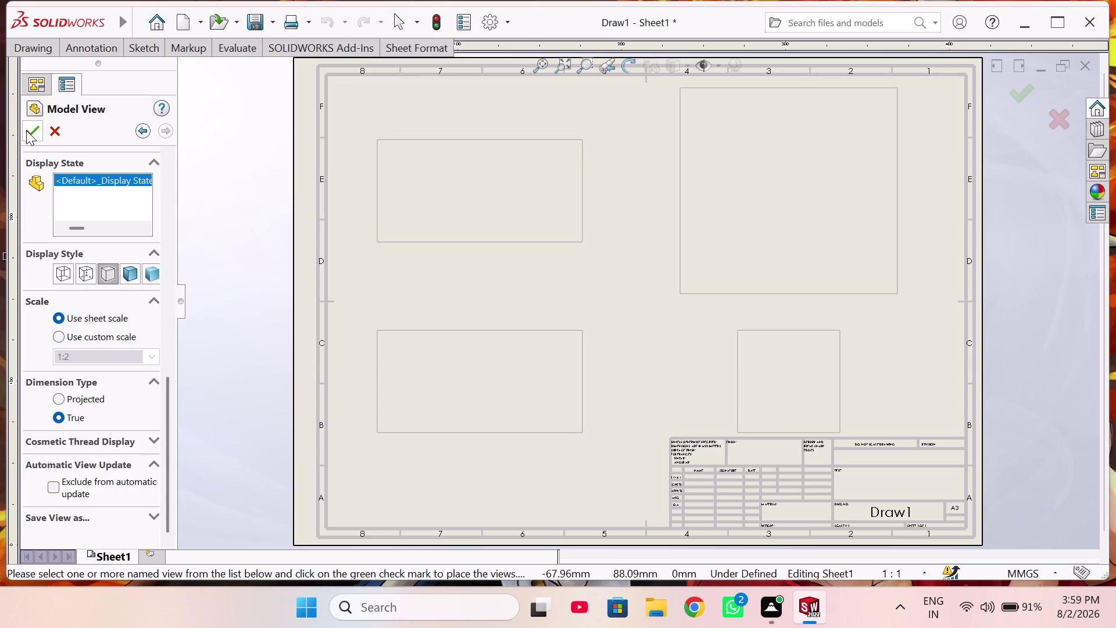
click(29, 130)
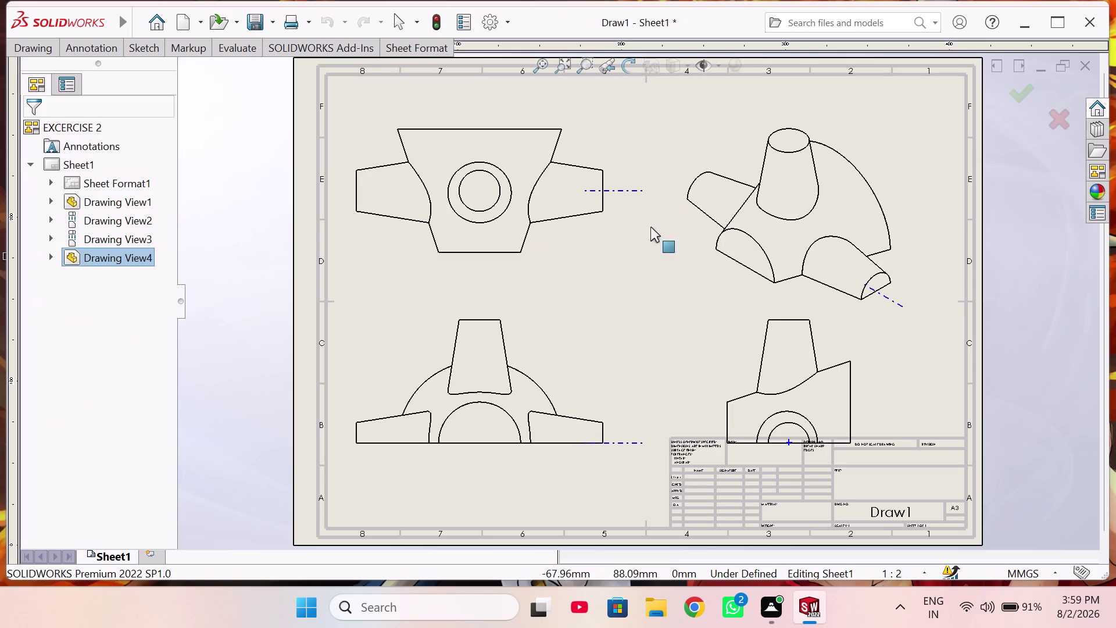
click(694, 267)
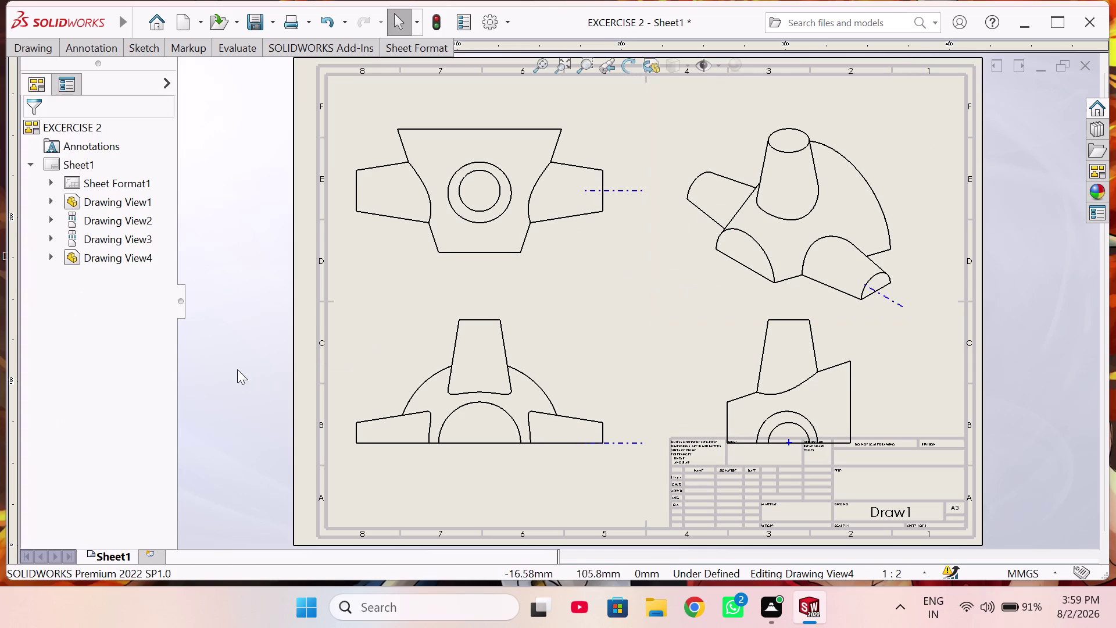
Set the isometric Drawing View4 to Shaded With Edges and raise it slightly.
click(724, 282)
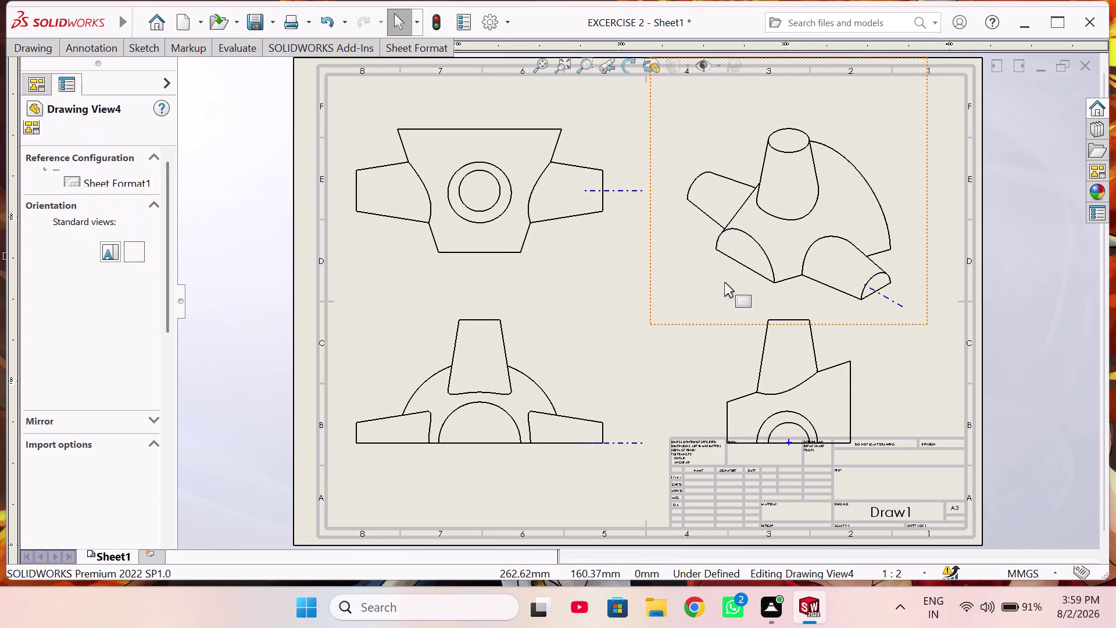
scroll(down, 3)
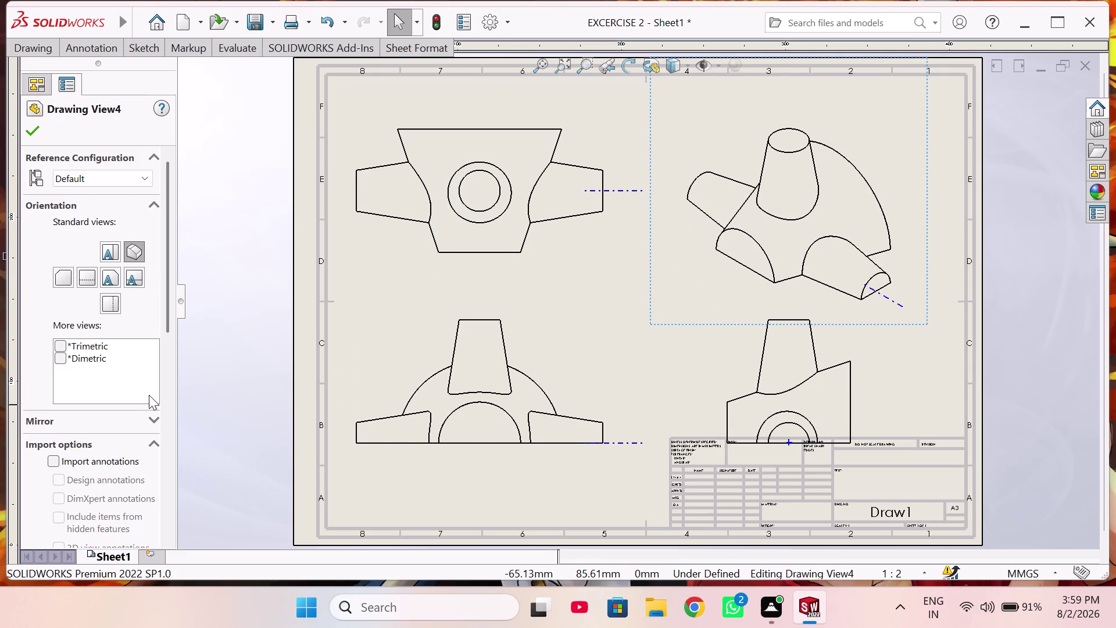
scroll(down, 3)
scroll(down, 3)
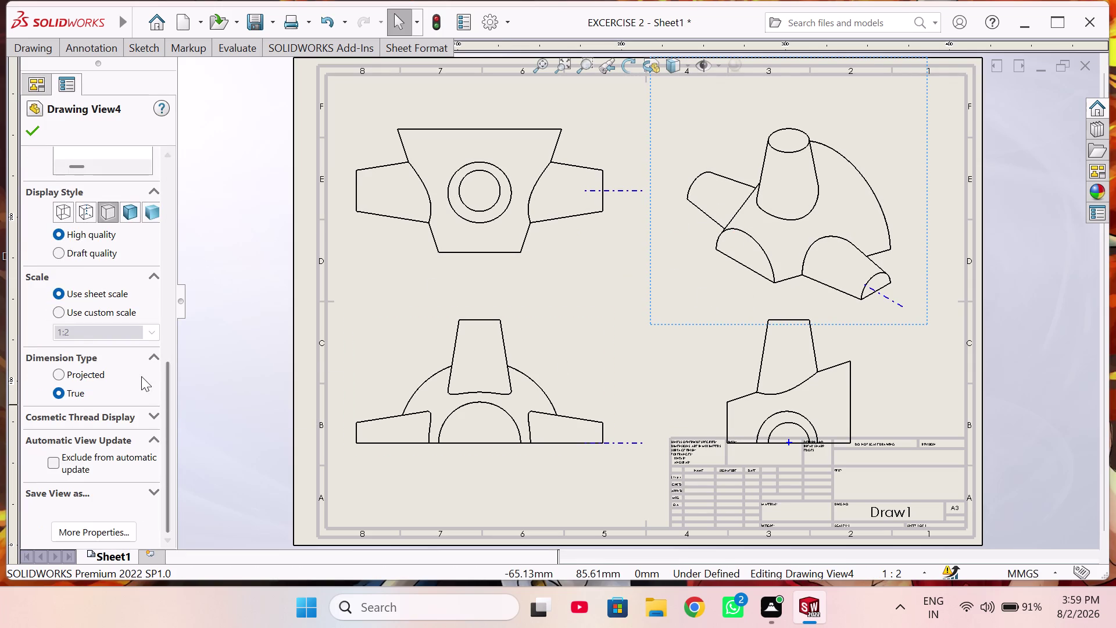
click(130, 215)
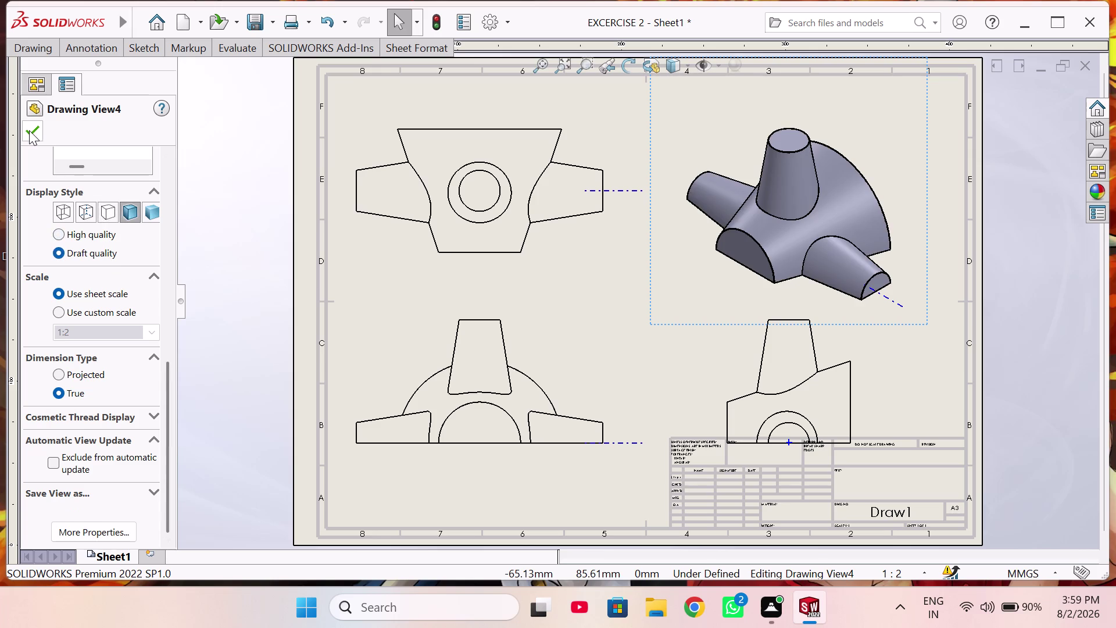
click(29, 131)
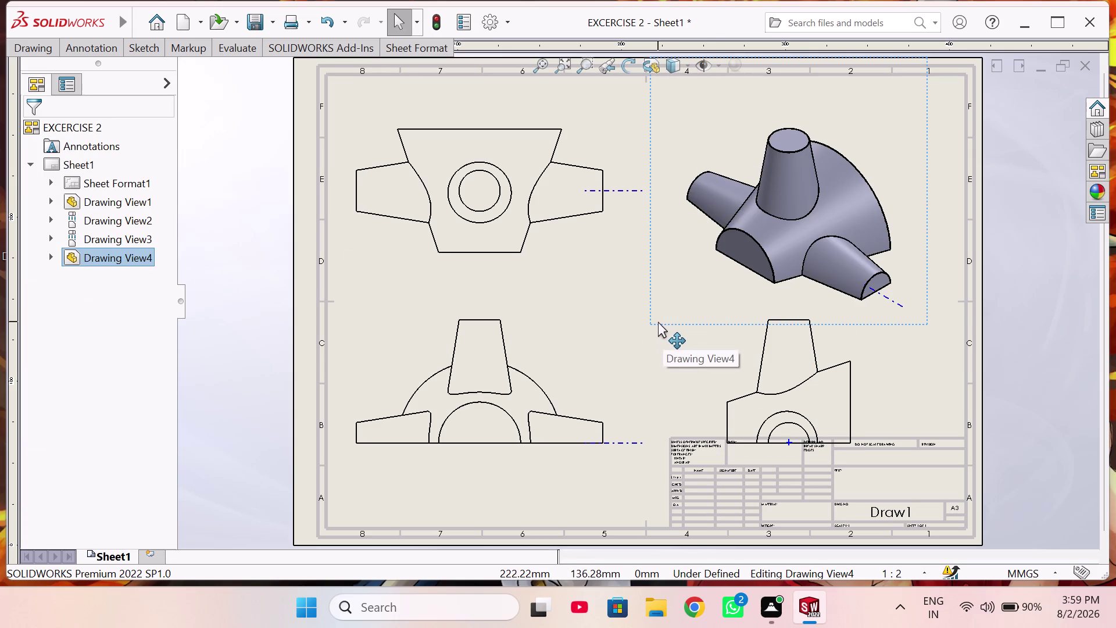
drag(655, 322, 659, 283)
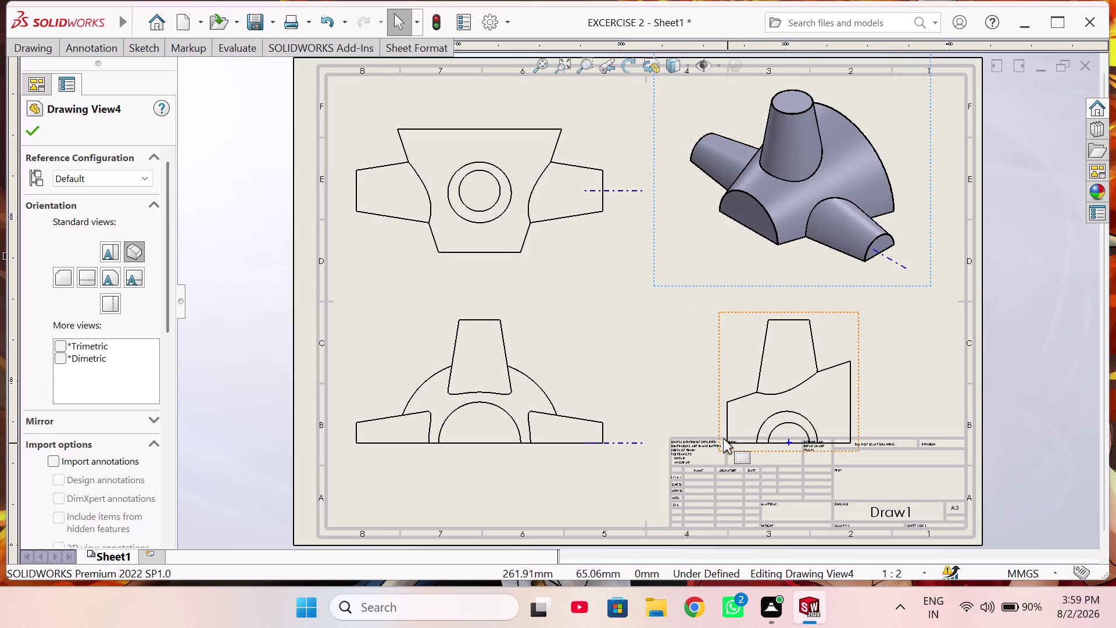
Drag the right view leftward and the front view up toward the top view.
drag(718, 446, 705, 385)
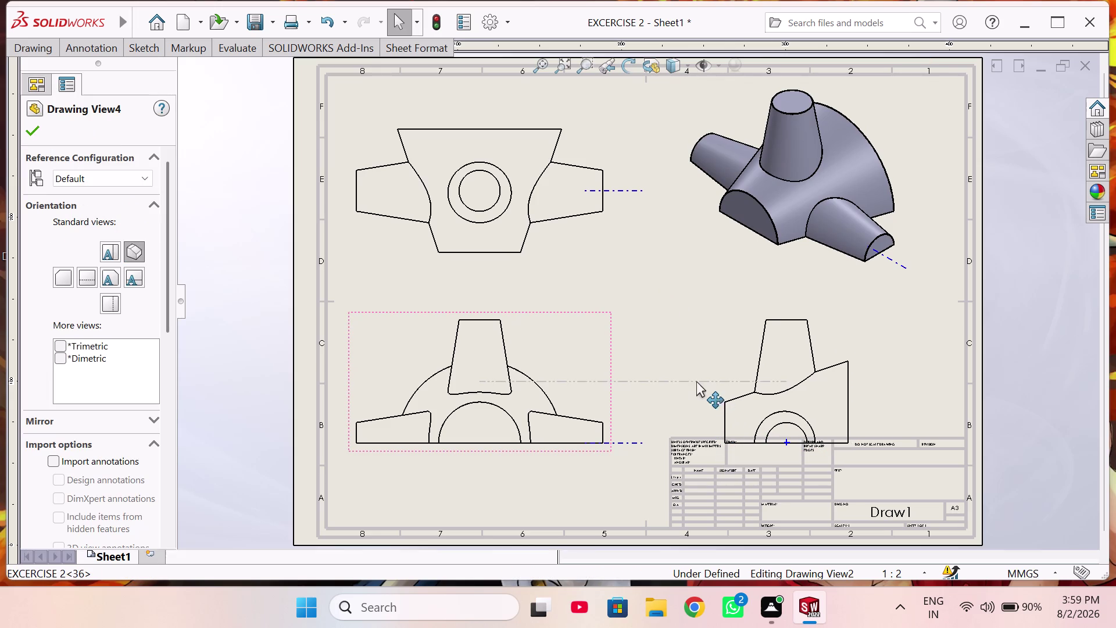
drag(705, 386, 712, 376)
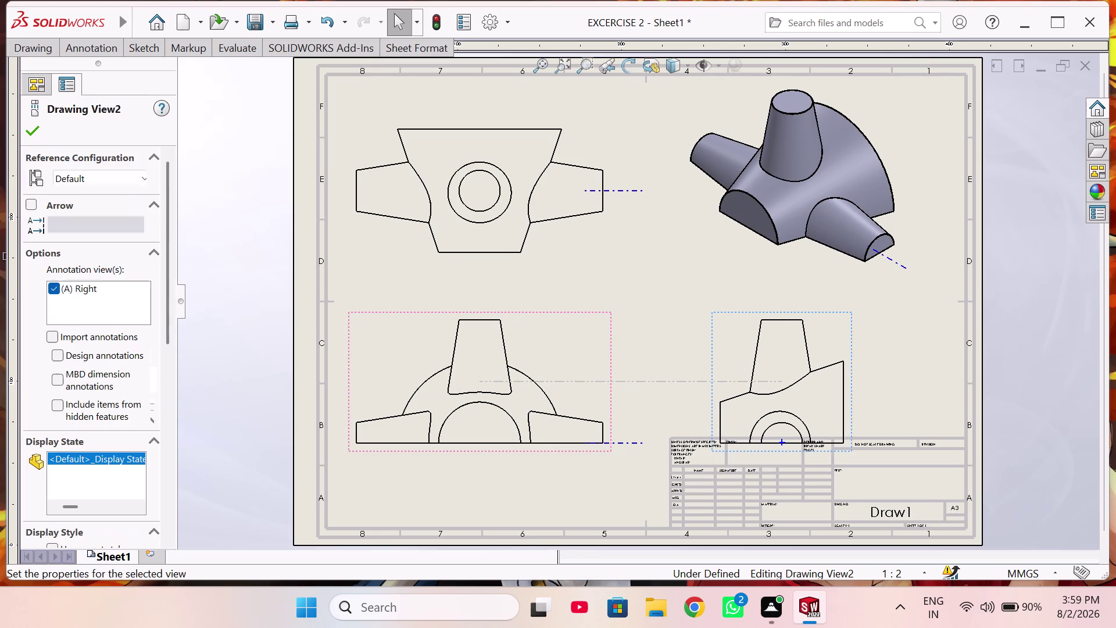
drag(369, 447, 380, 446)
click(381, 446)
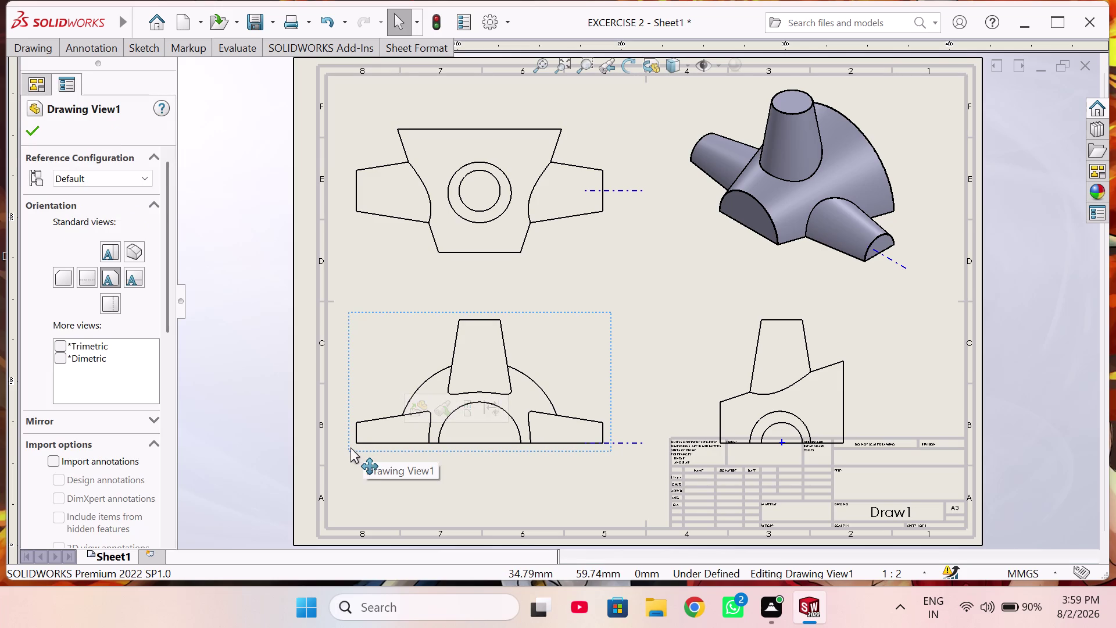
drag(350, 447, 351, 416)
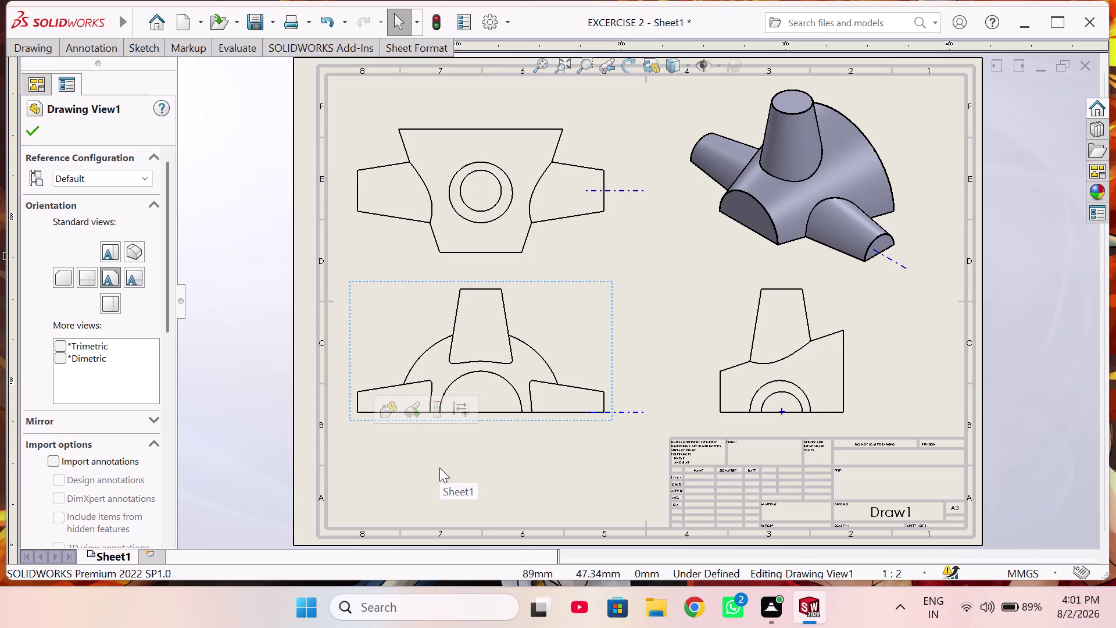
click(467, 472)
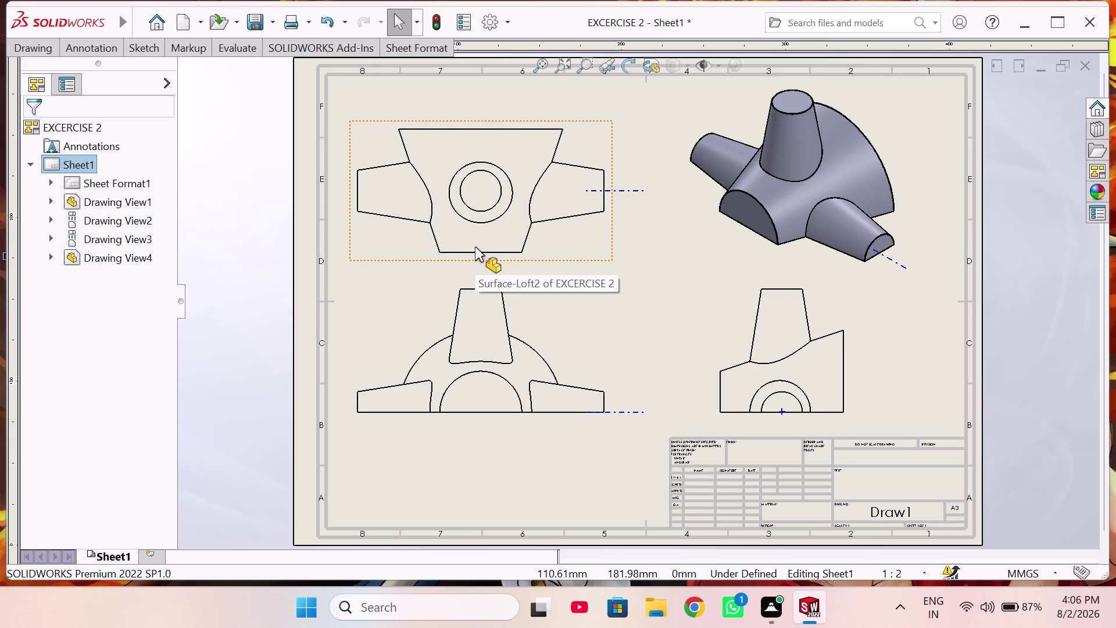
Pan across the sheet and begin adding dimensions to the drawing.
right_drag(644, 345, 643, 219)
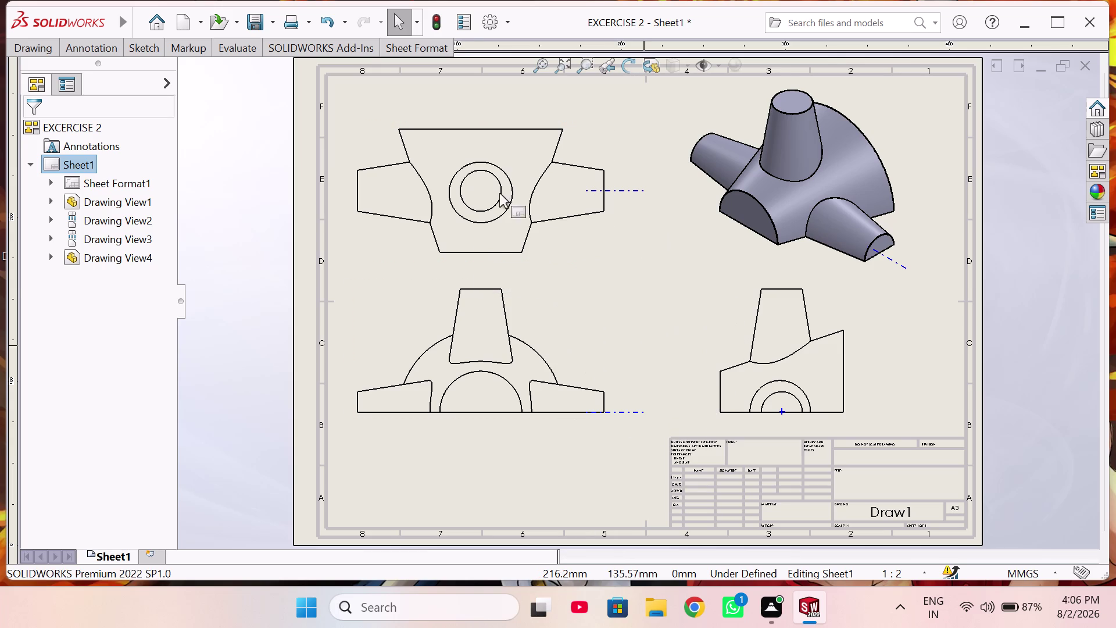
click(489, 250)
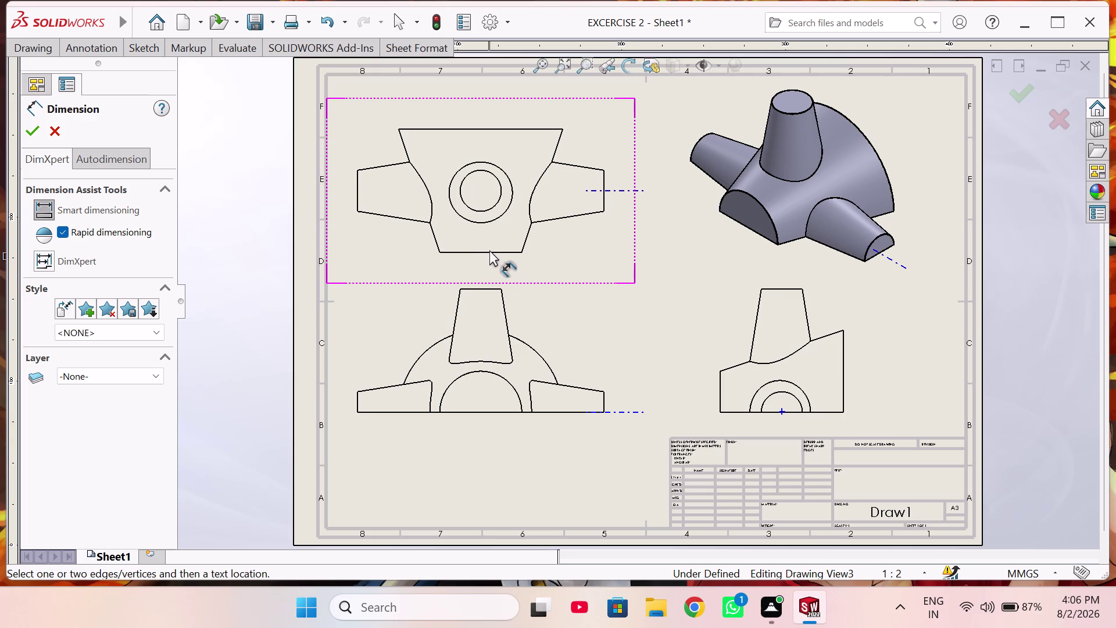
Place the 100 width below the top view and the Ø50.00 circle callout, abandoning a radius.
click(495, 251)
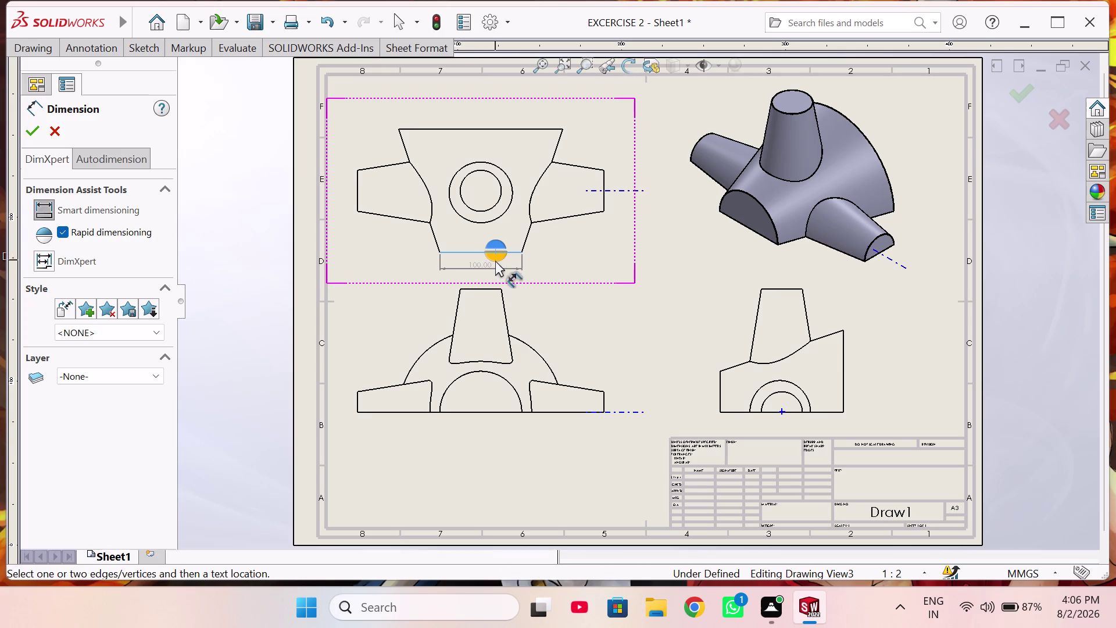
click(495, 262)
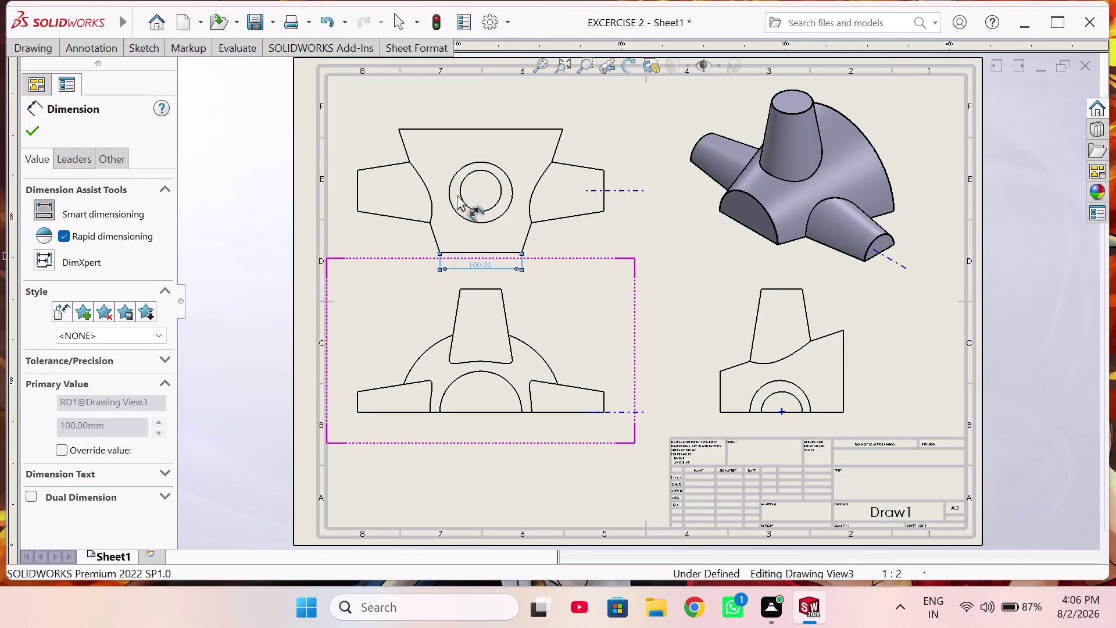
click(492, 173)
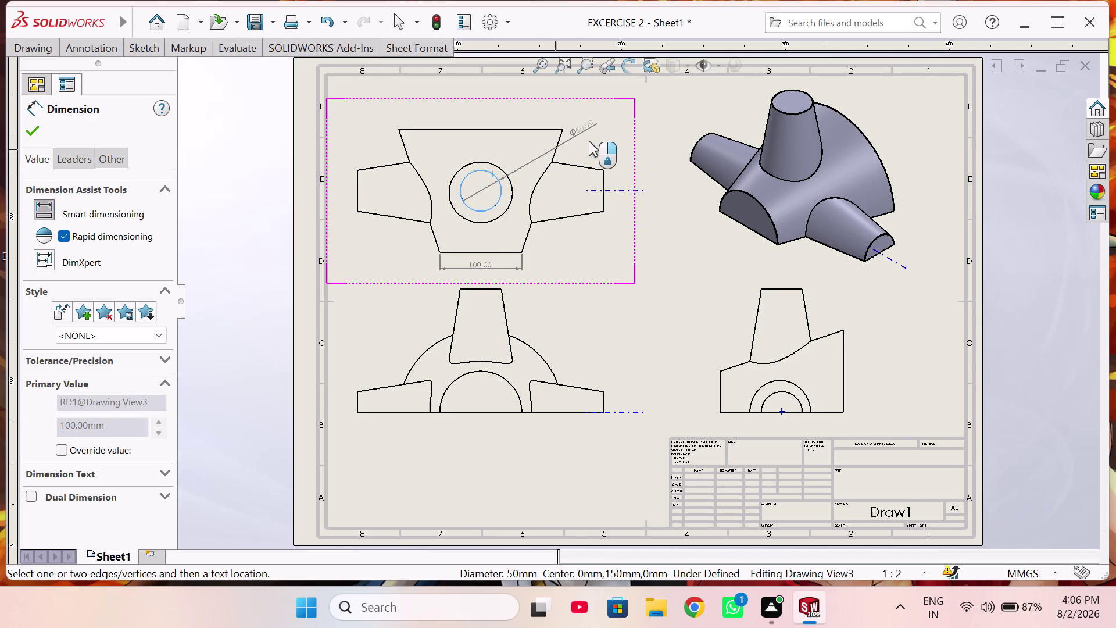
click(589, 141)
click(497, 165)
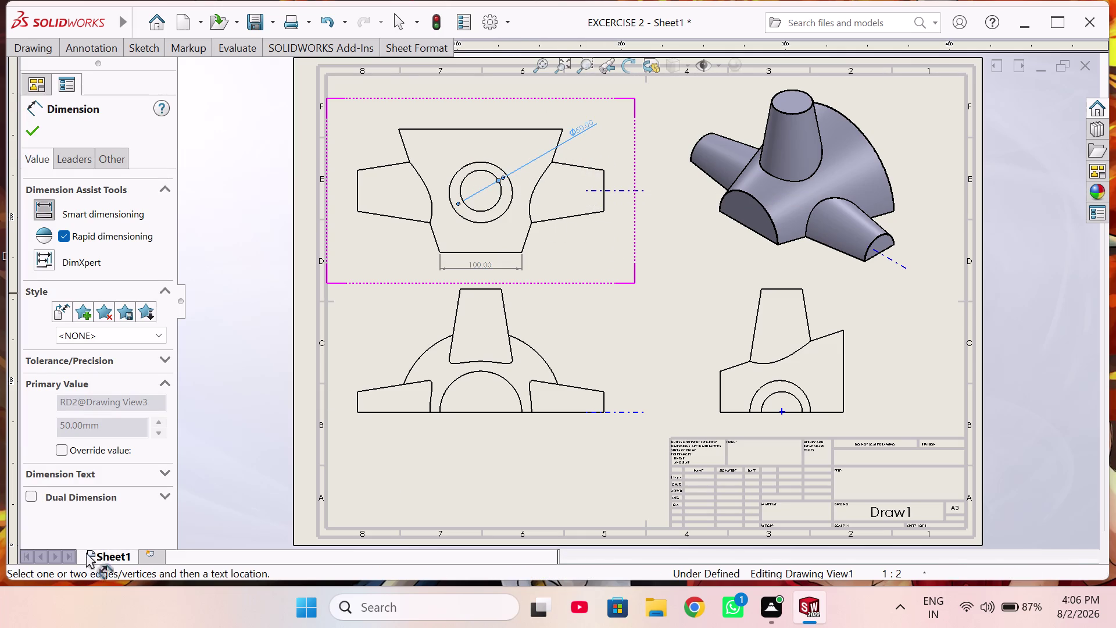
click(603, 198)
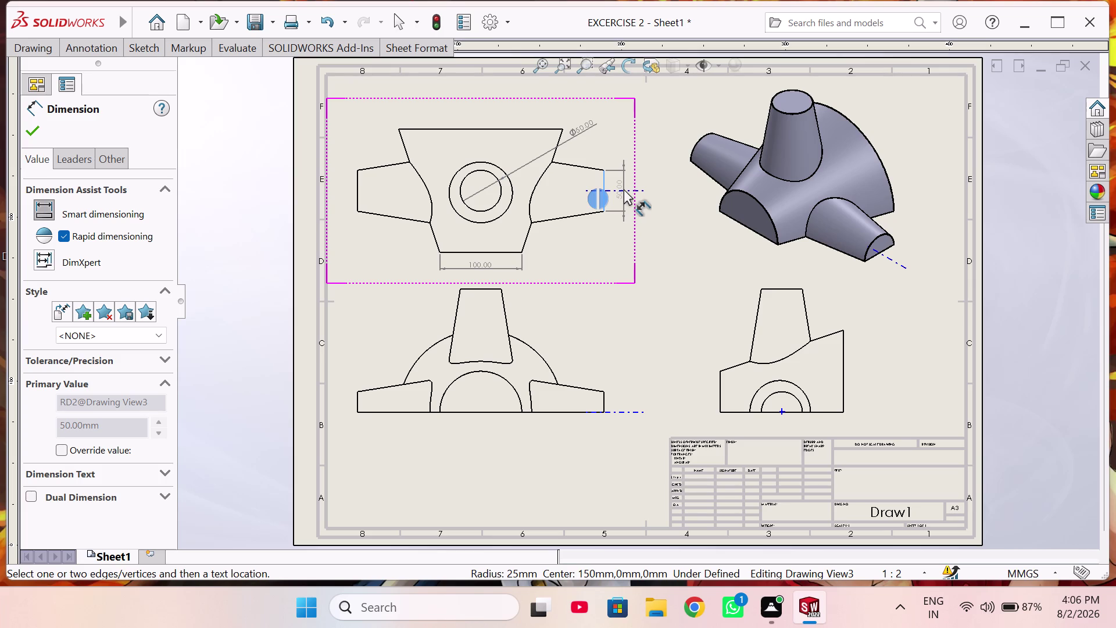
key(Escape)
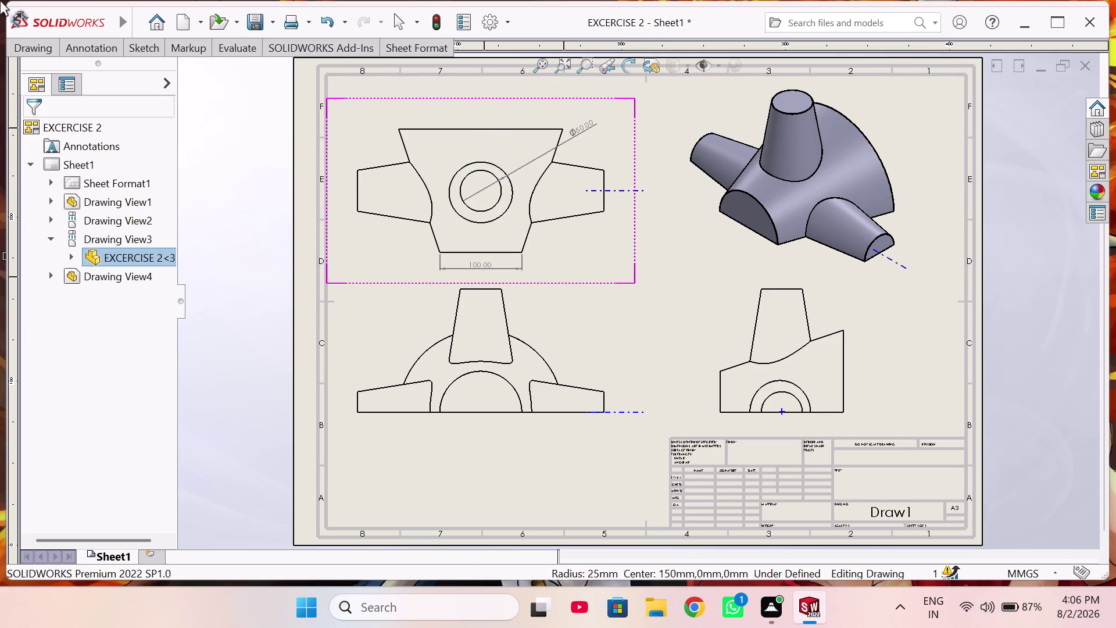
click(42, 48)
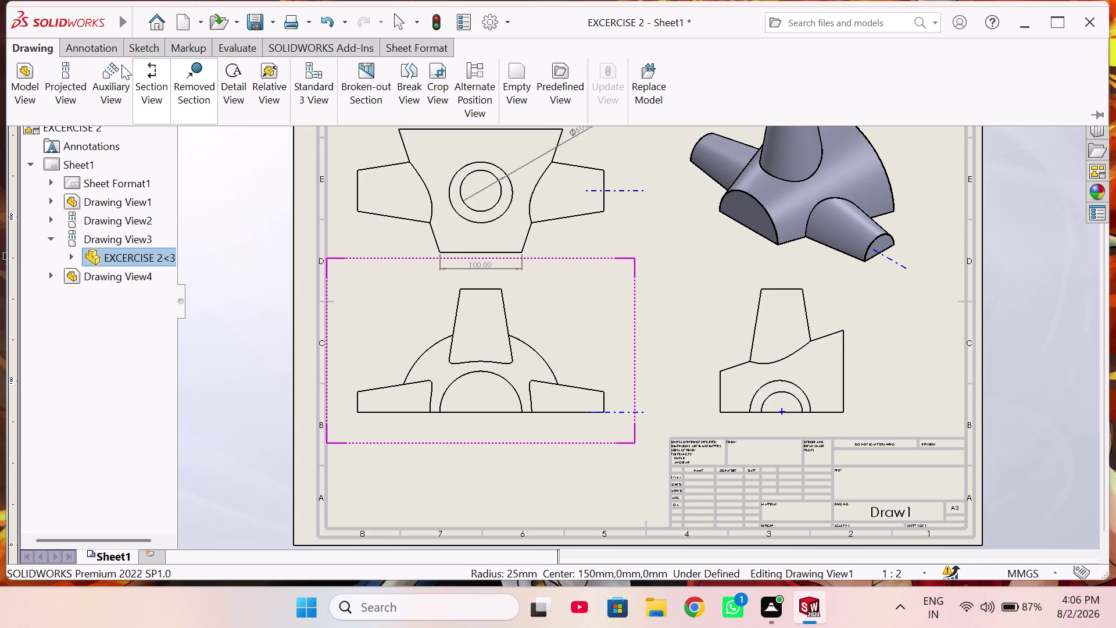
Add centerlines to the top, front, right and isometric views.
click(104, 52)
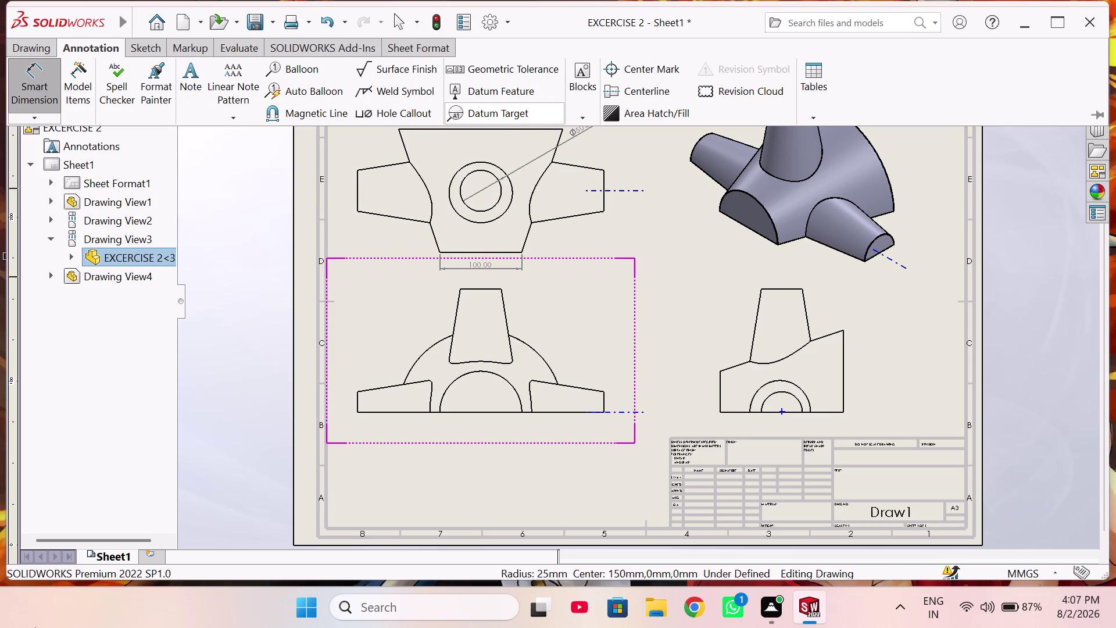
click(653, 86)
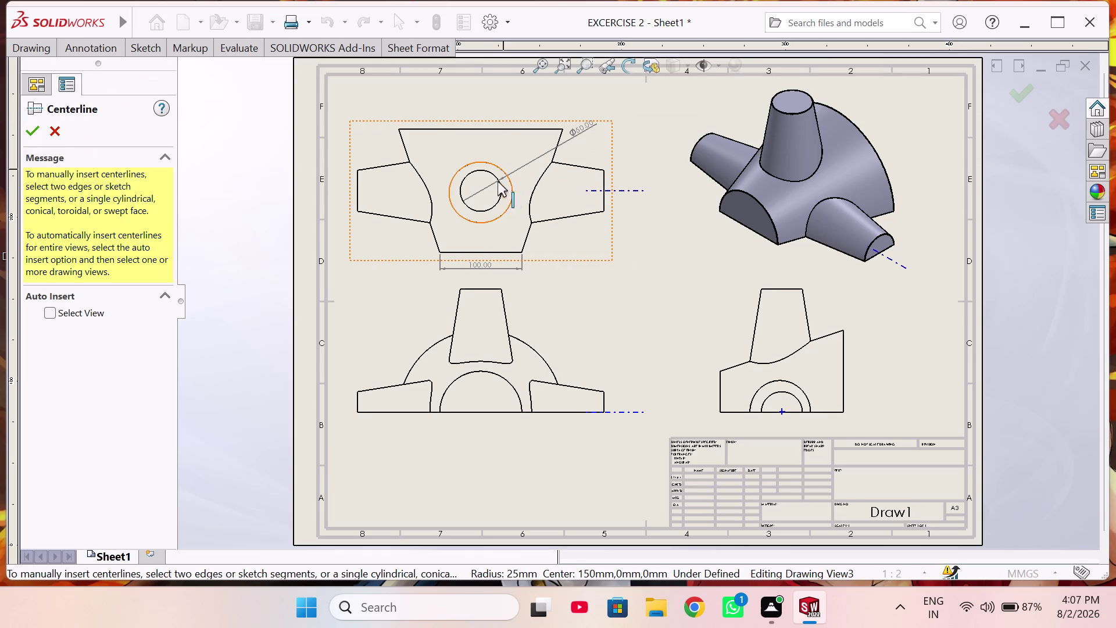
click(53, 308)
click(358, 234)
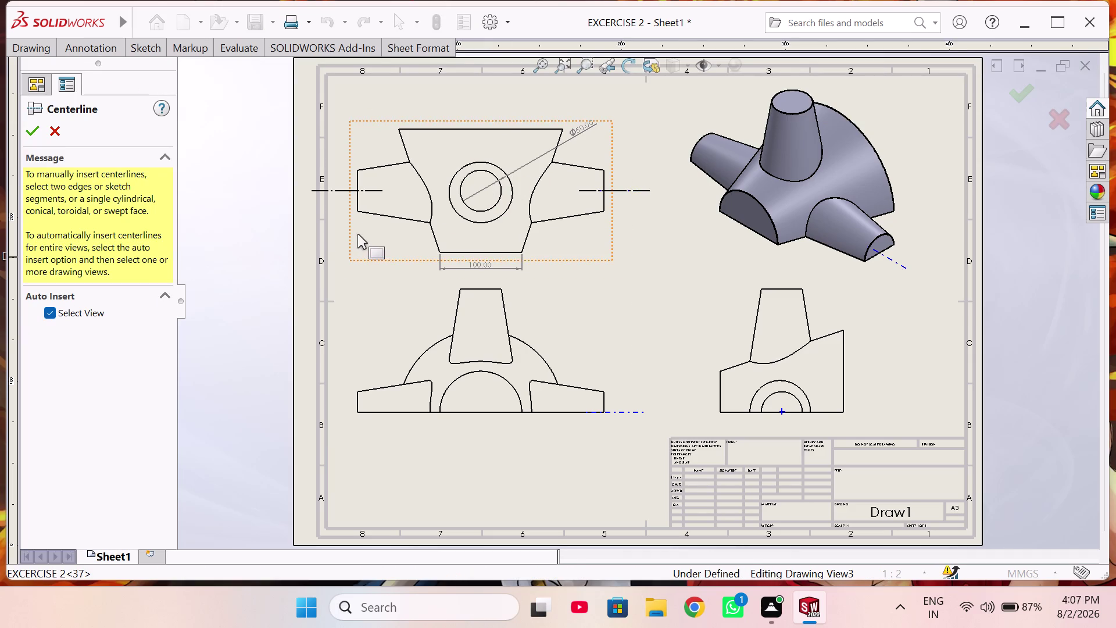
click(382, 345)
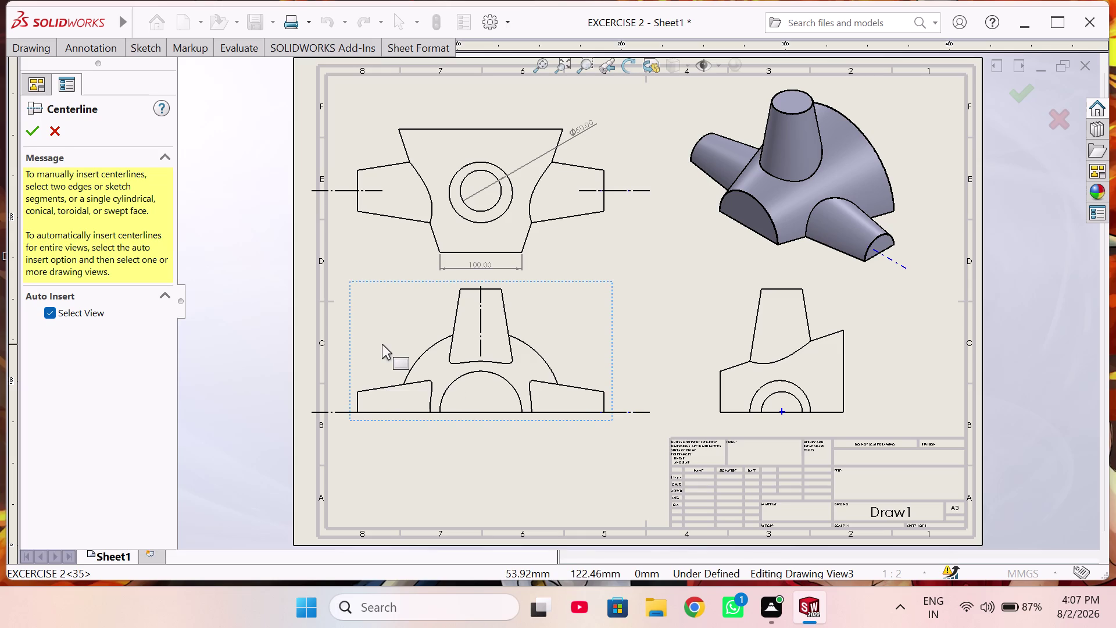
click(823, 385)
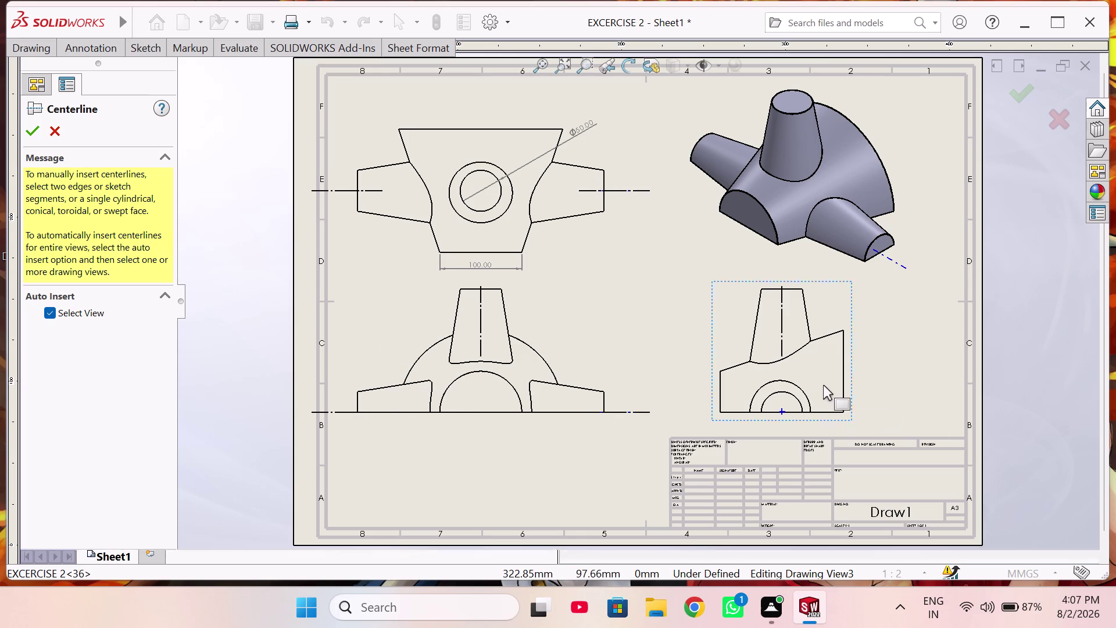
click(745, 243)
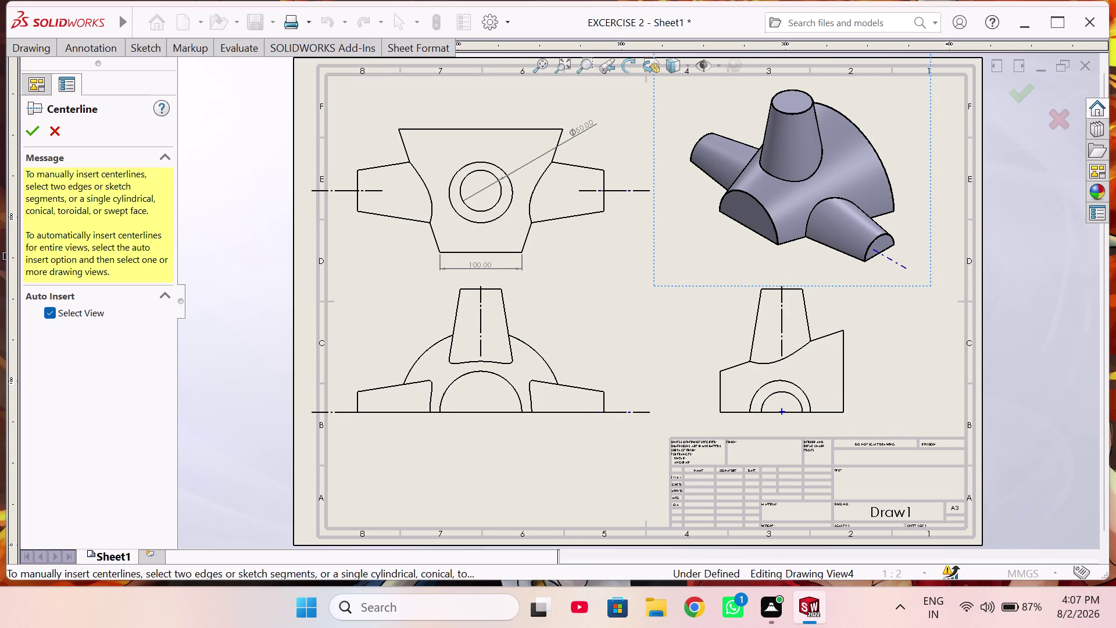
click(742, 243)
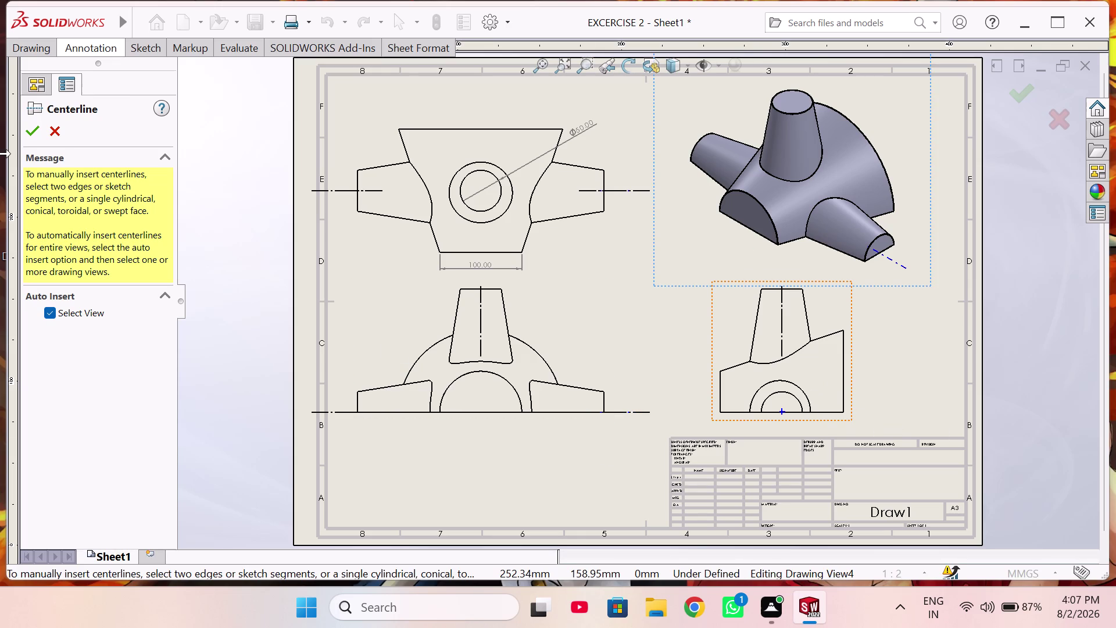
click(29, 138)
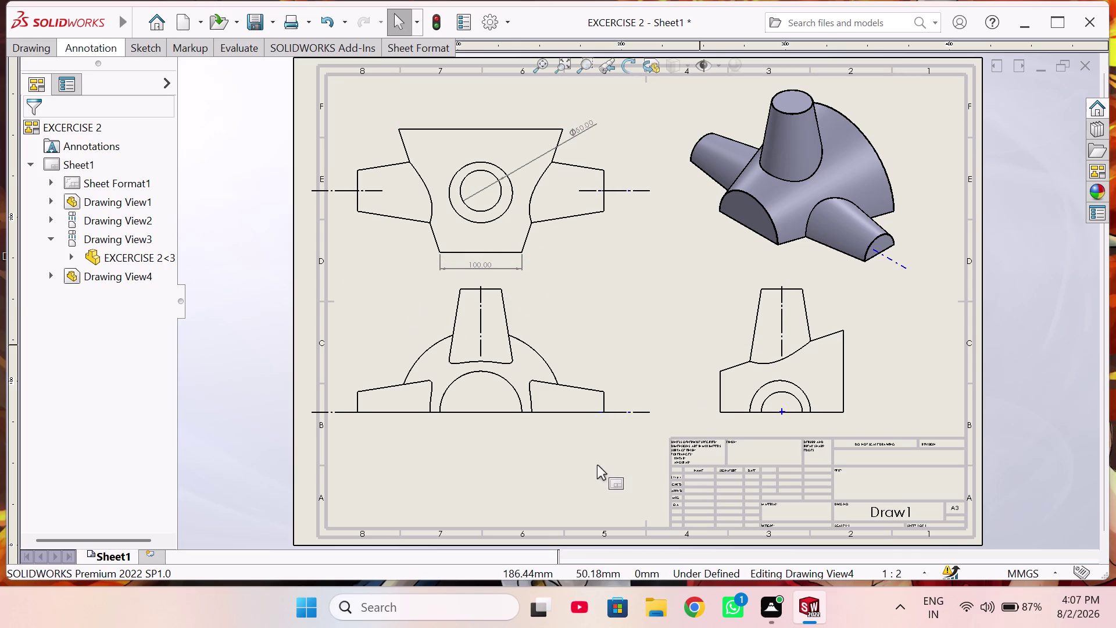
right_drag(587, 465, 597, 331)
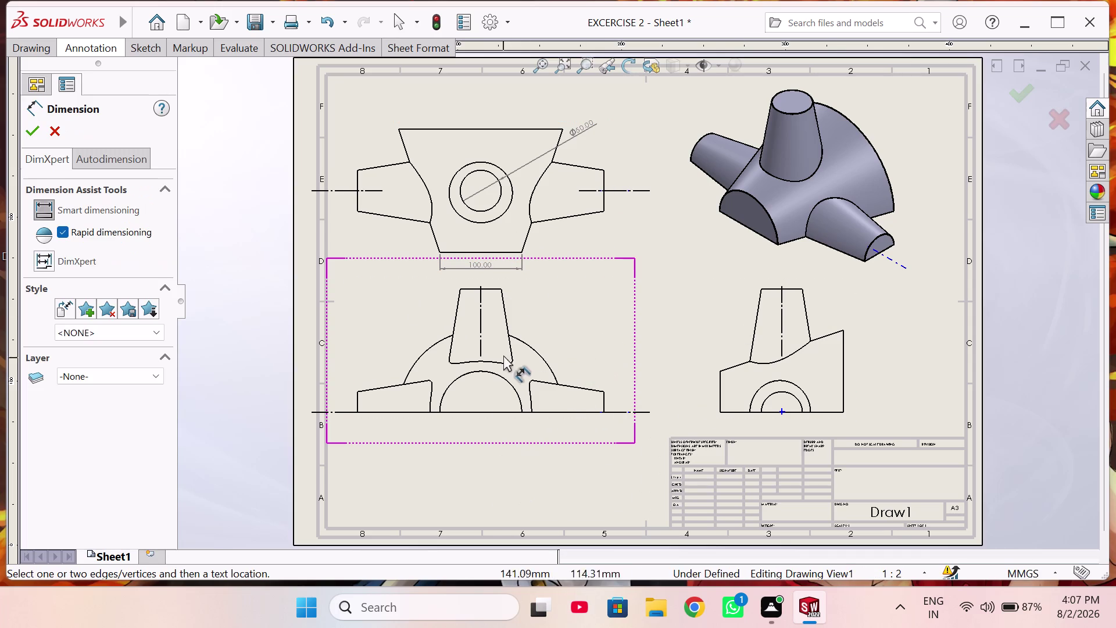
Dimension the front view: 150 from centre line to right arm end, and 150 overall height.
click(480, 336)
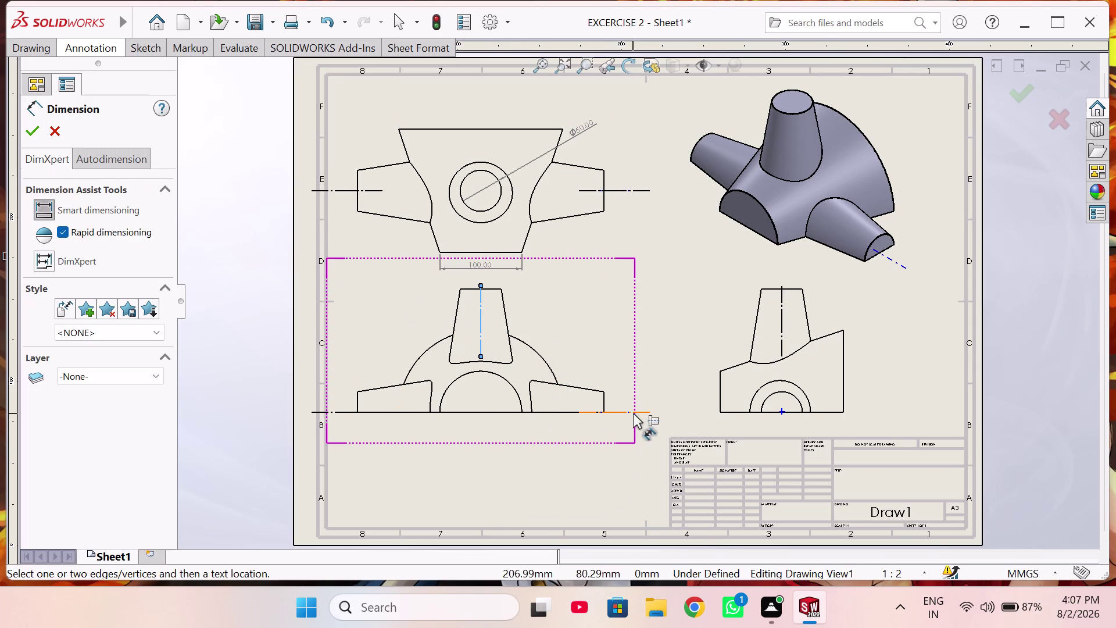
click(604, 406)
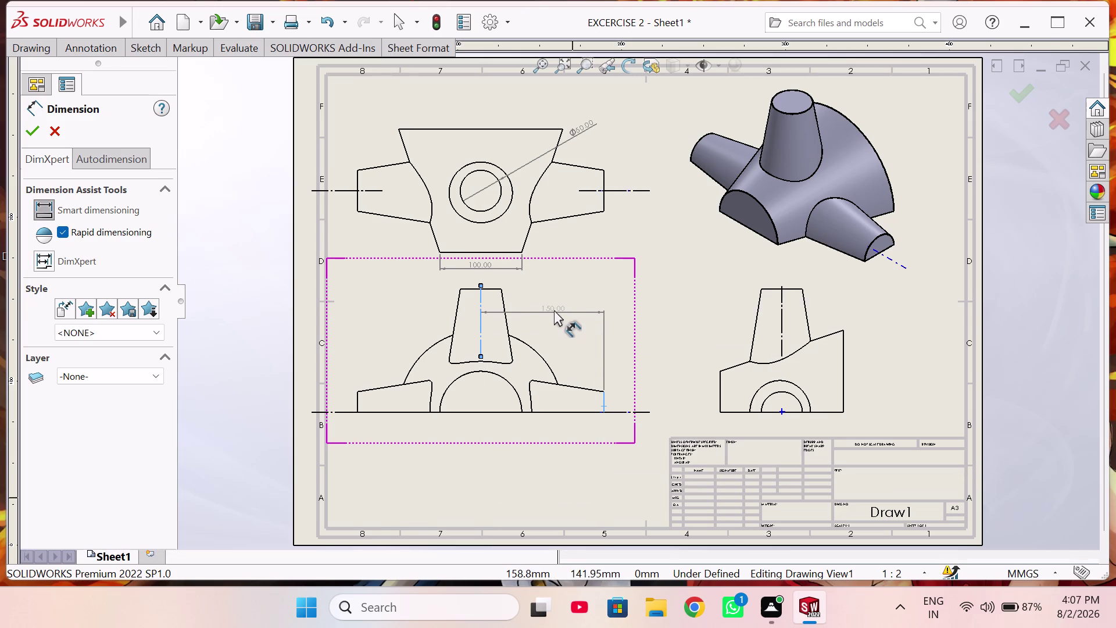
click(558, 311)
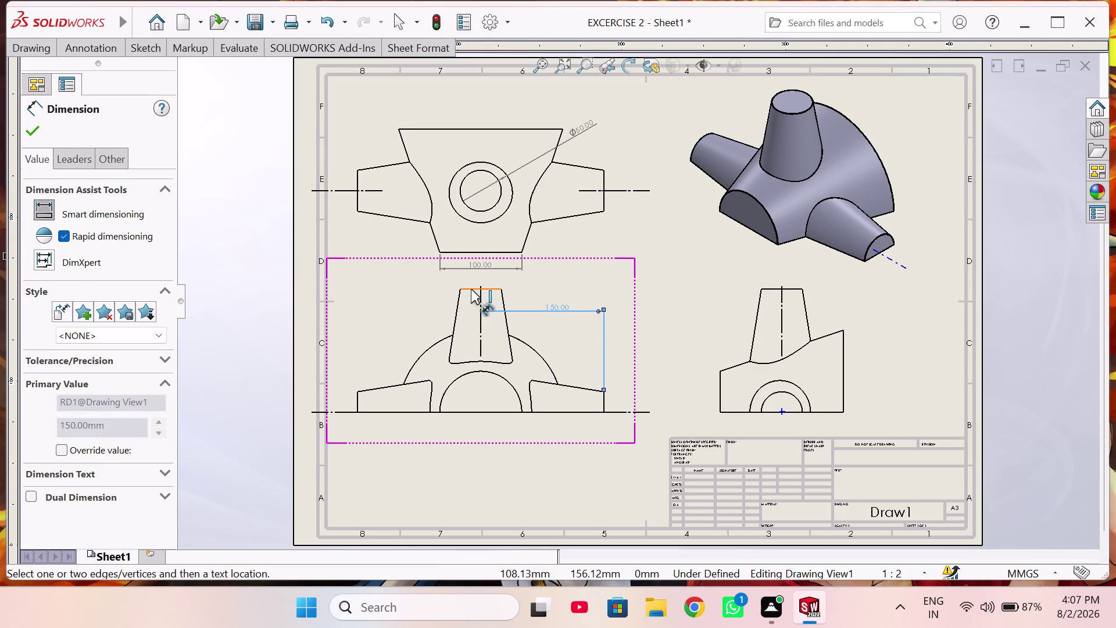
click(462, 289)
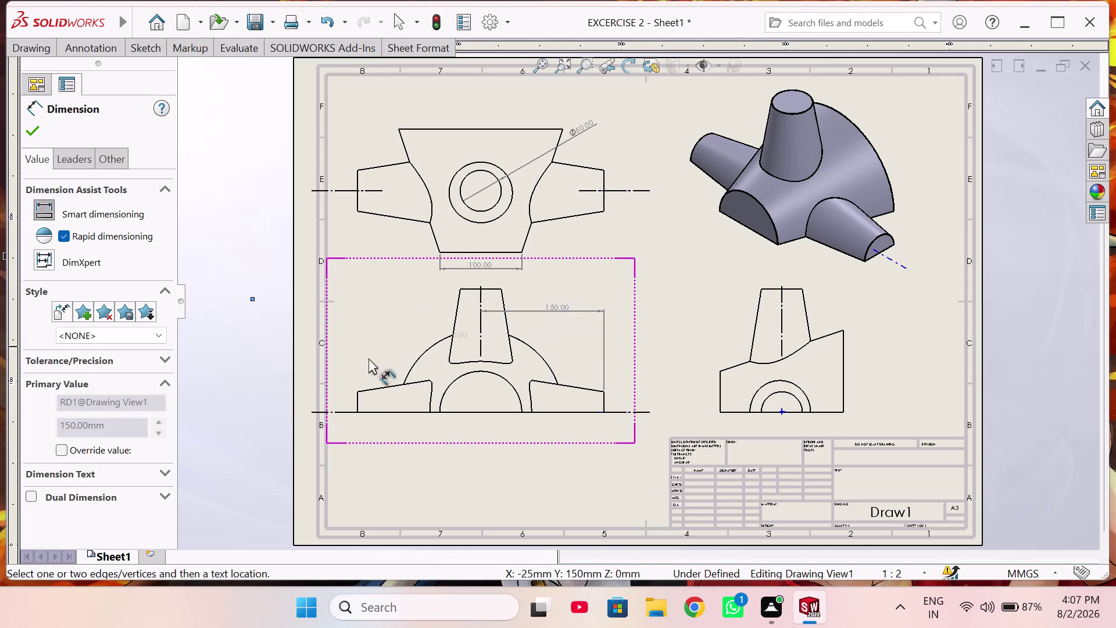
click(346, 411)
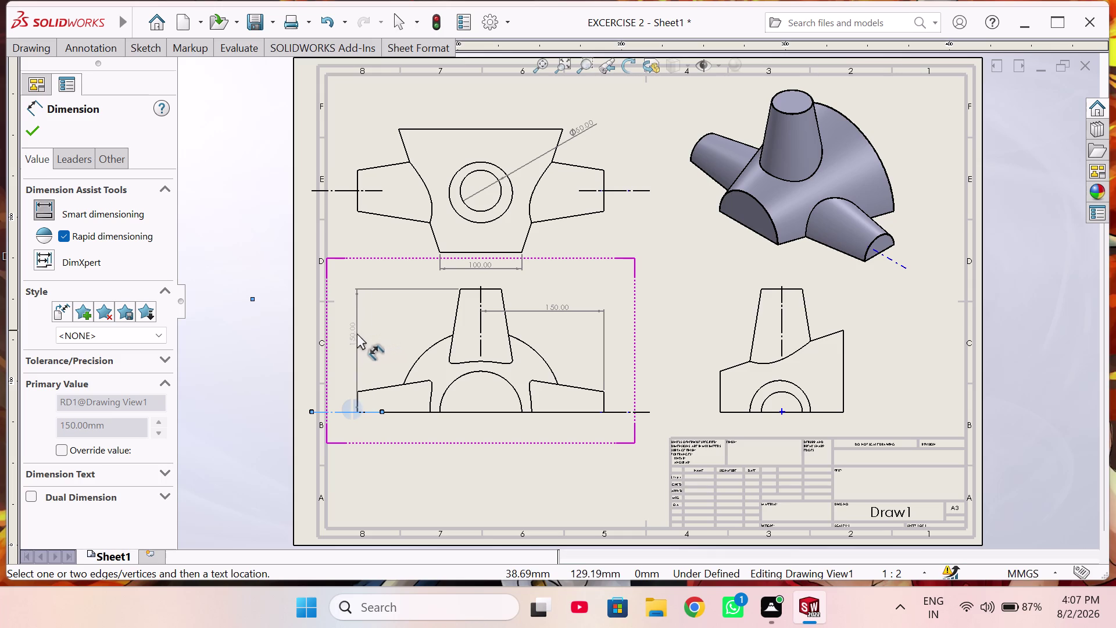
click(345, 337)
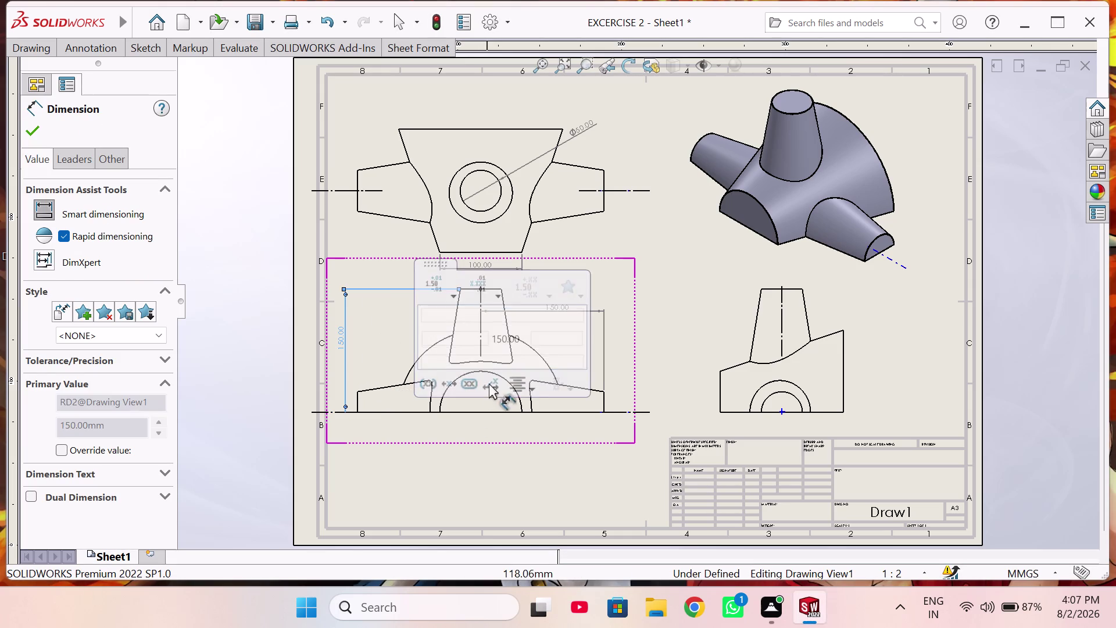
scroll(down, 3)
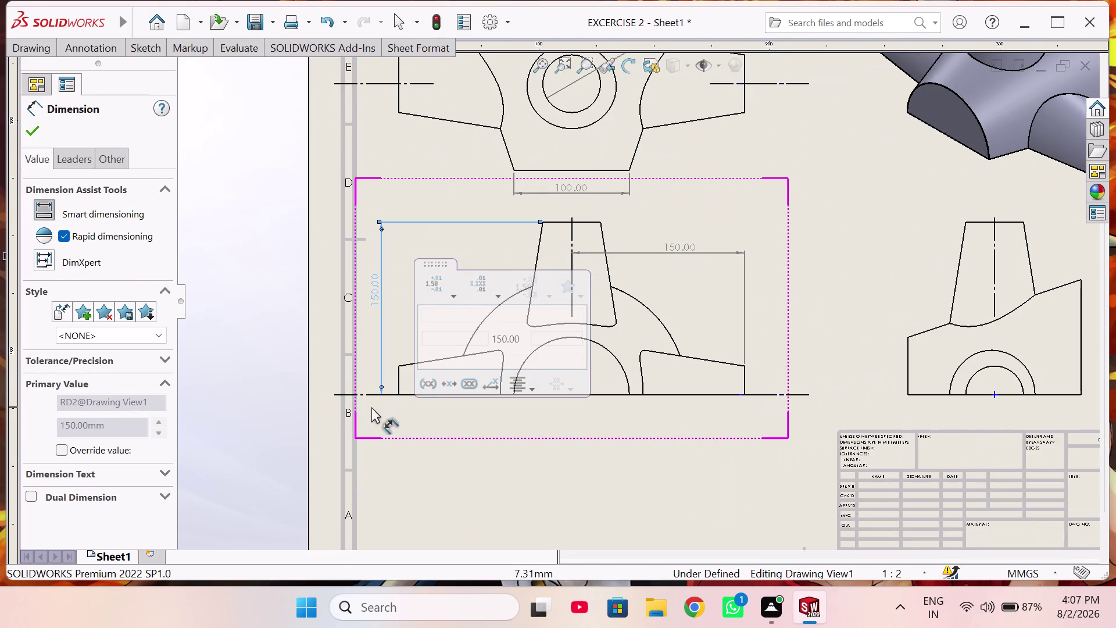
click(501, 457)
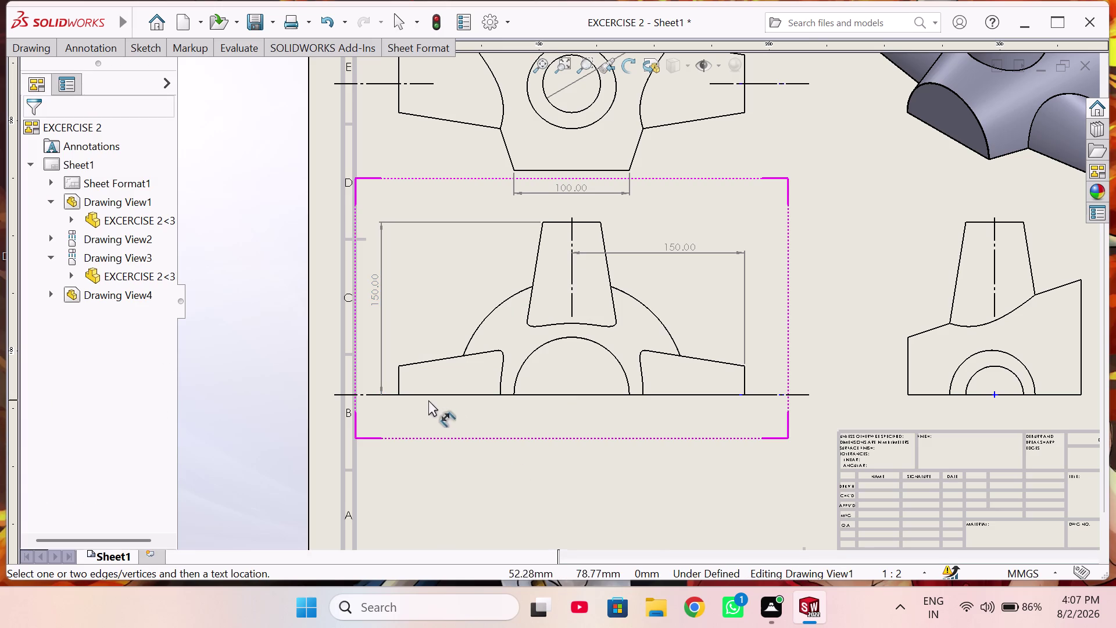
click(400, 396)
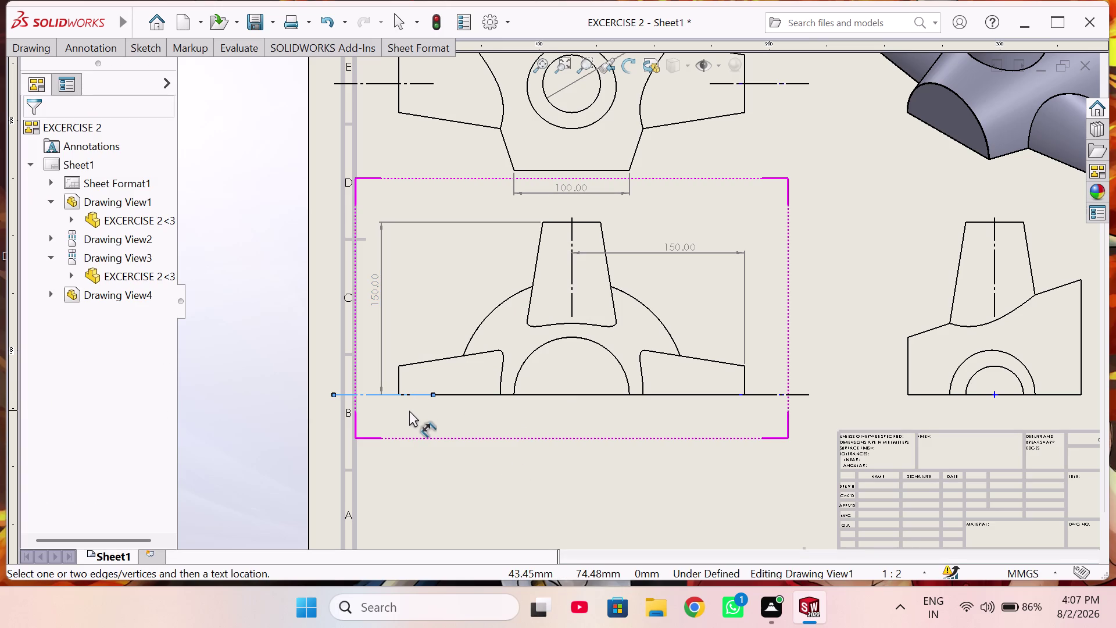
key(Escape)
scroll(down, 3)
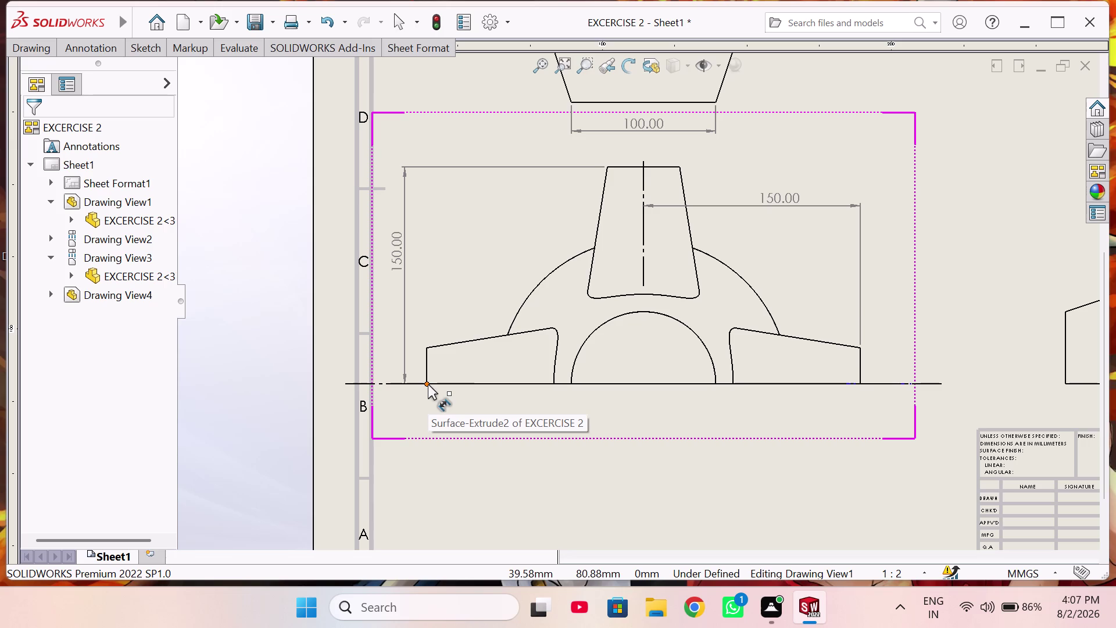
Place a 150 dimension below the view, from the left arm's lower end to the centre line.
click(427, 384)
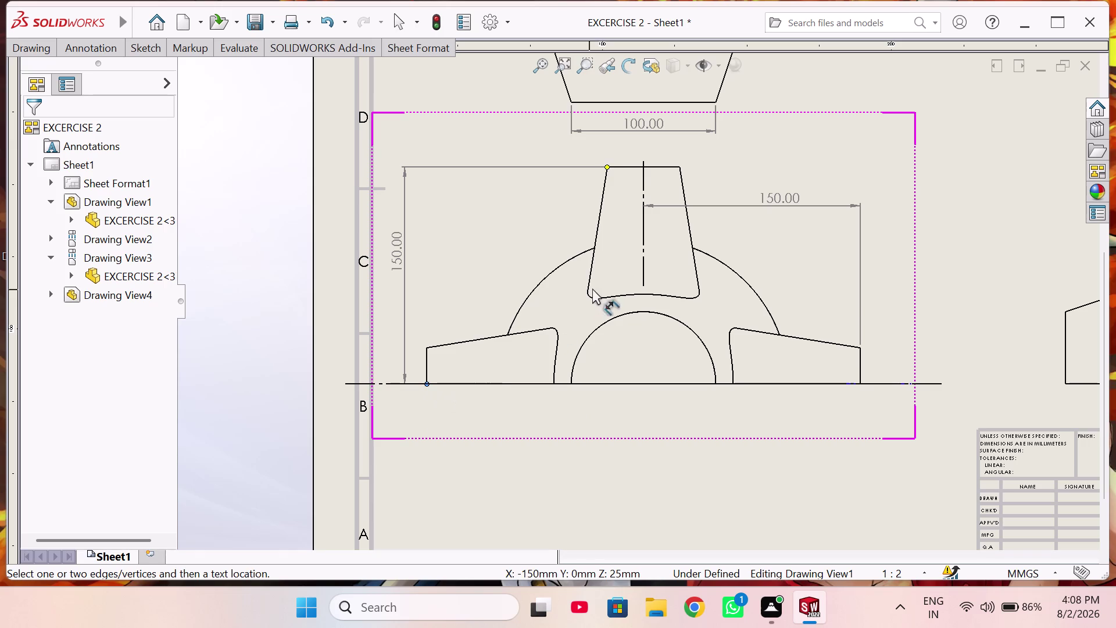
click(643, 284)
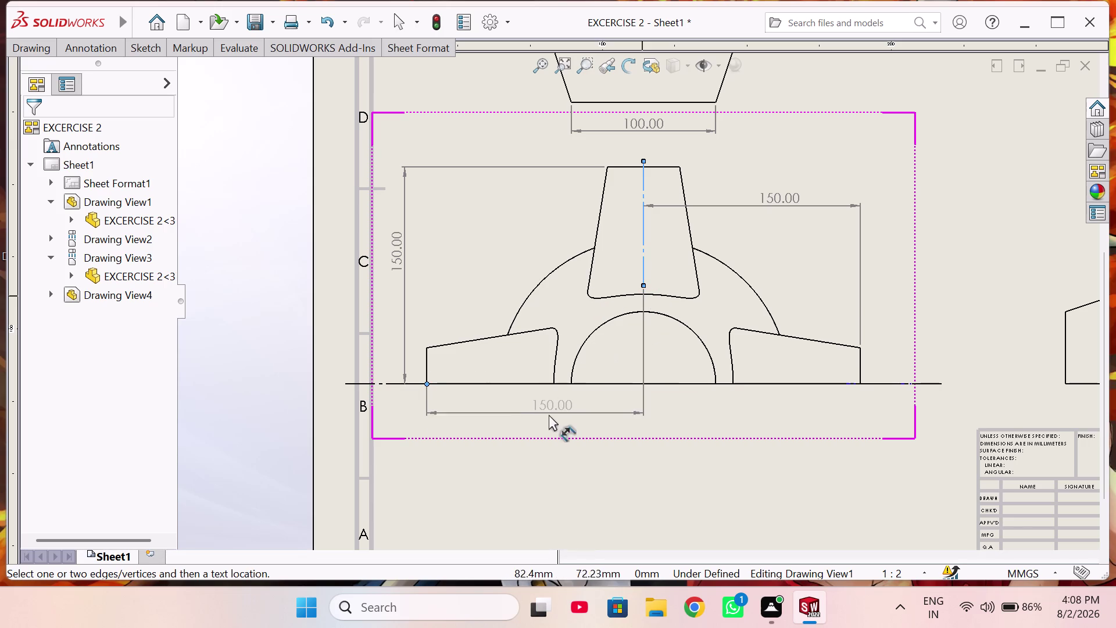
click(545, 418)
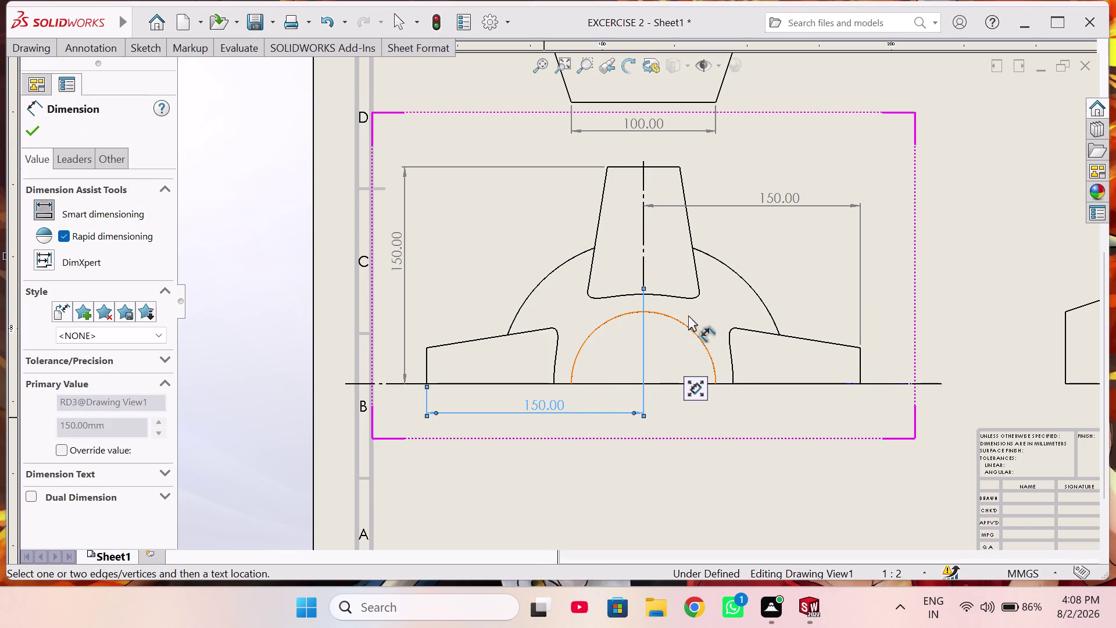
Place a matching 150 dimension below, from the right arm's lower end to the centre line.
click(859, 383)
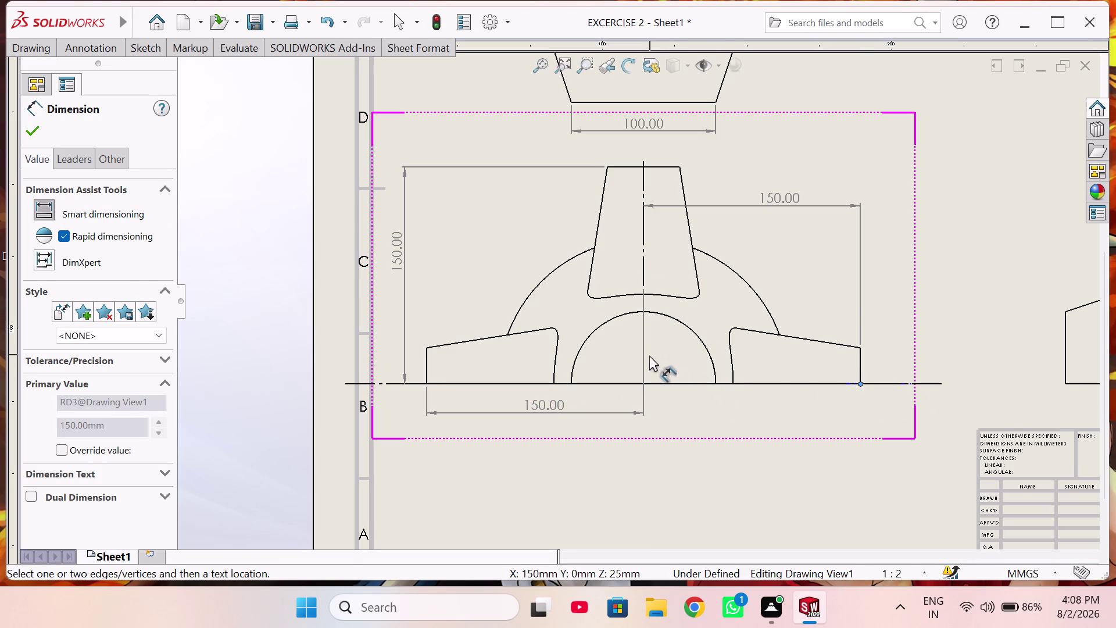
click(643, 359)
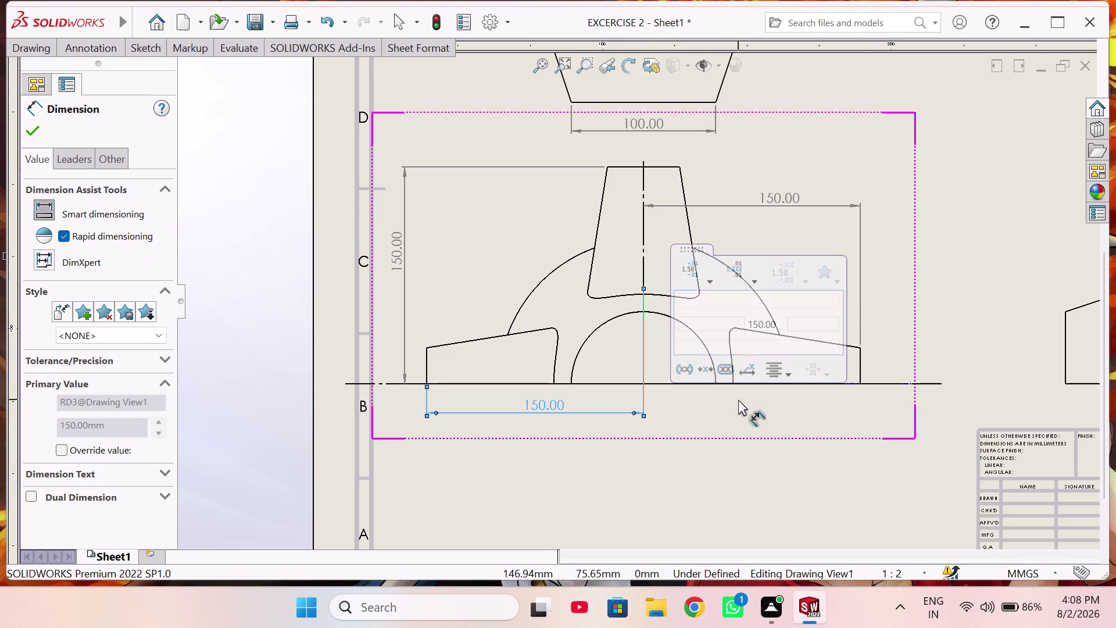
key(Escape)
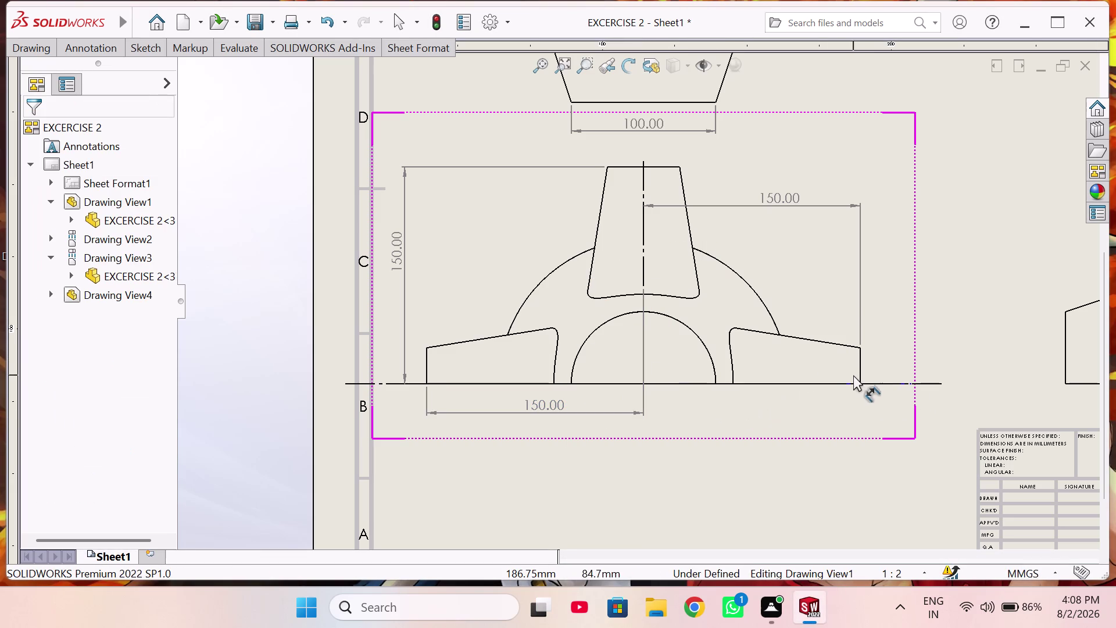
click(859, 384)
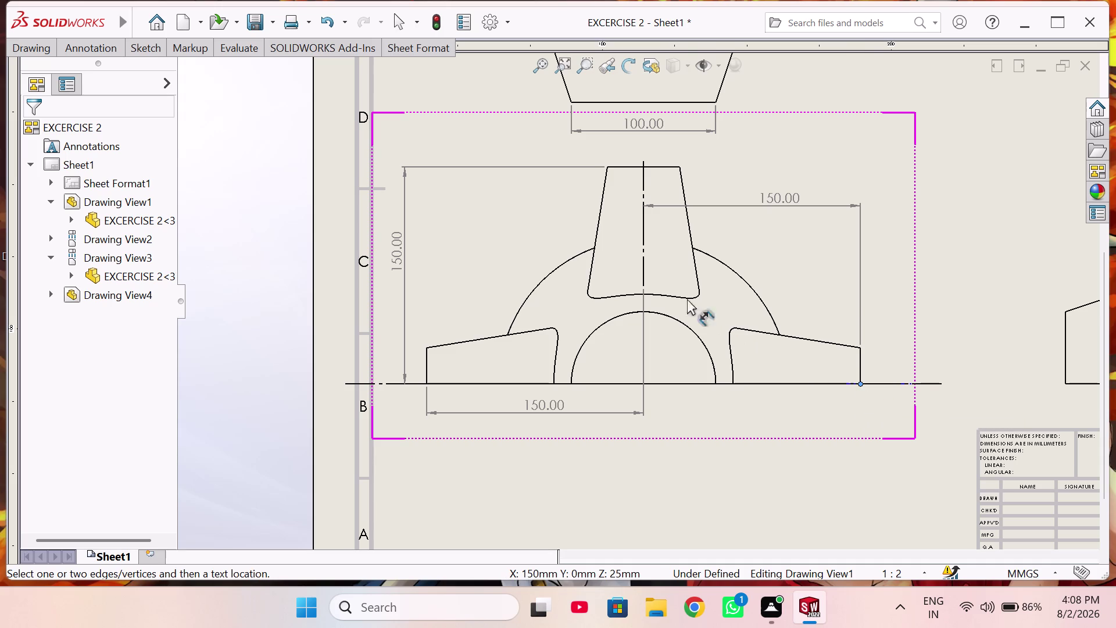
click(642, 256)
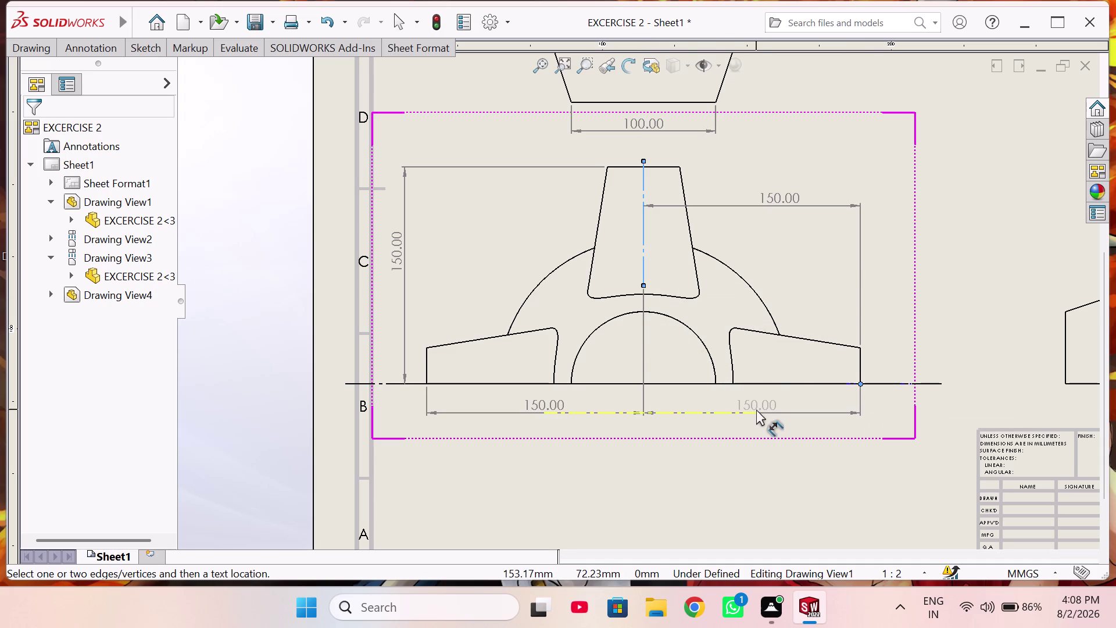
click(756, 409)
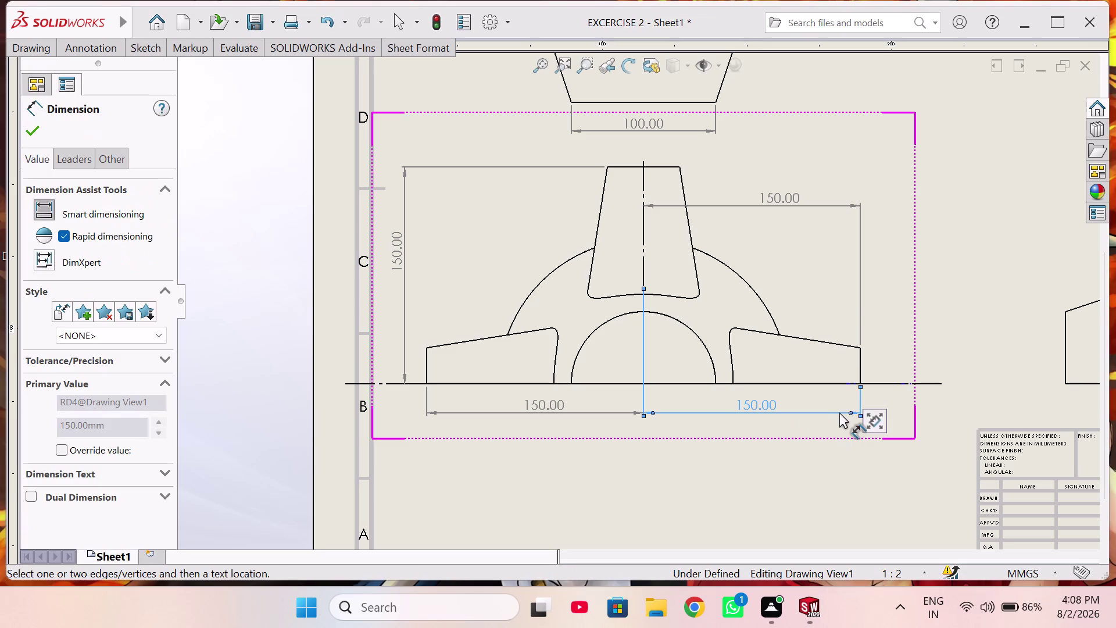
click(686, 325)
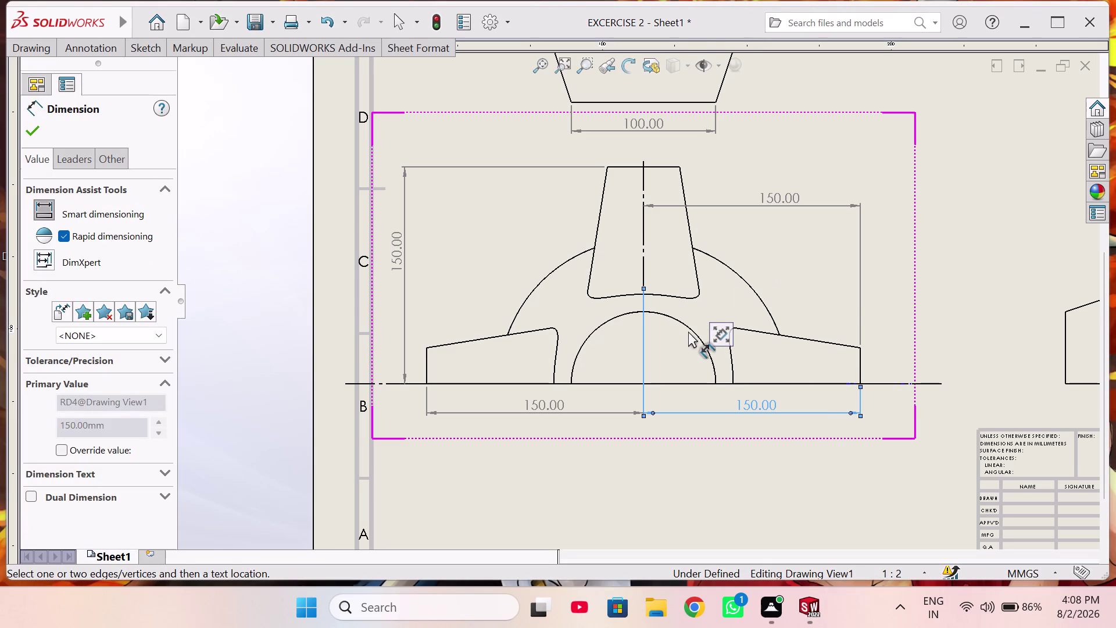
click(692, 329)
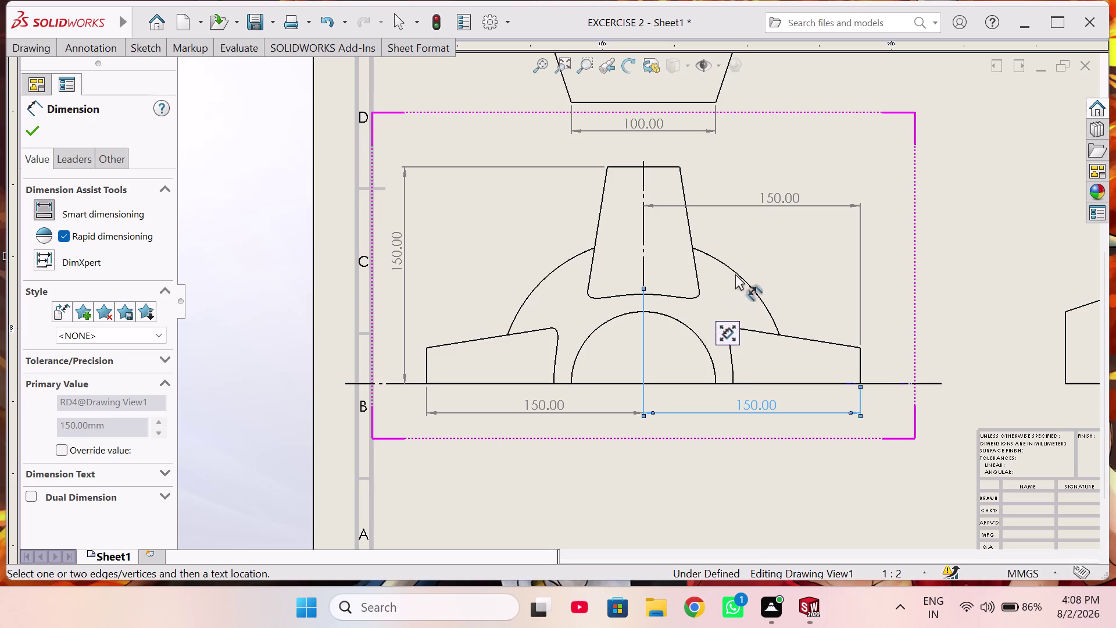
click(686, 327)
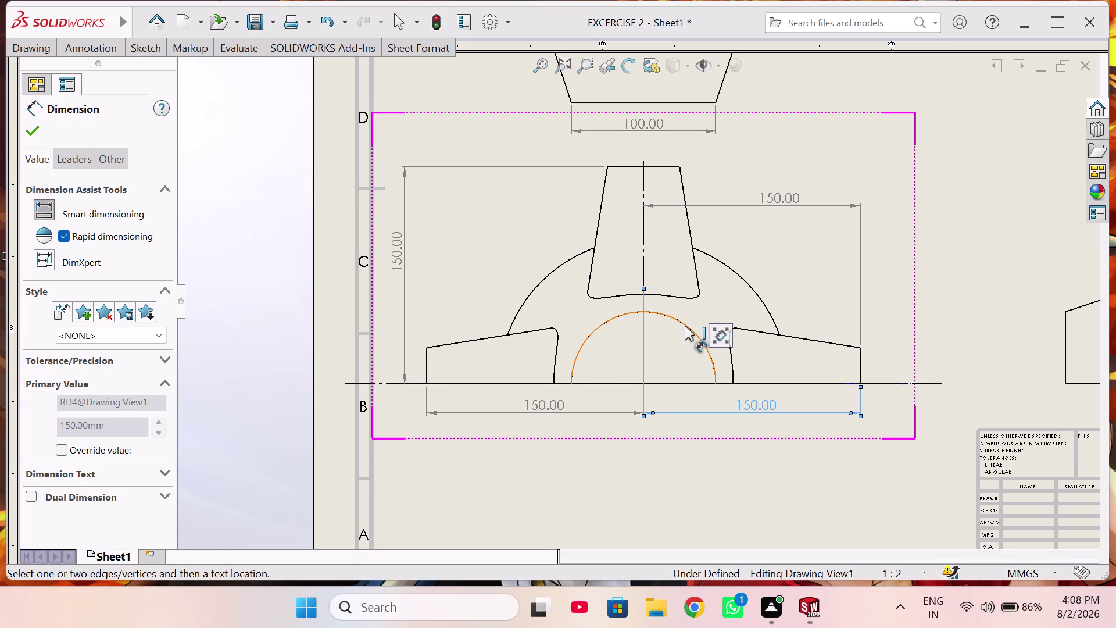
click(685, 326)
key(Escape)
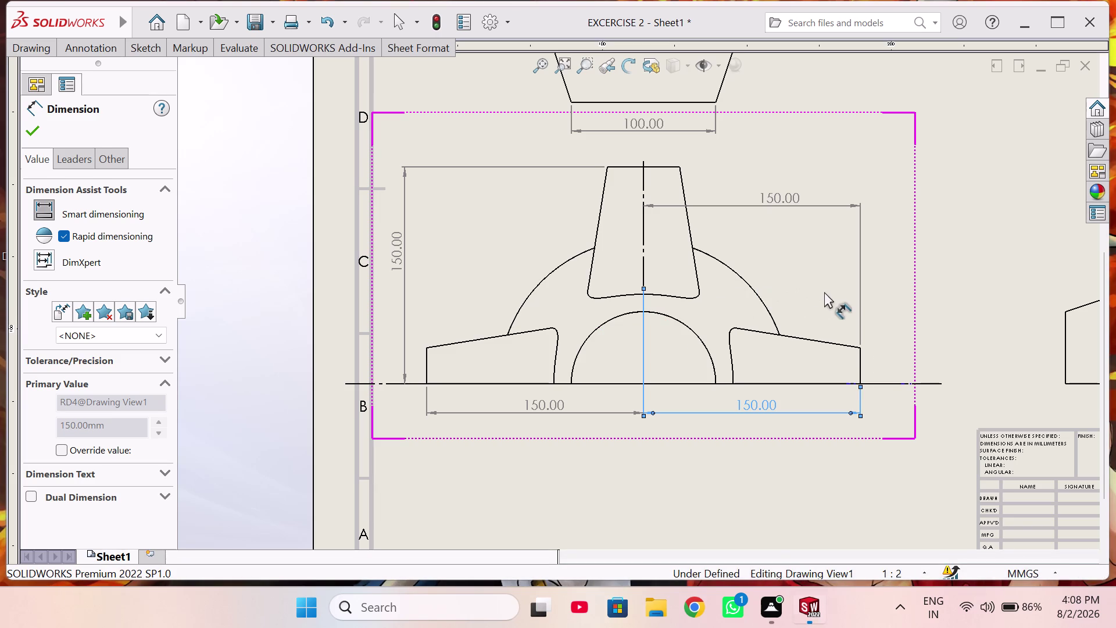
click(692, 330)
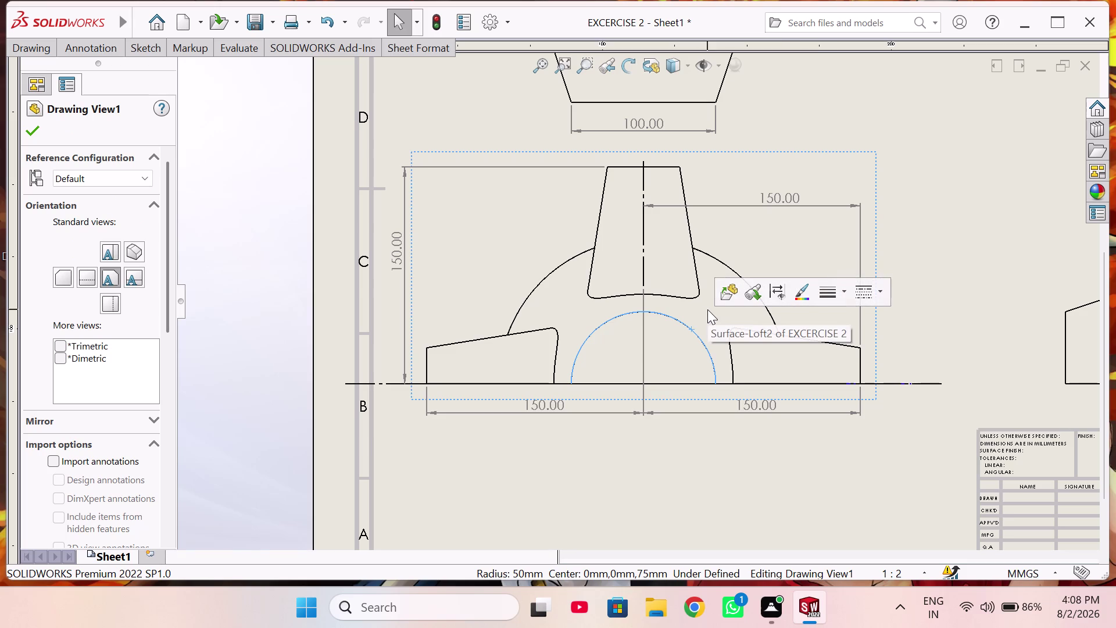
Clear the selection, relaunch Smart Dimension by mouse gesture, and pick the front view's outer arc.
key(Escape)
key(Escape)
key(Escape)
key(Escape)
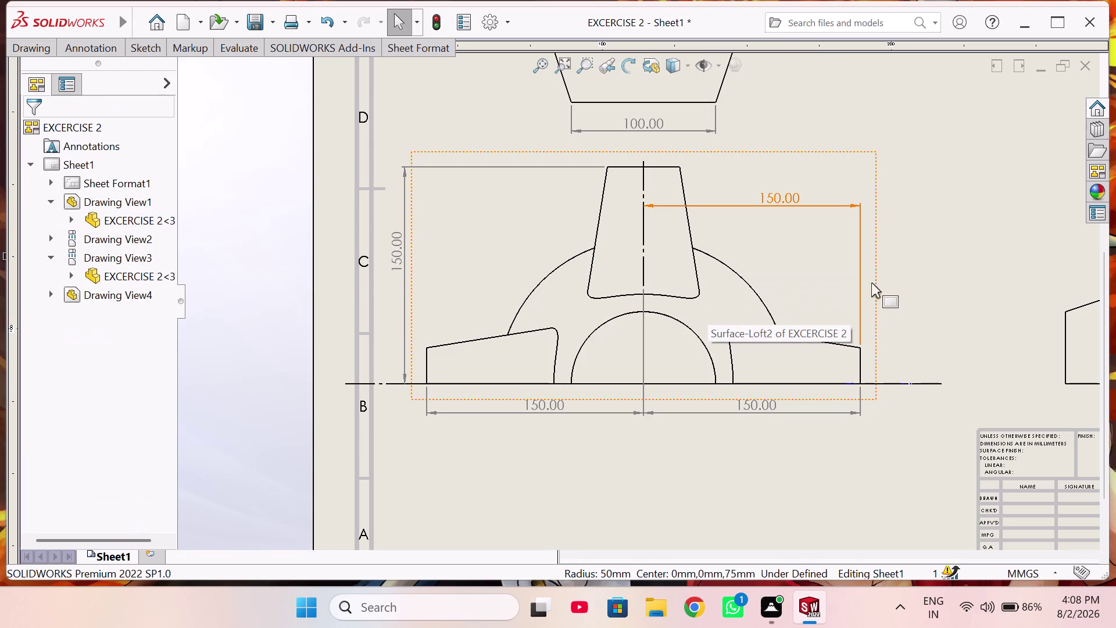
right_drag(938, 302, 928, 178)
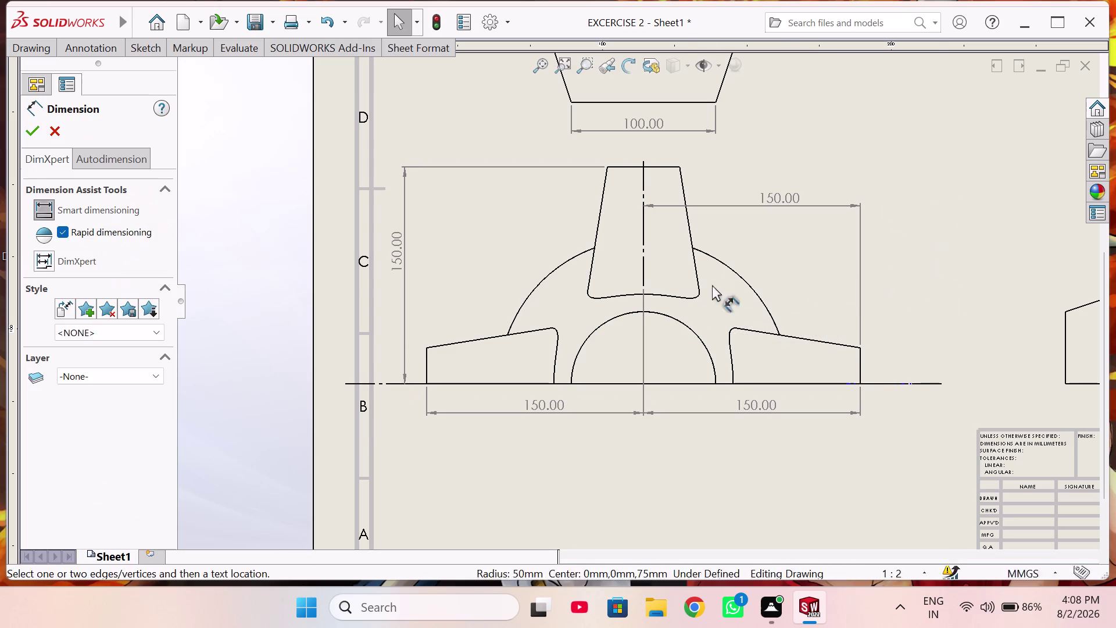
click(688, 326)
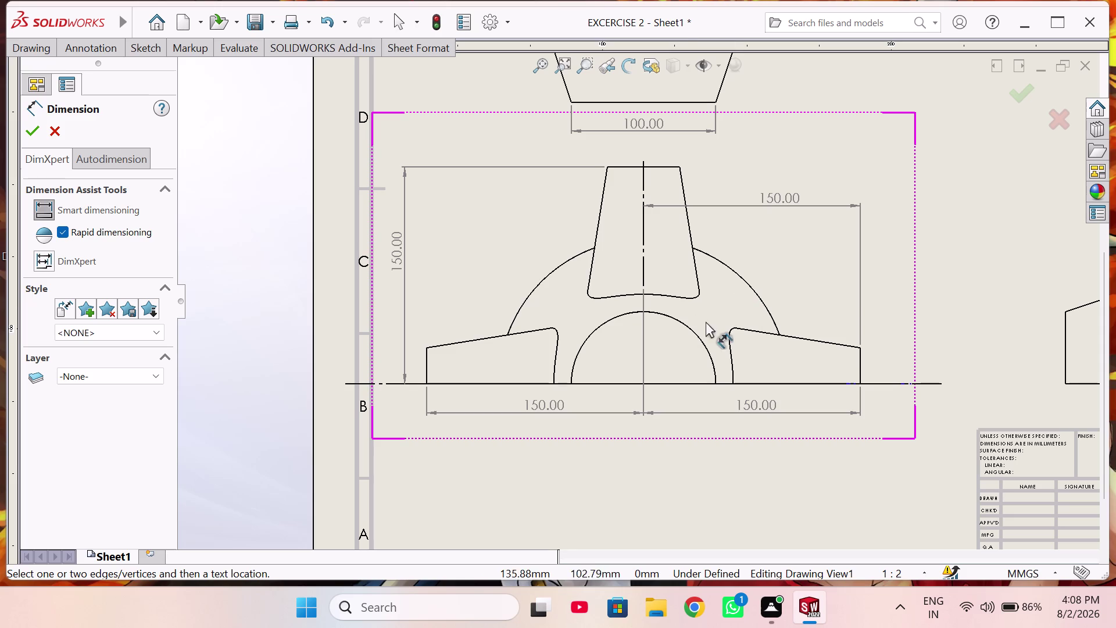
click(694, 331)
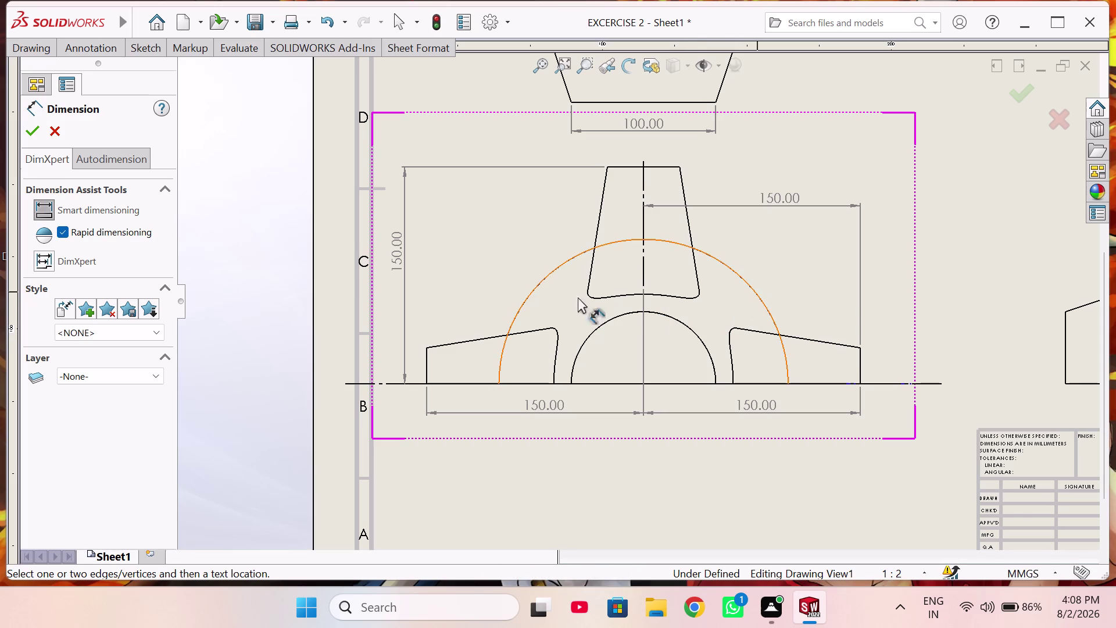
click(52, 130)
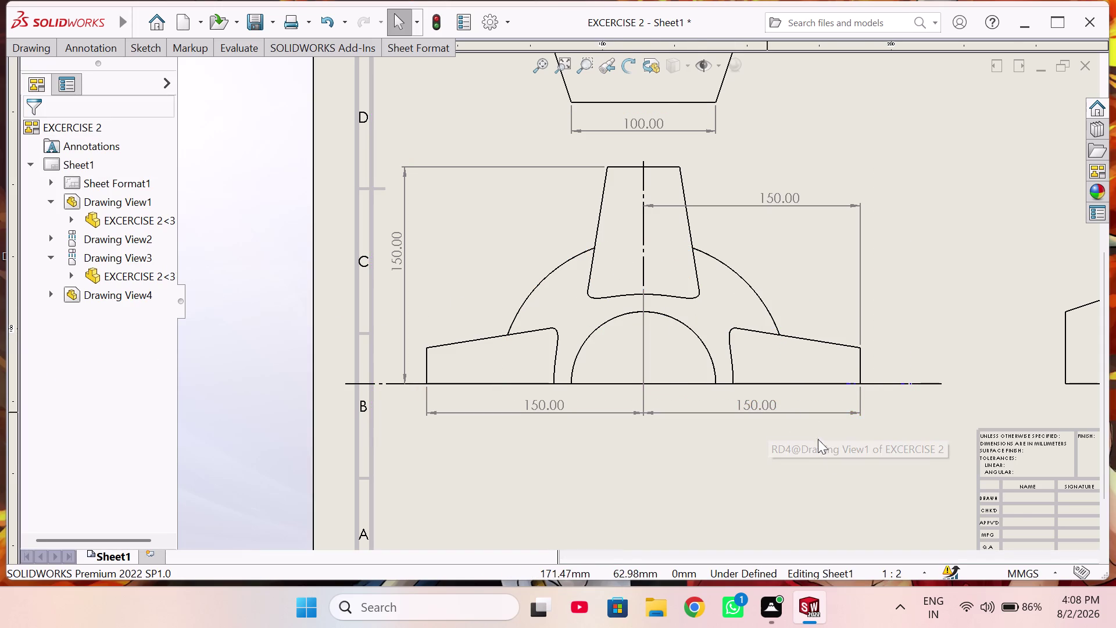
Relaunch Smart Dimension and select the small arc in the lower-right view.
scroll(up, 3)
scroll(up, 3)
scroll(down, 3)
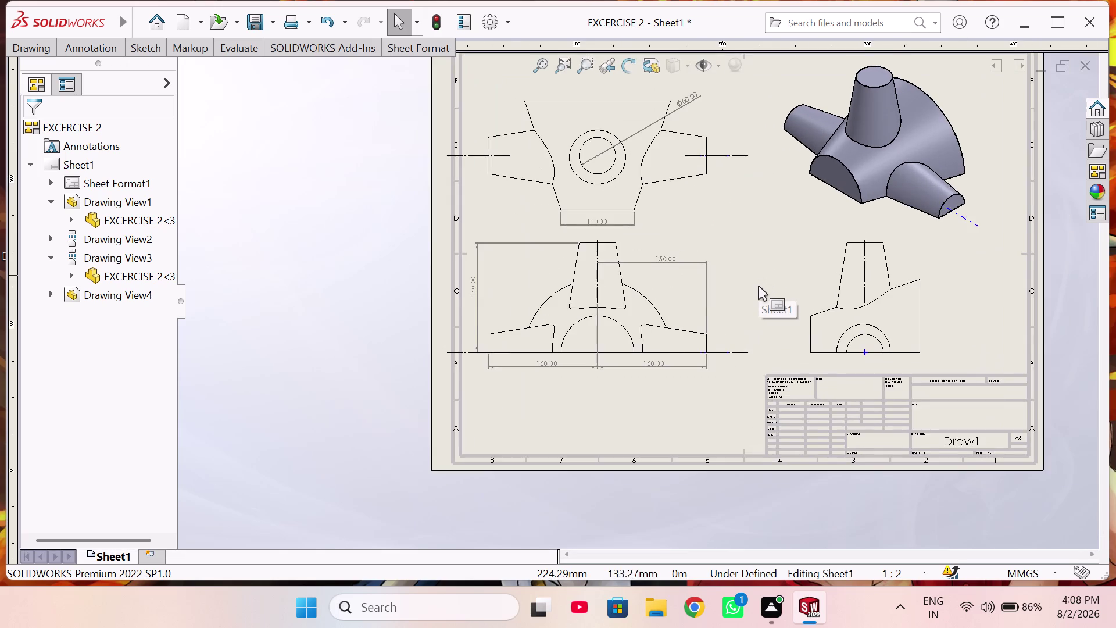
scroll(down, 3)
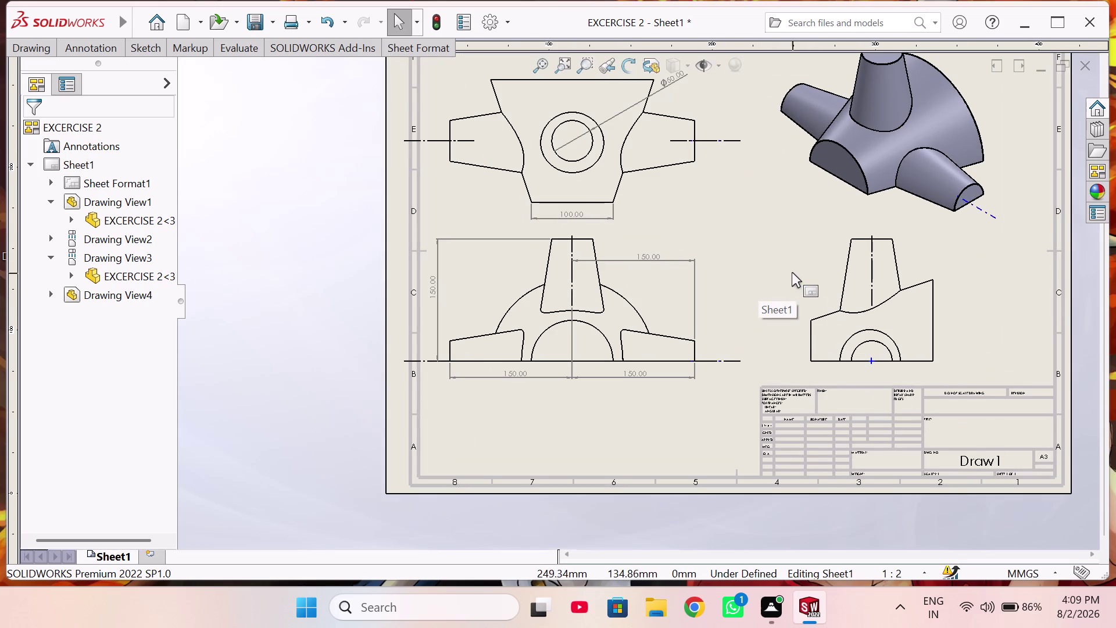
right_drag(794, 264, 763, 178)
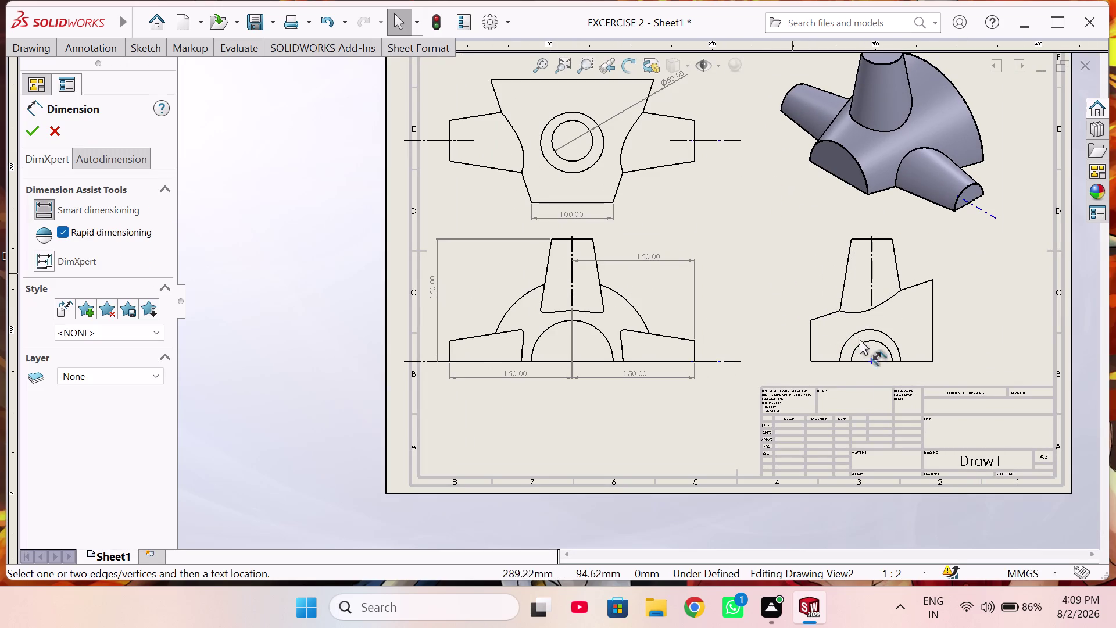
click(876, 342)
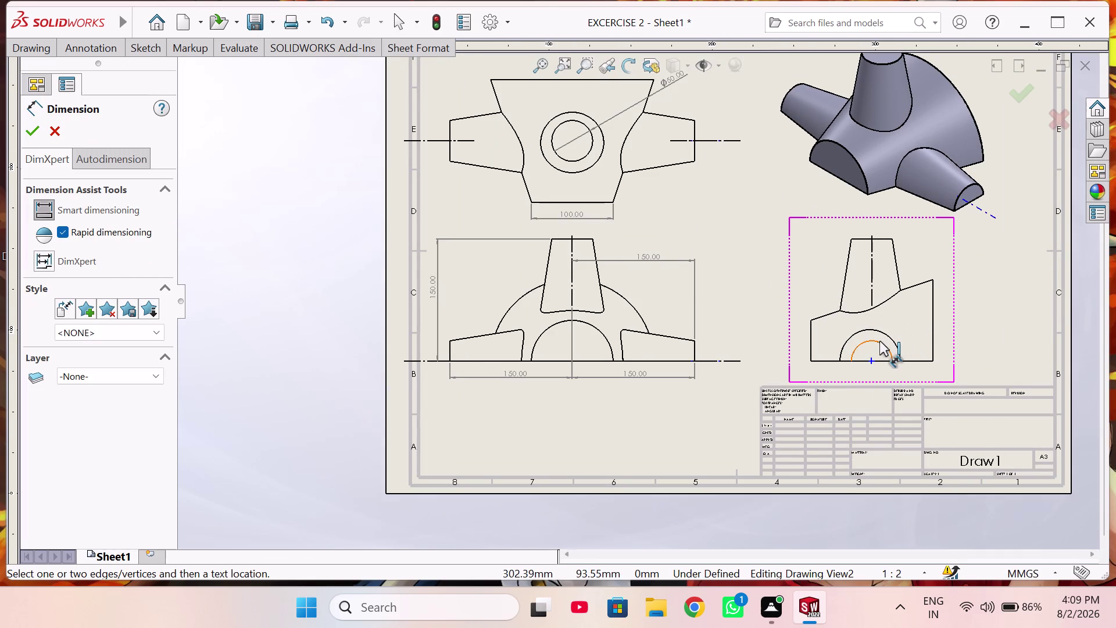
click(879, 341)
click(886, 332)
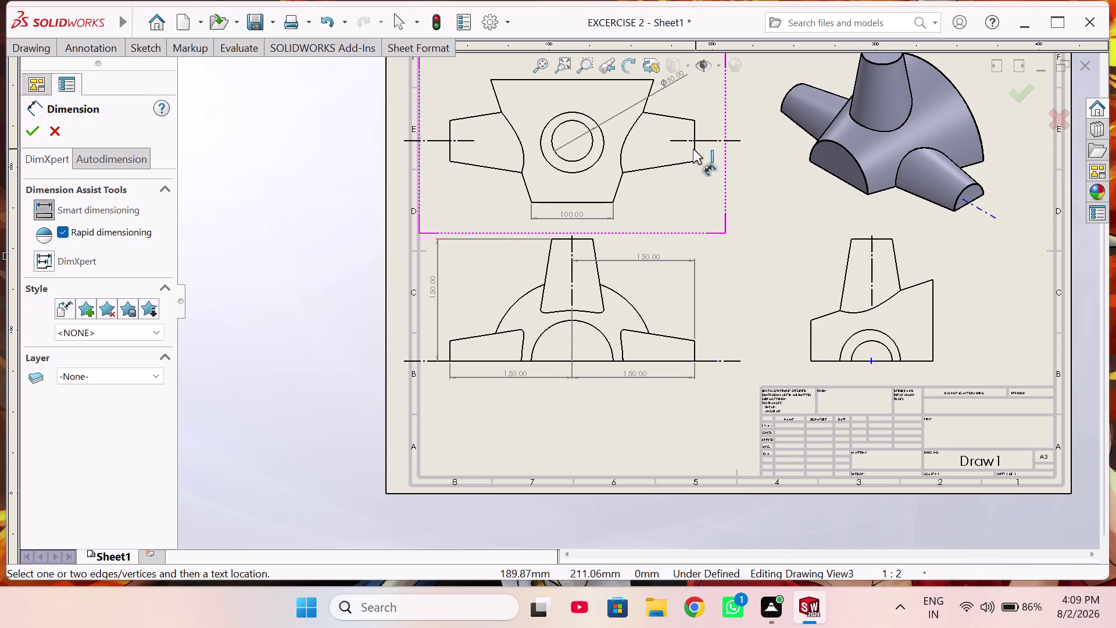
Select the large arc in the lower-left view.
scroll(up, 3)
scroll(down, 3)
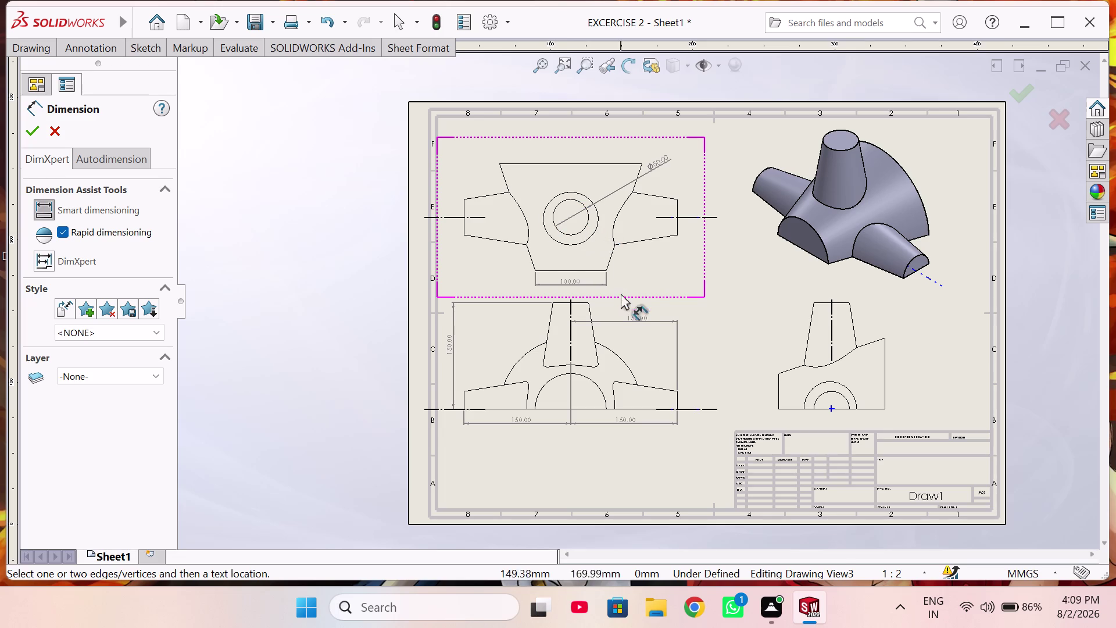
click(588, 379)
click(619, 359)
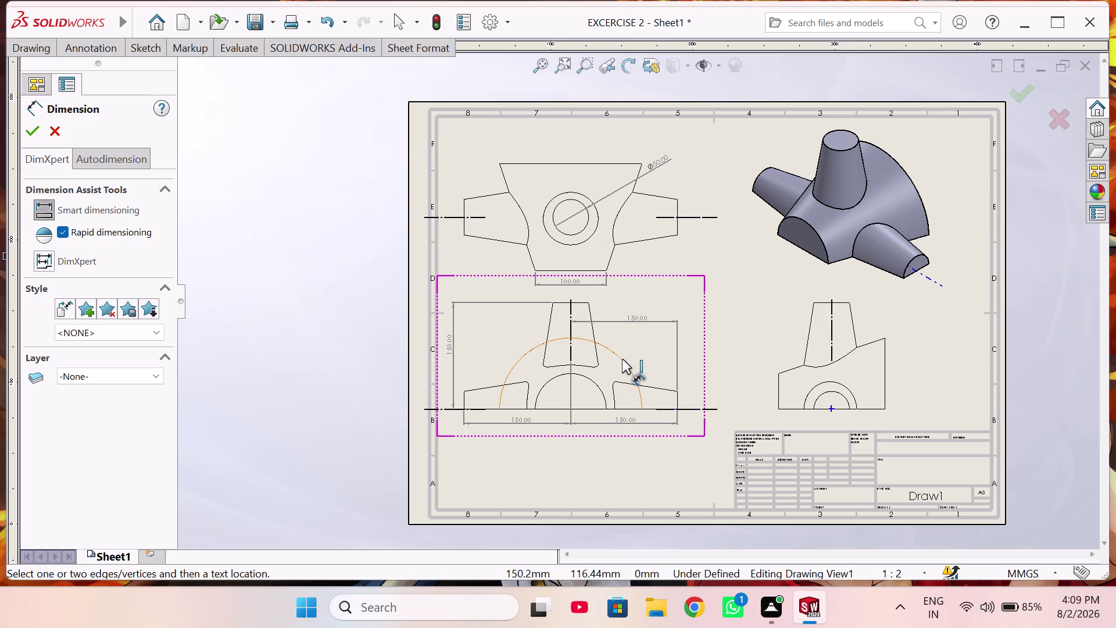
click(622, 358)
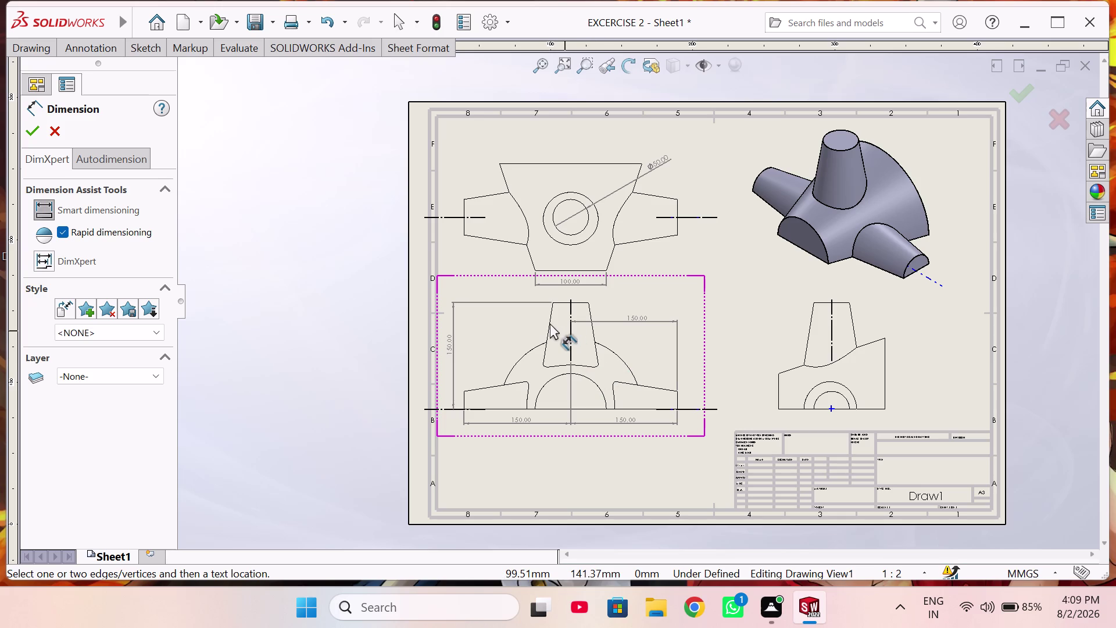
Place an R50 radius callout on the lower-left view's inner semicircle.
scroll(down, 3)
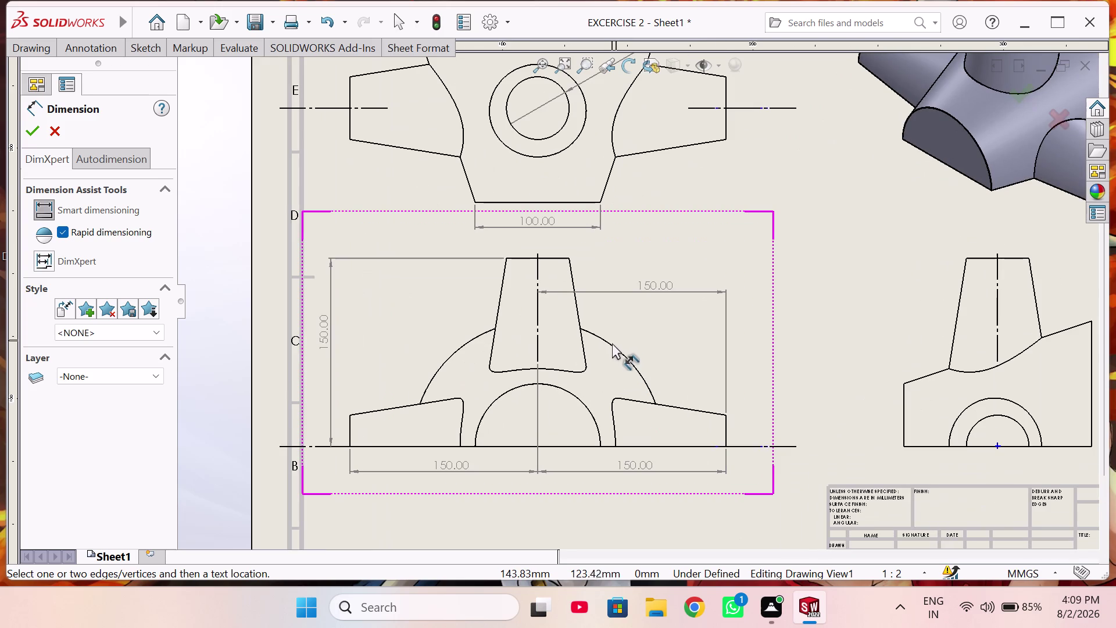
click(618, 348)
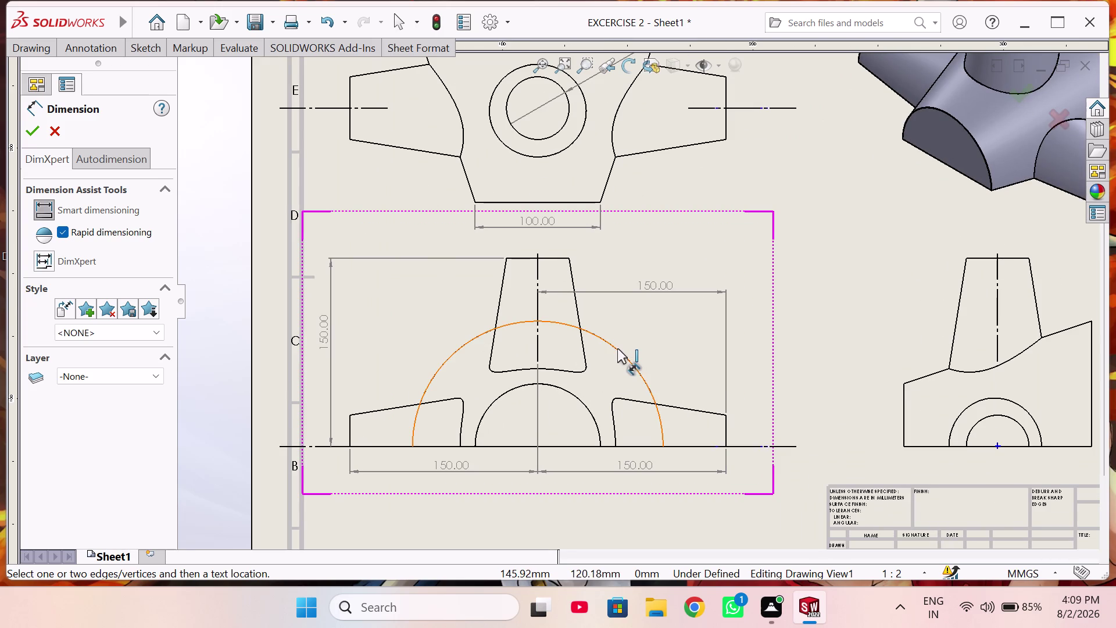
click(630, 360)
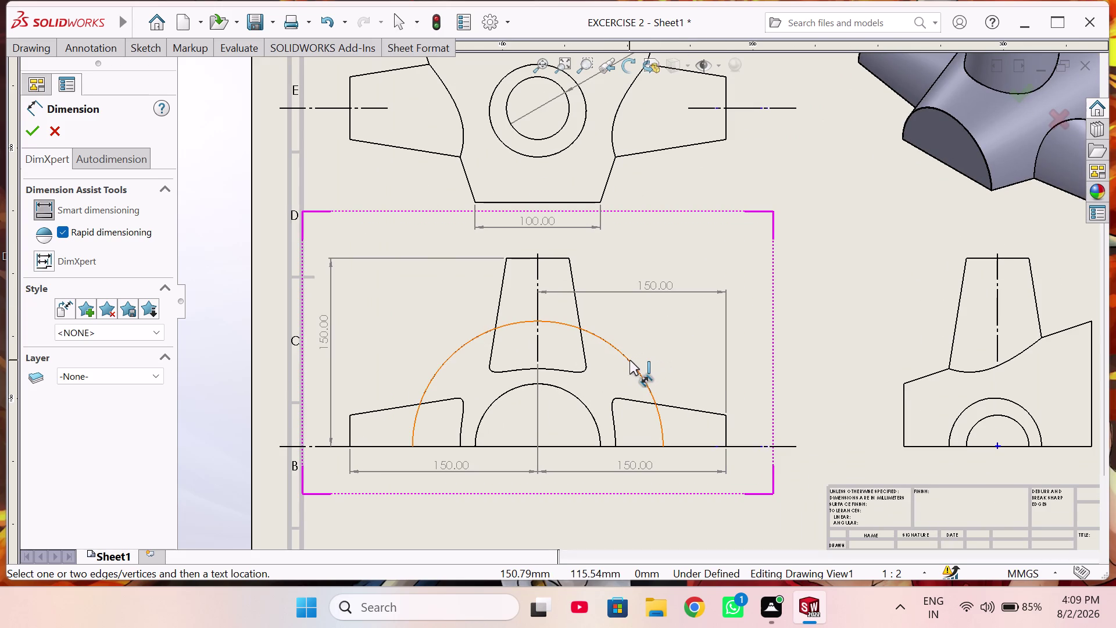
click(591, 414)
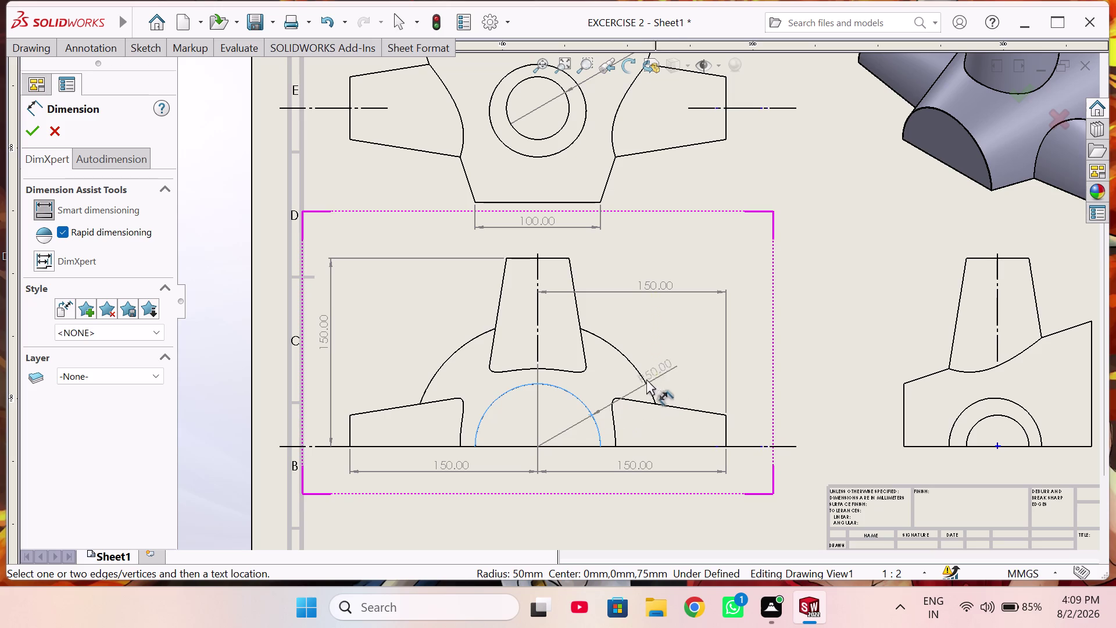
click(694, 331)
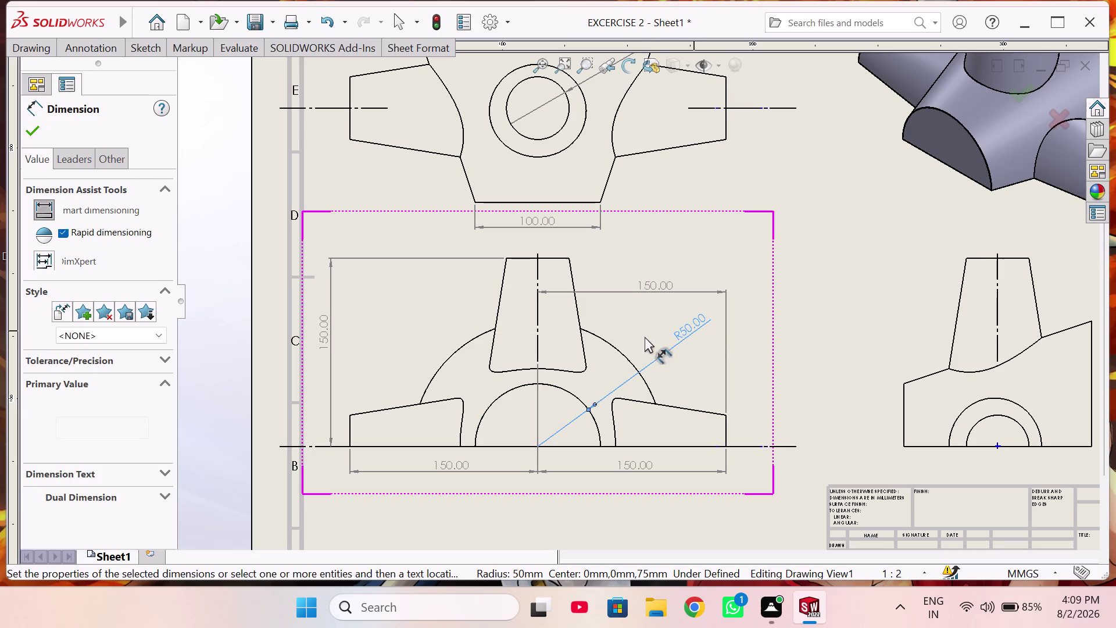
click(616, 347)
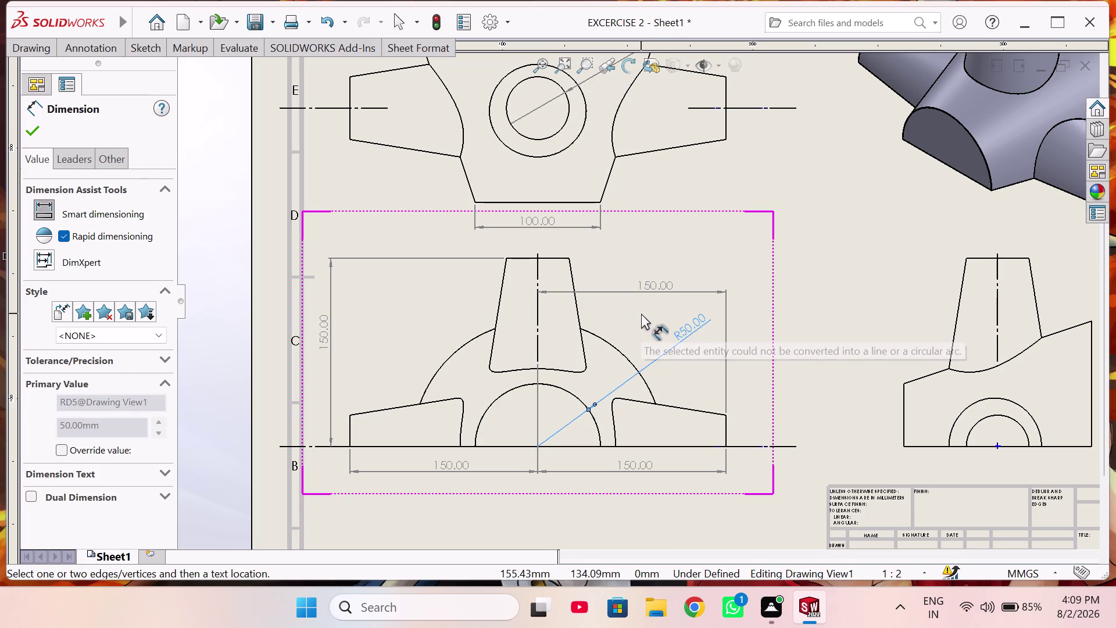
click(34, 134)
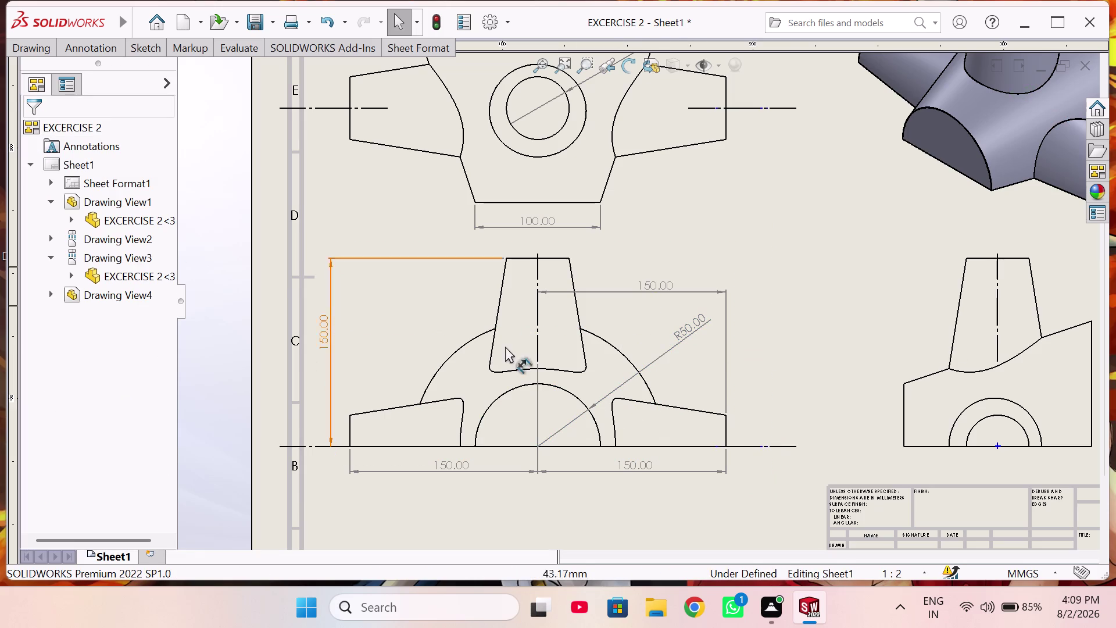
Dimension the upper-left view's top edge with a 200 width placed above it.
right_drag(779, 327, 802, 189)
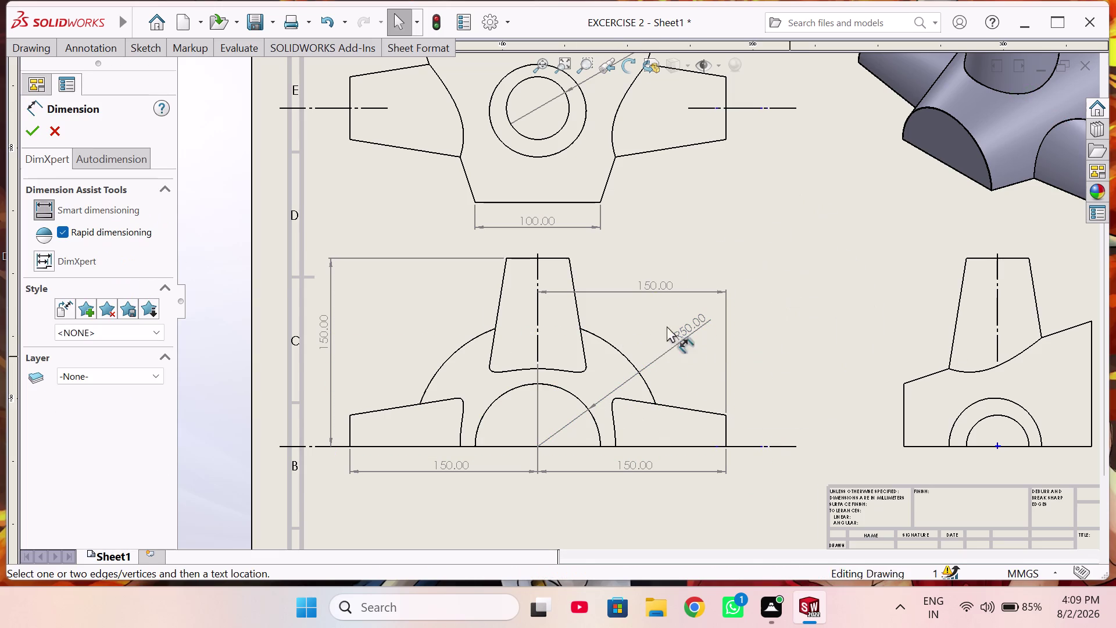
click(622, 353)
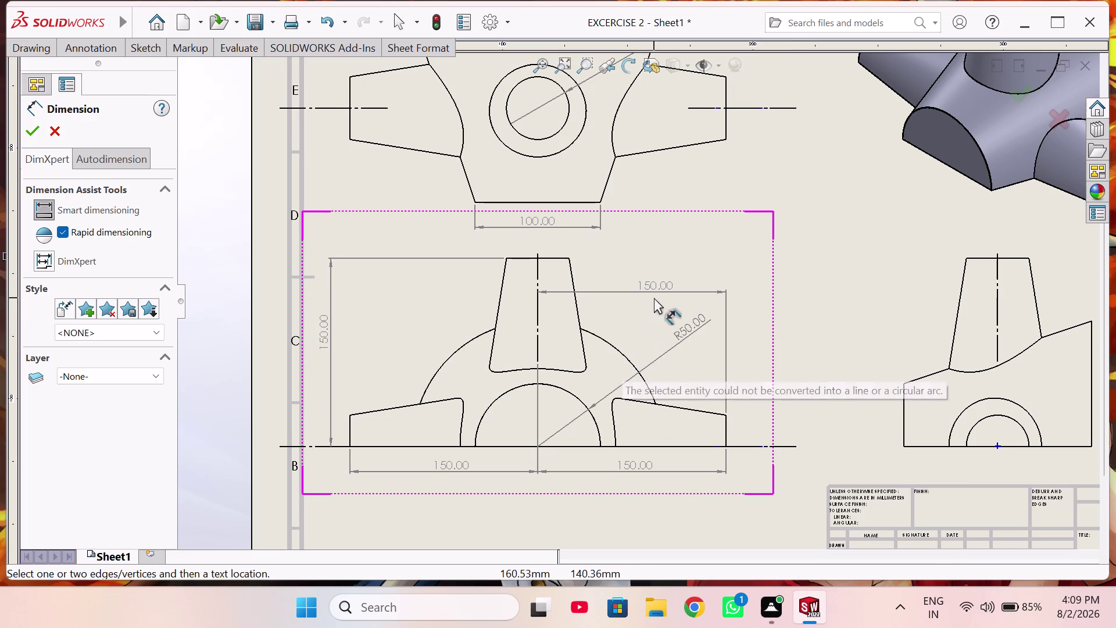
click(614, 346)
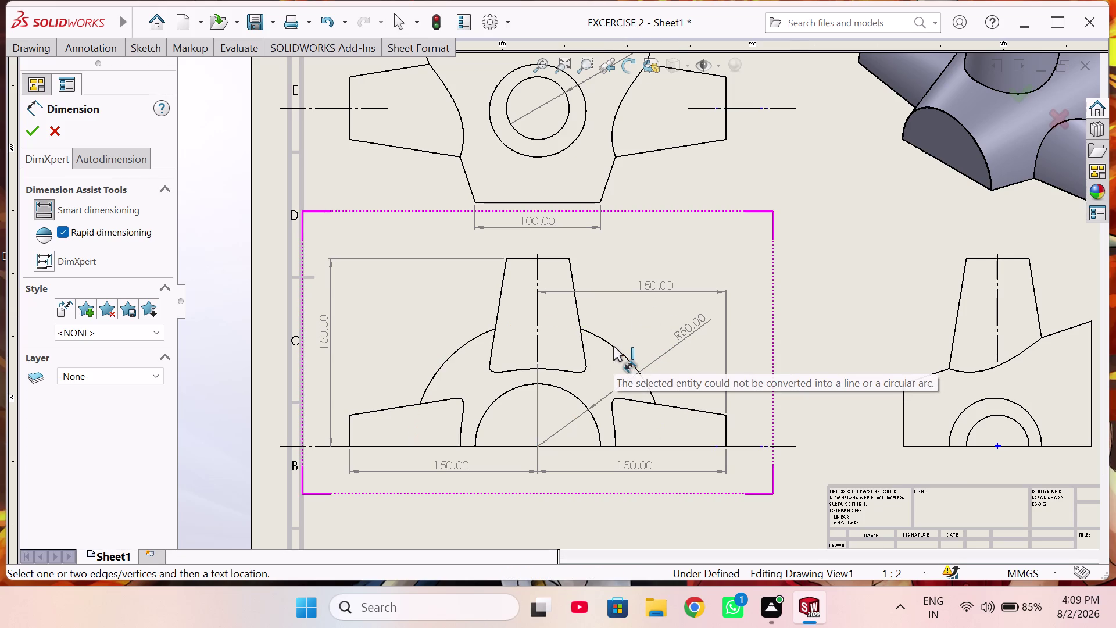
click(442, 364)
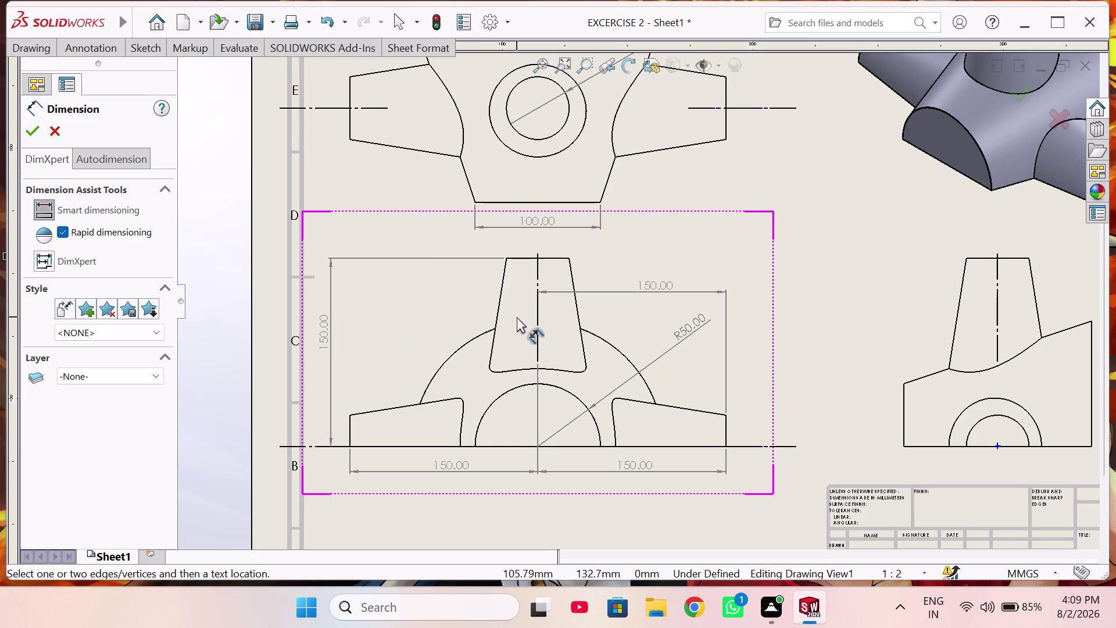
scroll(up, 3)
click(583, 134)
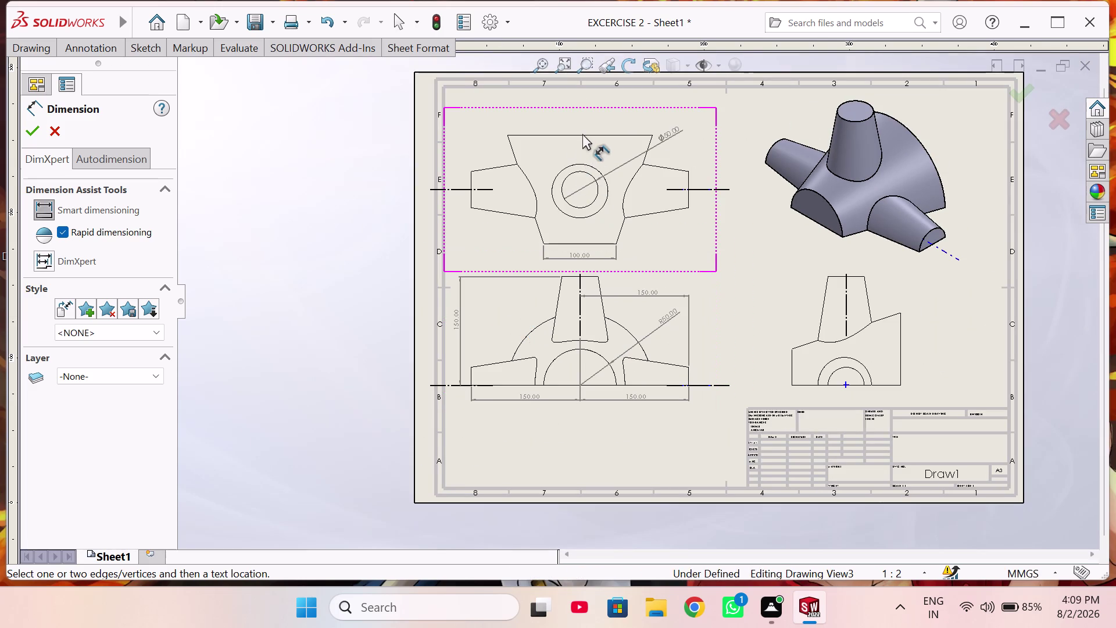
click(583, 135)
click(582, 125)
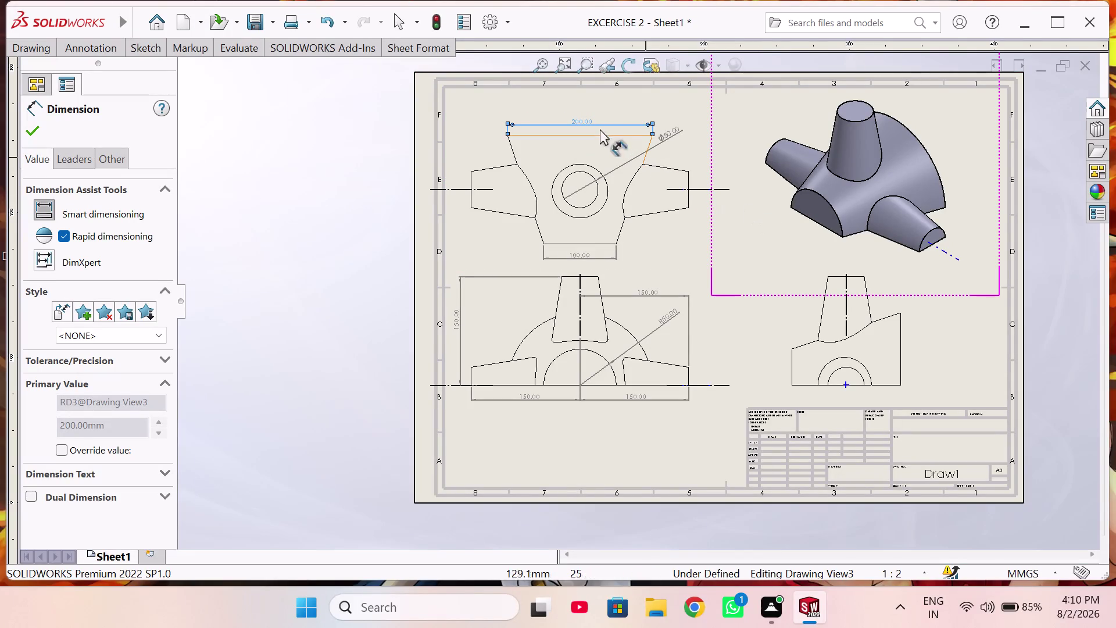
click(856, 358)
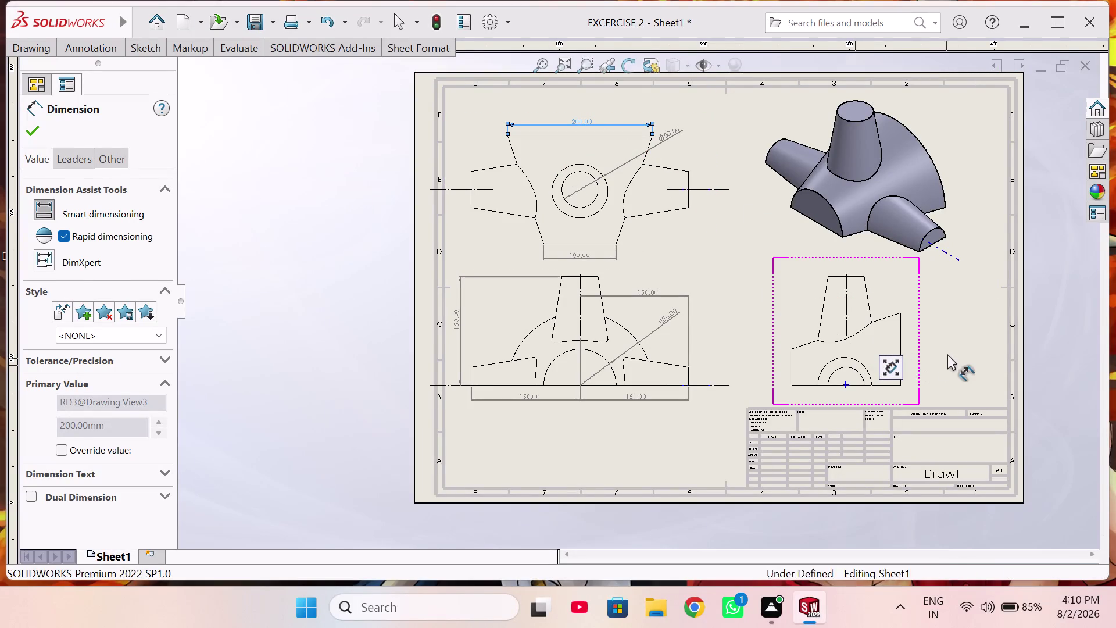
Finish the 200 width, then add 100 and 50 heights and the R25 radius to the right view.
click(948, 354)
scroll(down, 3)
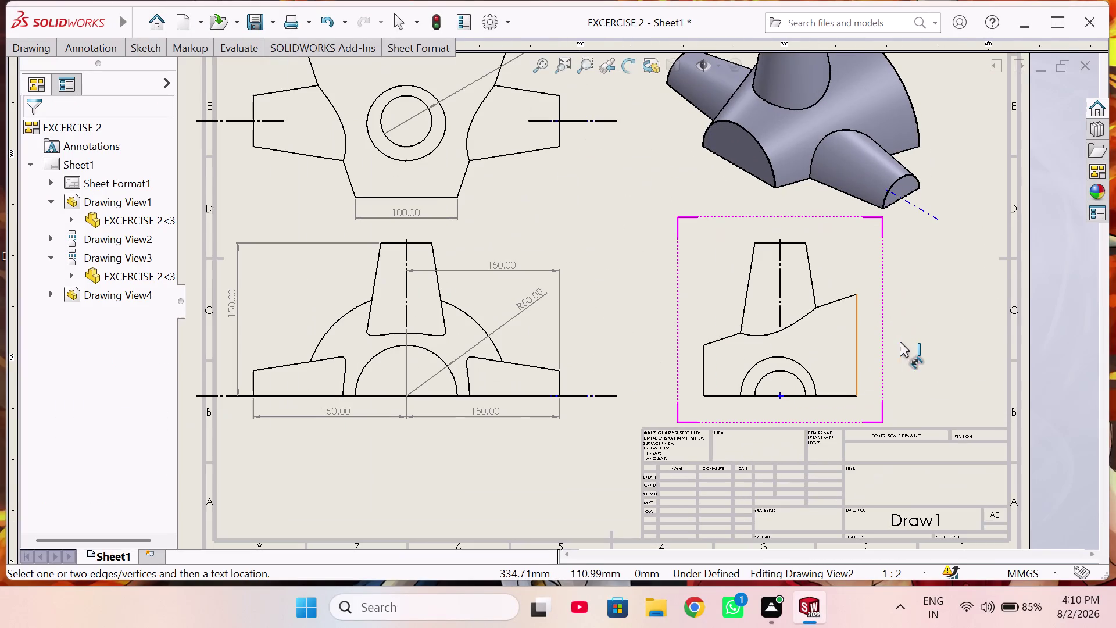
click(856, 343)
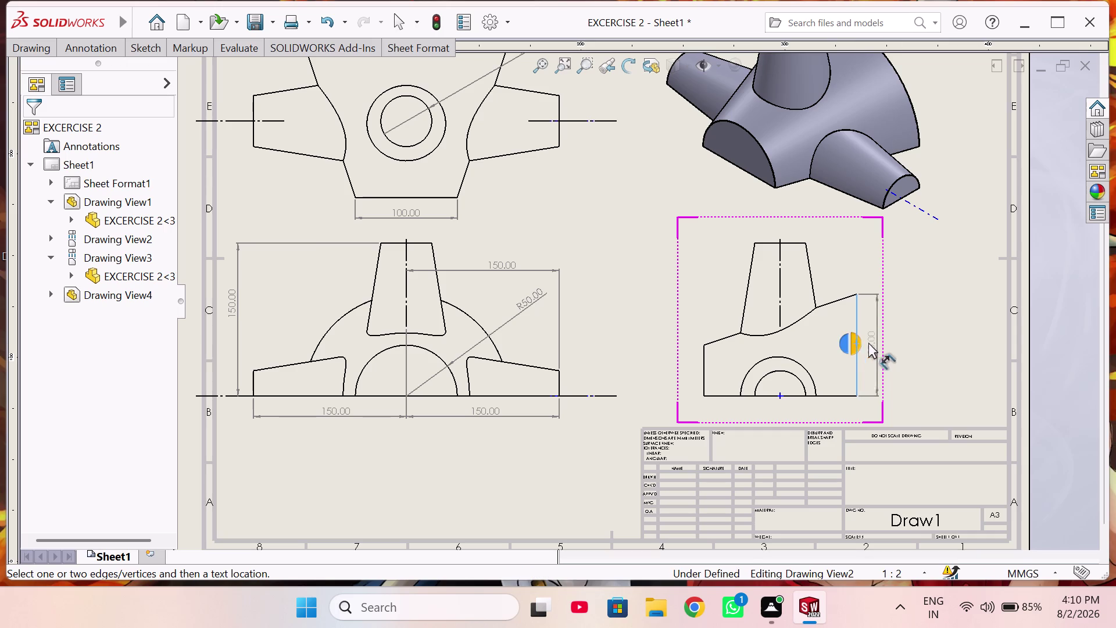
click(916, 331)
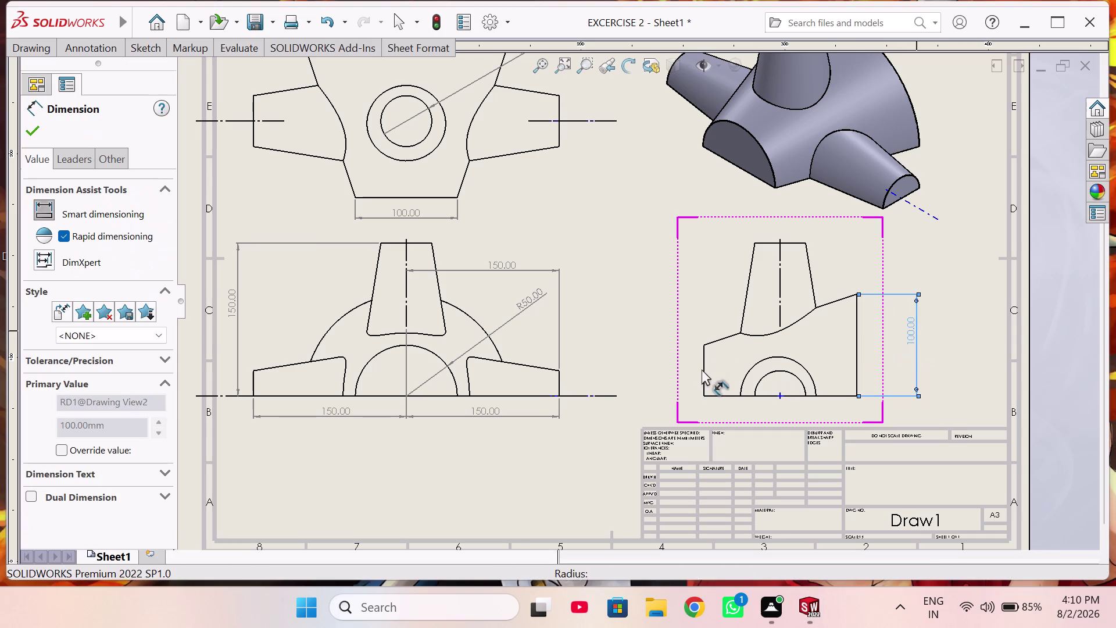
click(703, 369)
click(685, 369)
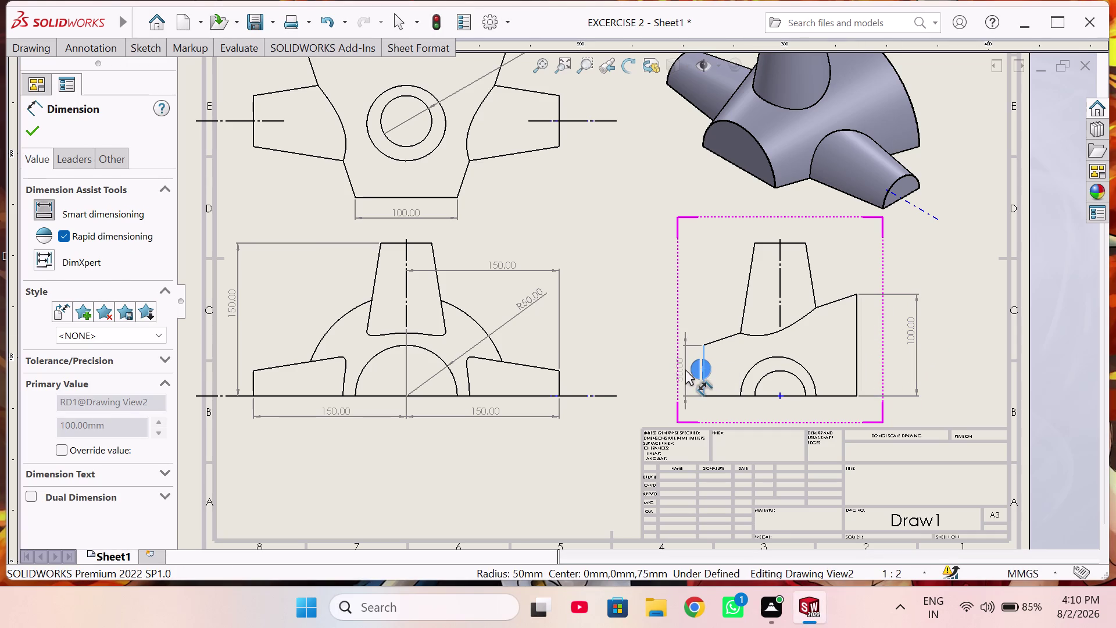
click(698, 297)
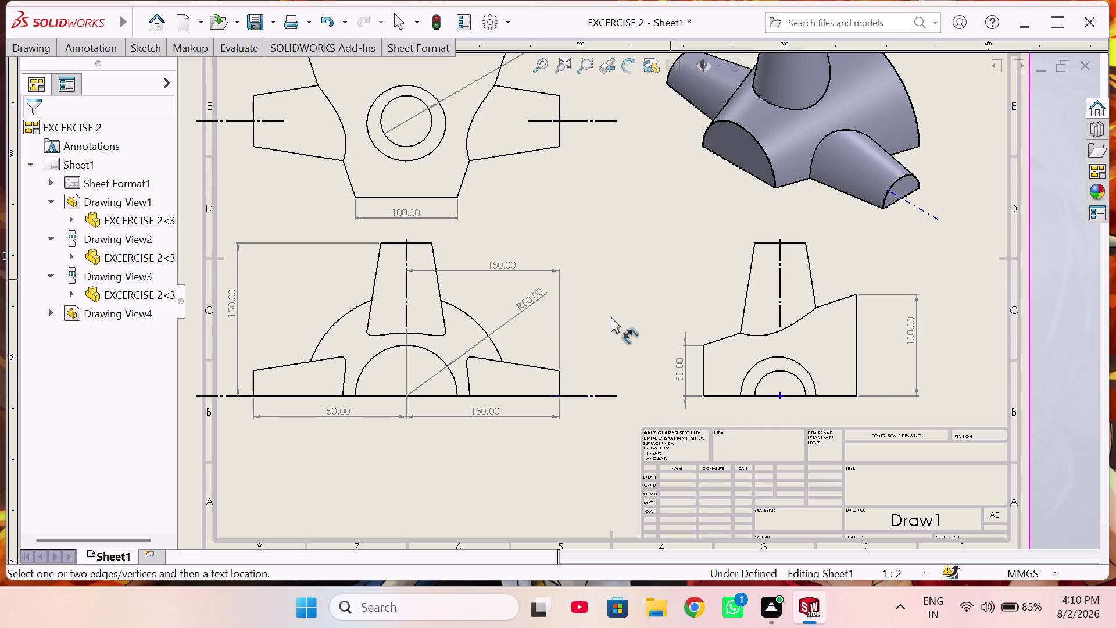
click(781, 370)
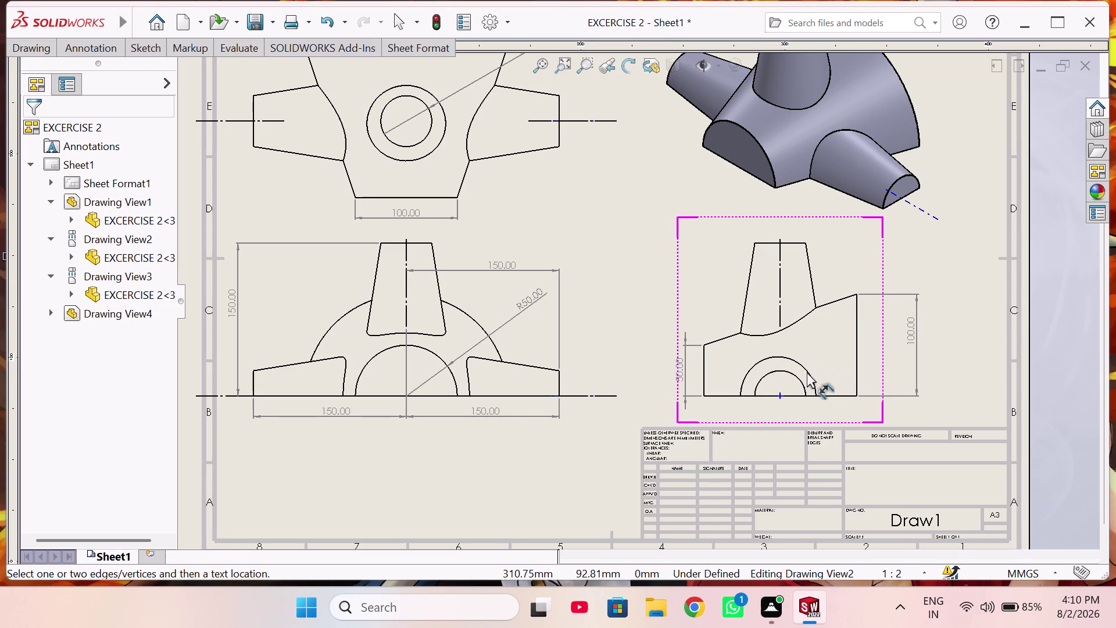
click(797, 375)
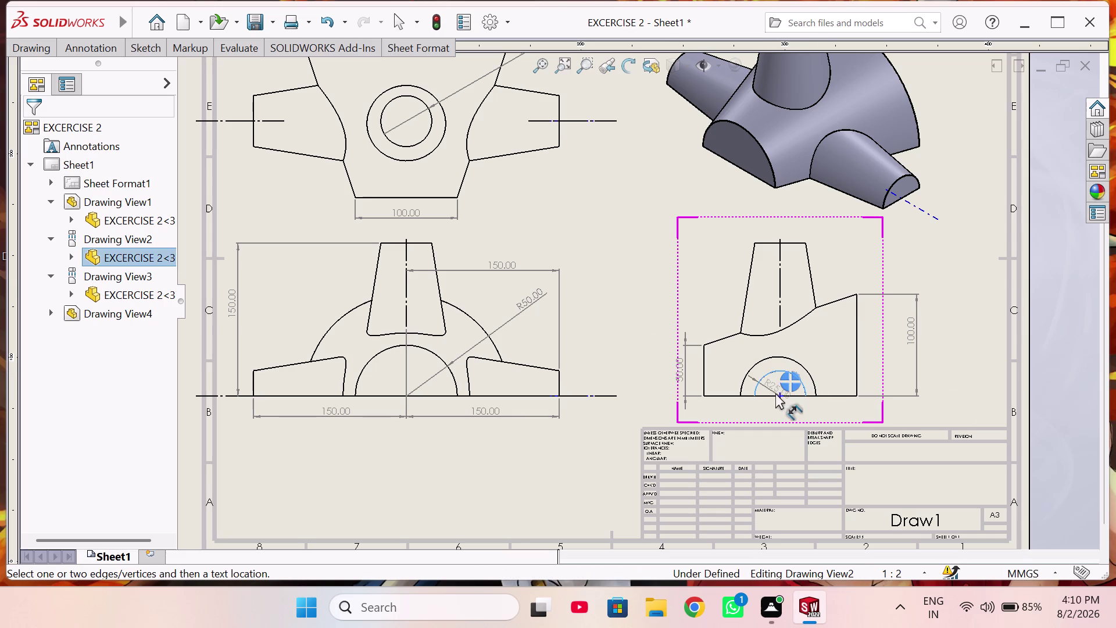
click(831, 353)
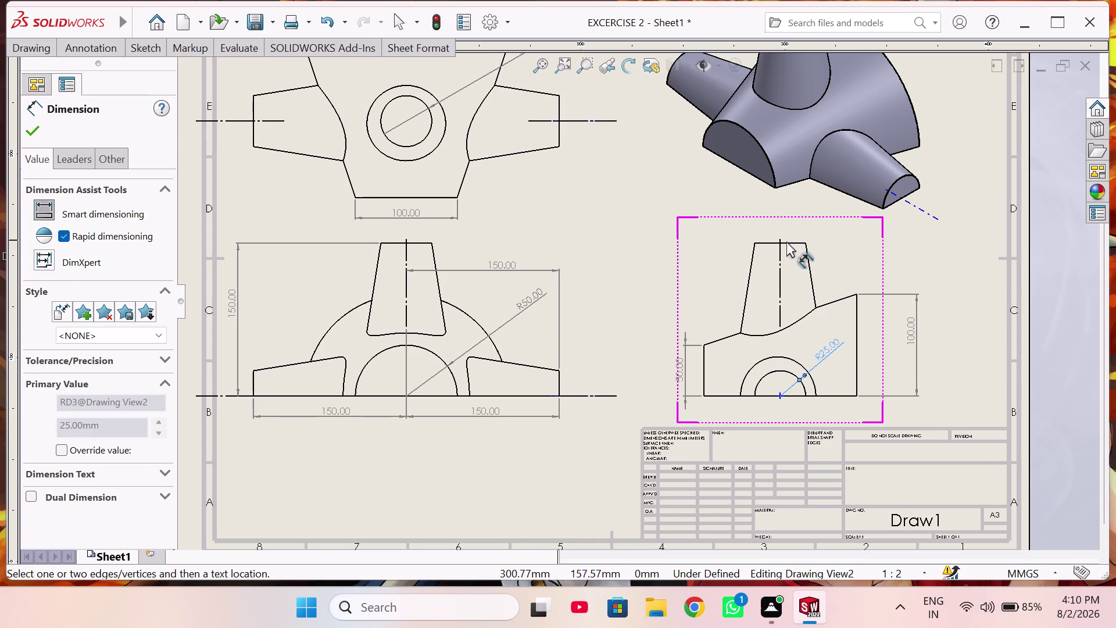
Add a 150 mm height from the right view's top edge to its base, placed at left.
scroll(down, 3)
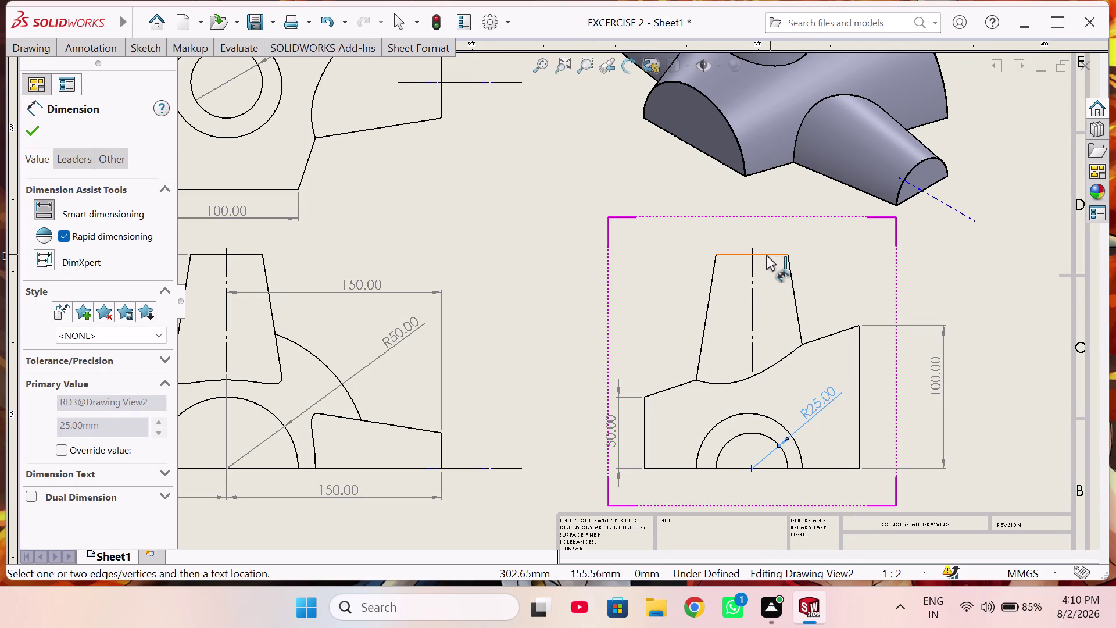
click(767, 256)
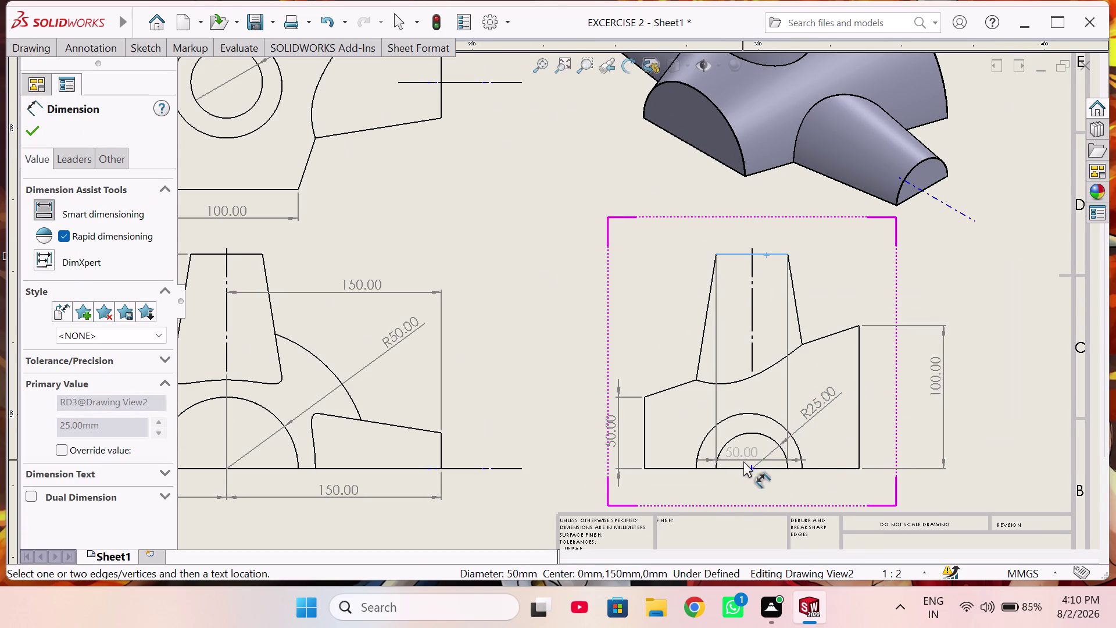
click(749, 467)
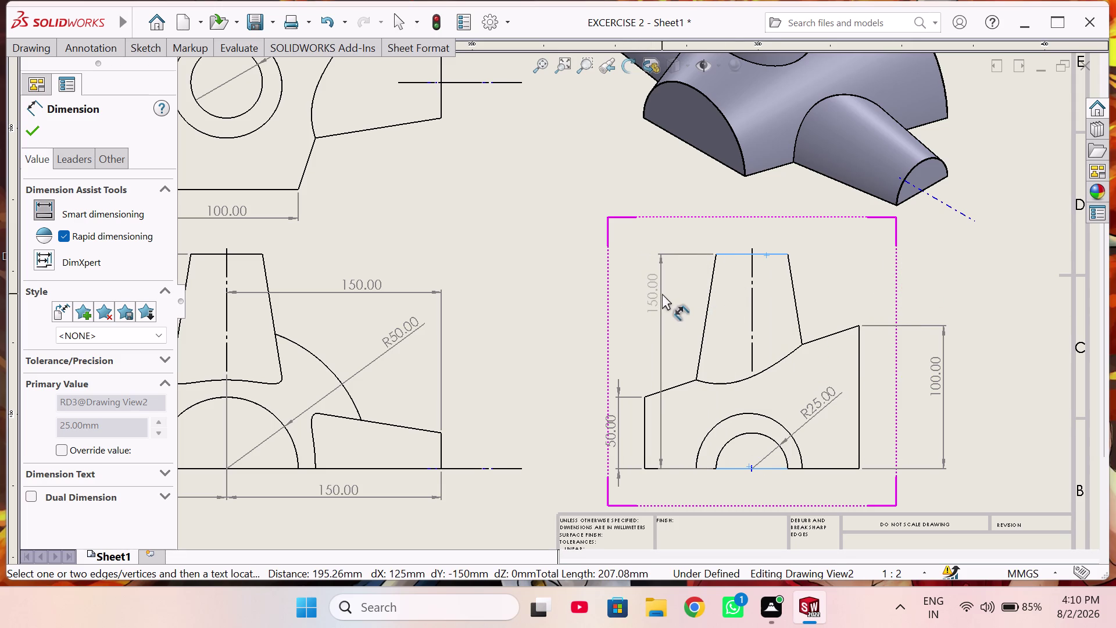
click(666, 294)
scroll(up, 3)
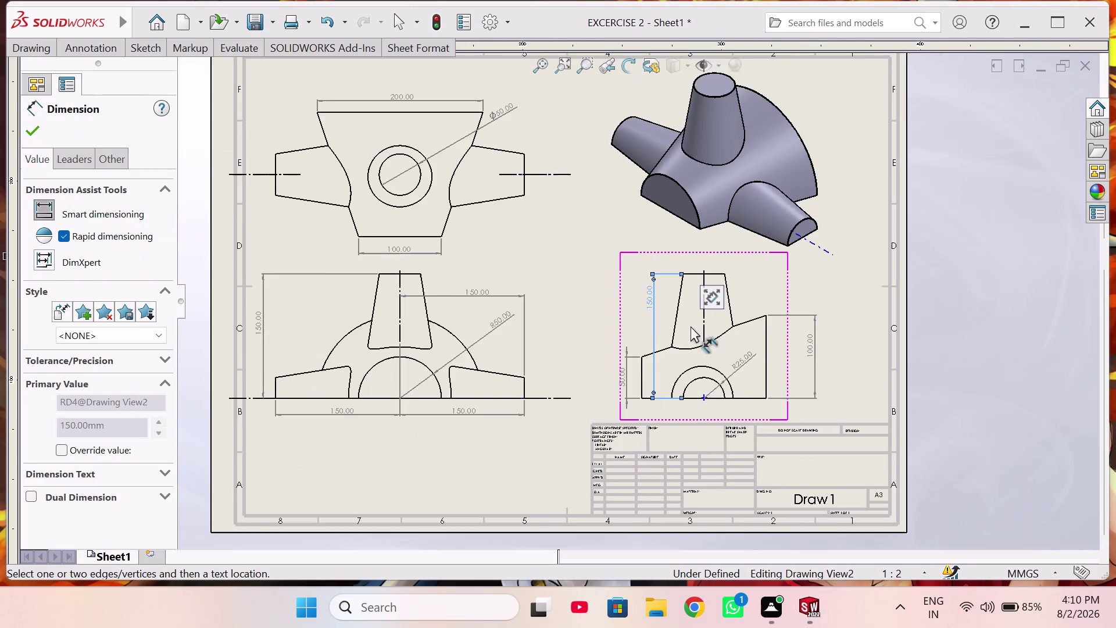
Zoom to the top view and place a 50 mm dimension on the right lug's end edge.
scroll(up, 3)
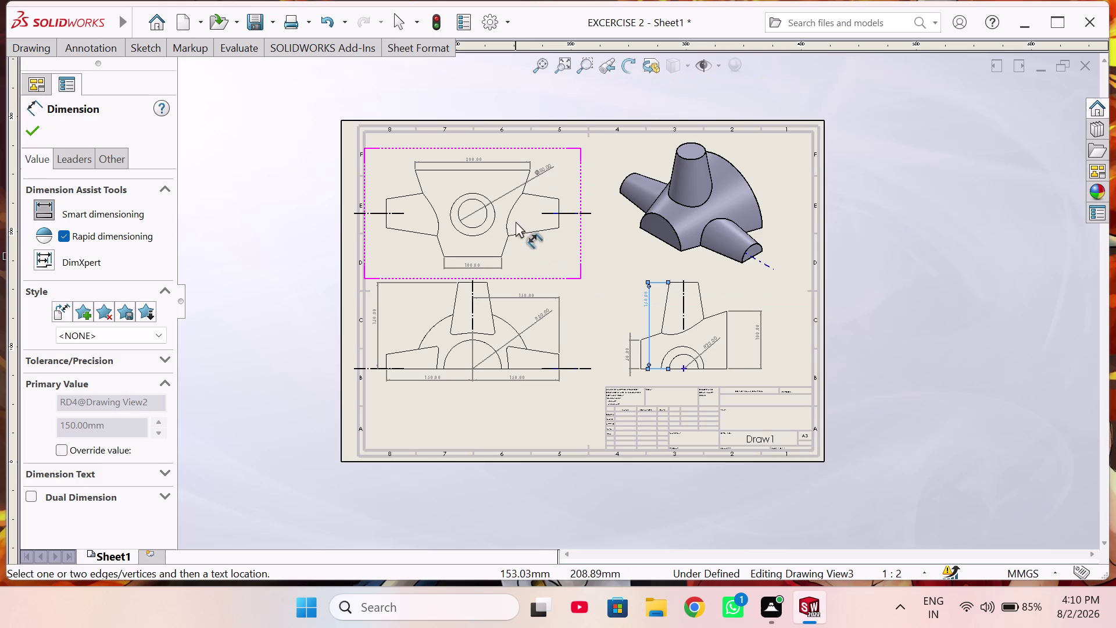
scroll(down, 3)
scroll(down, 3)
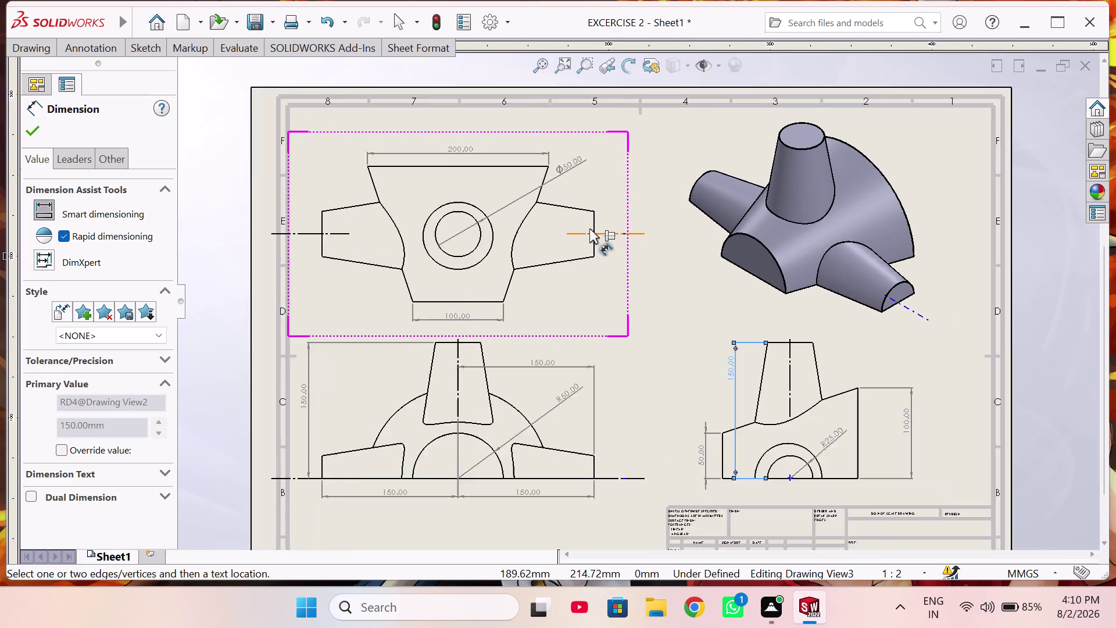
scroll(down, 3)
scroll(down, 3)
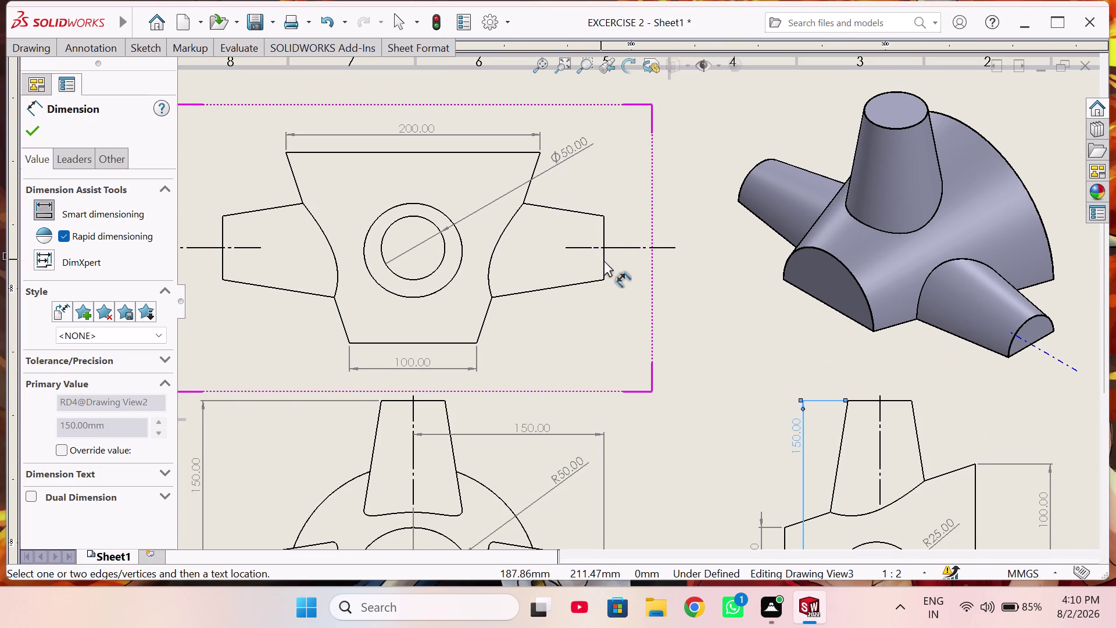
click(603, 263)
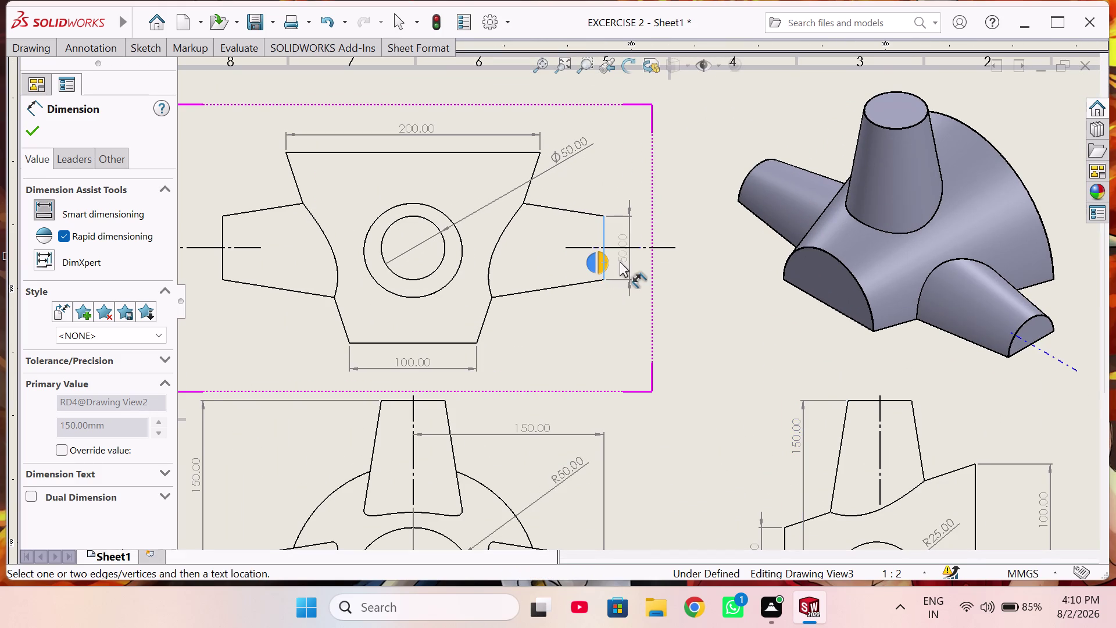
click(647, 244)
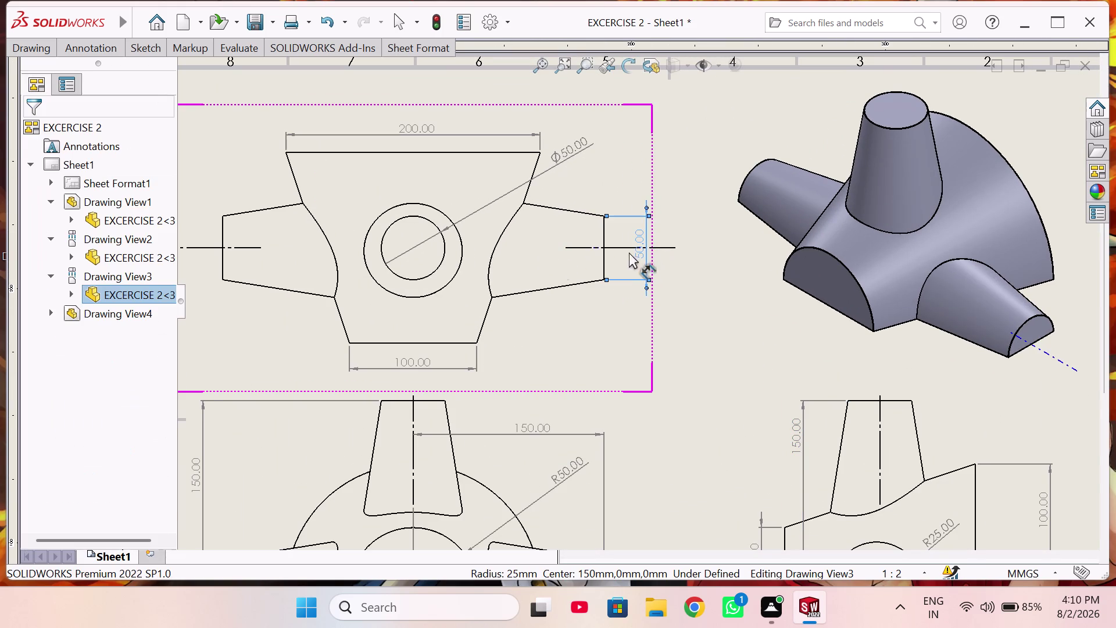
scroll(up, 3)
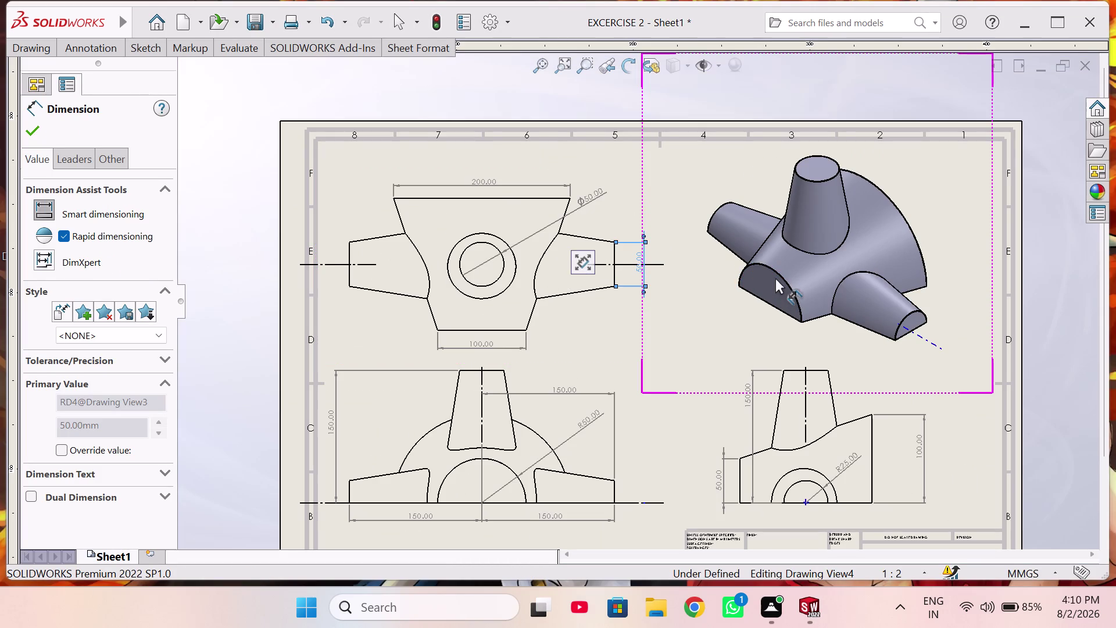
Add TRUE radius callouts: R50 front half-round, R100 quarter arc, R25 on both lugs and boss.
click(777, 273)
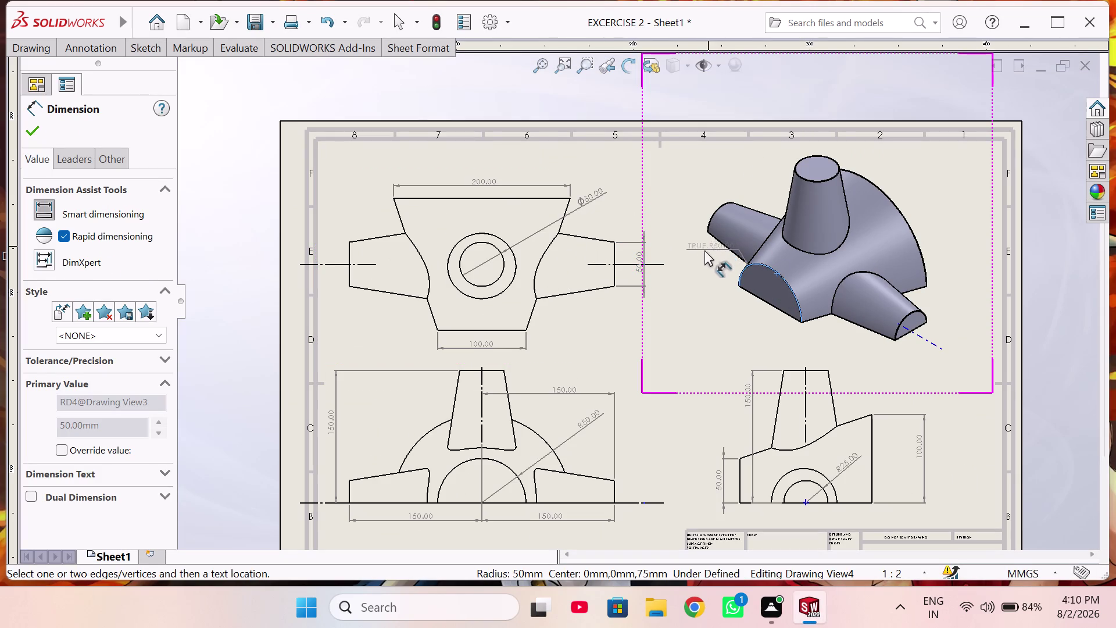
click(698, 258)
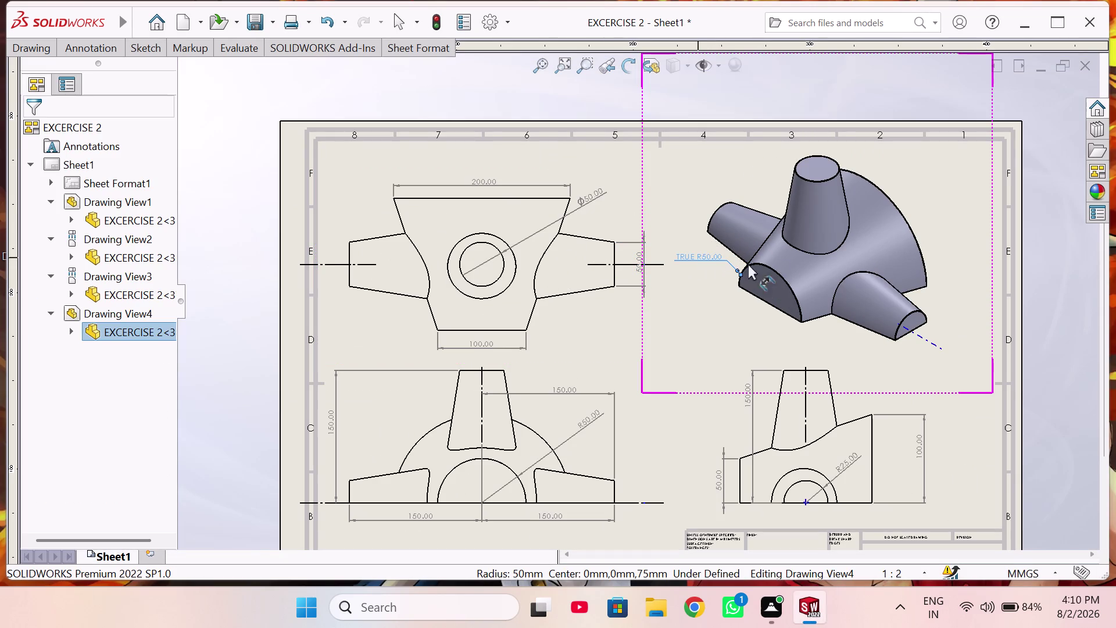
click(921, 312)
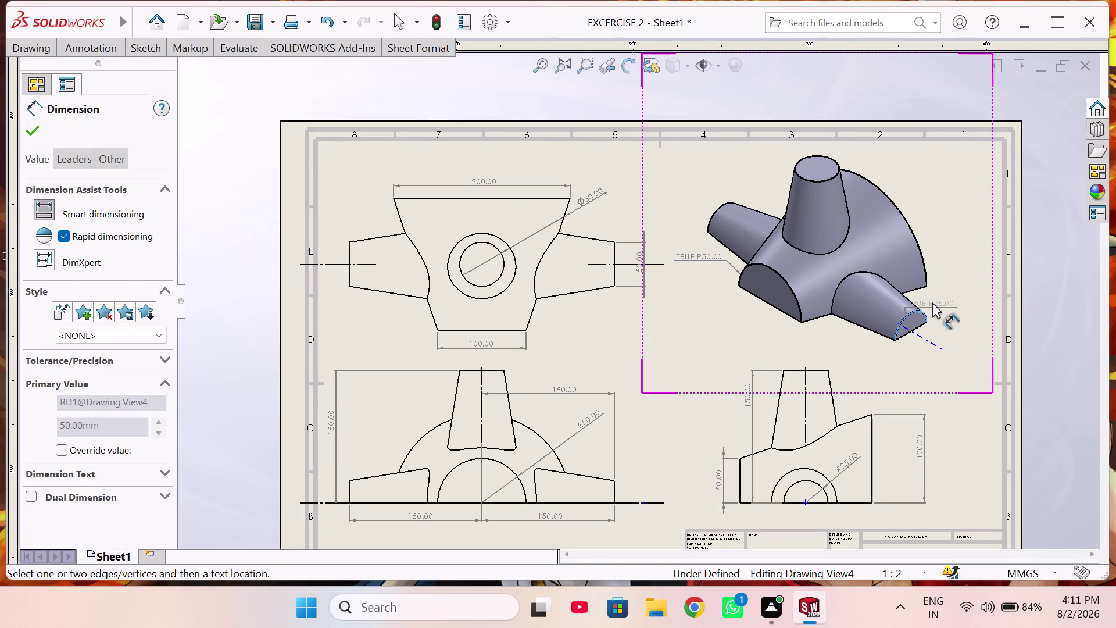
click(948, 299)
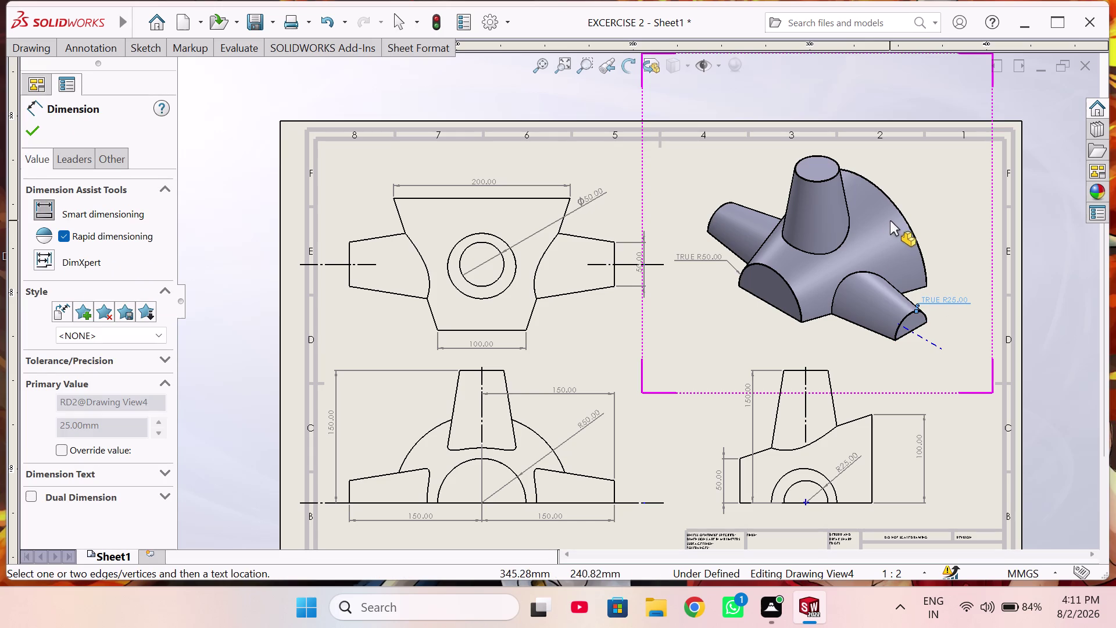
click(902, 215)
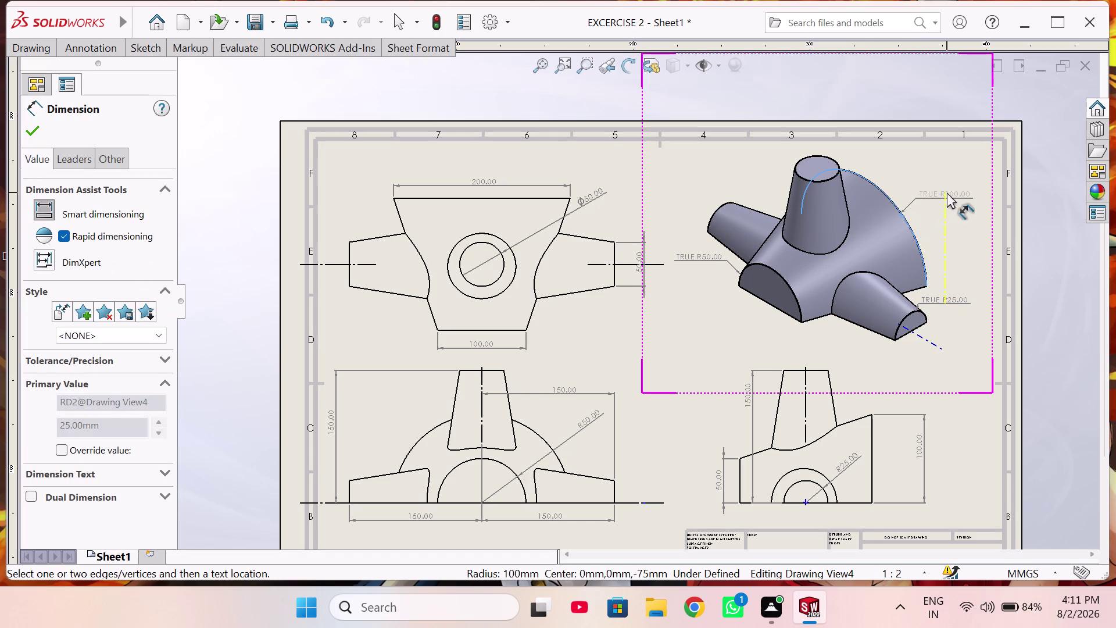
click(945, 192)
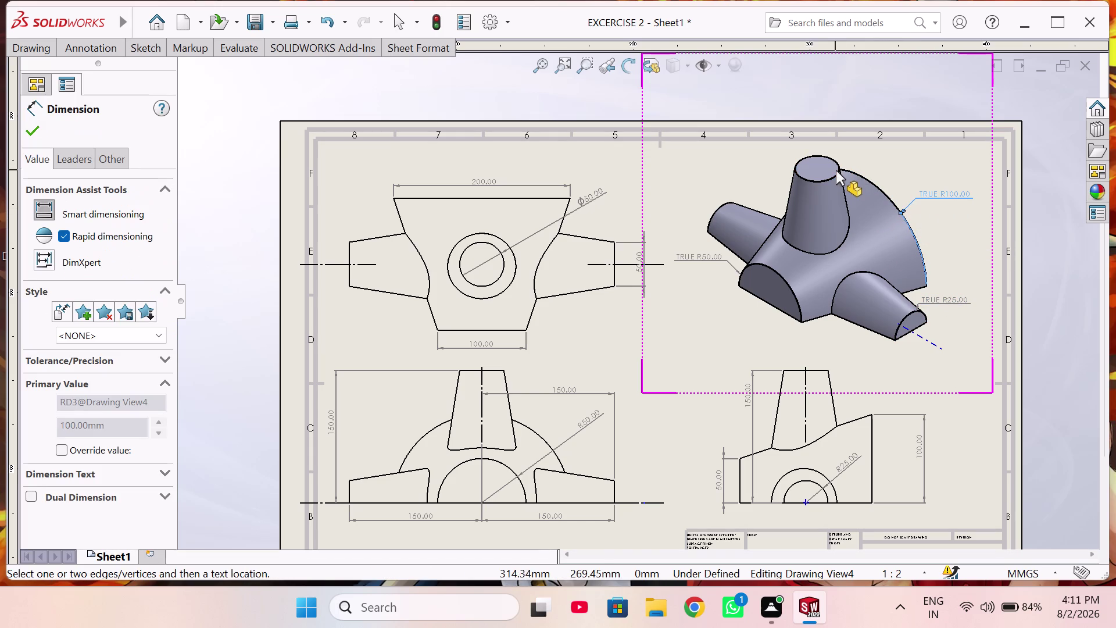
click(837, 172)
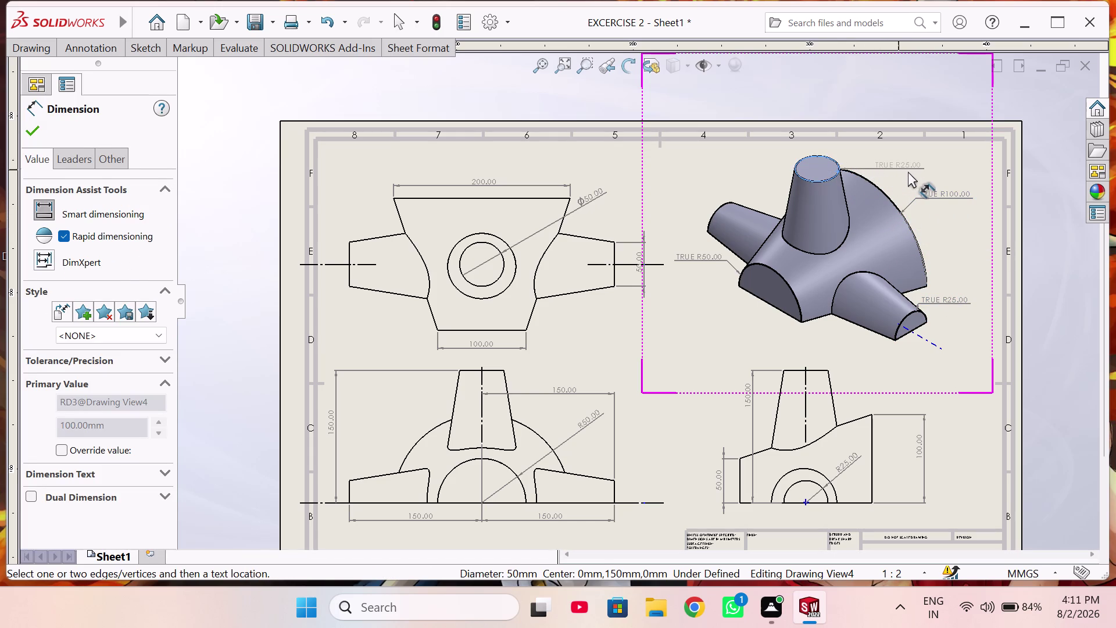
click(909, 171)
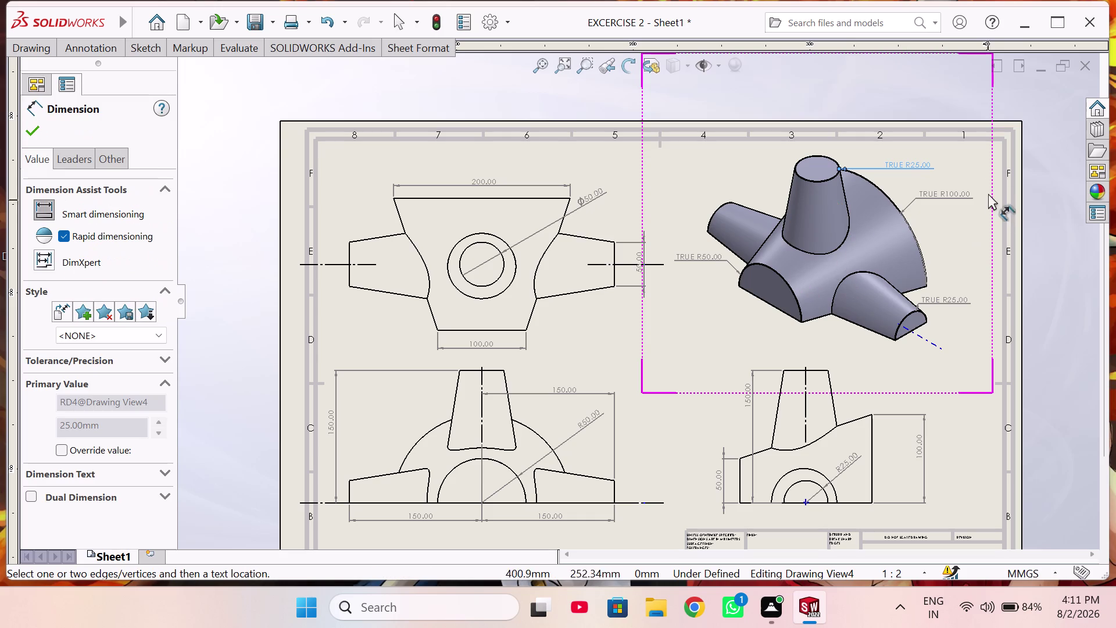
click(716, 211)
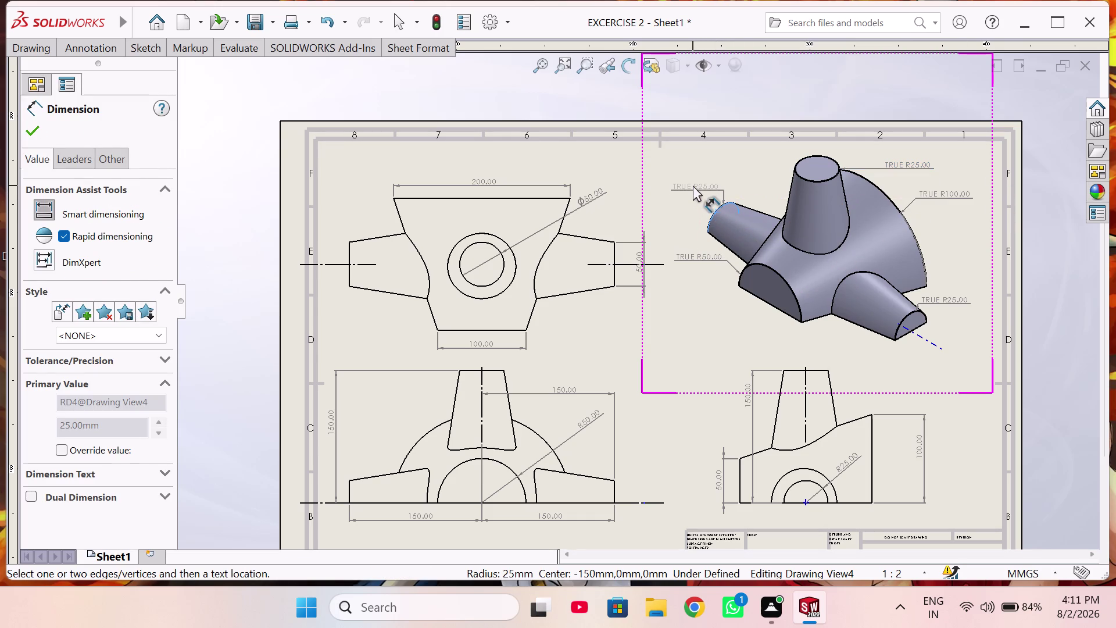
click(693, 186)
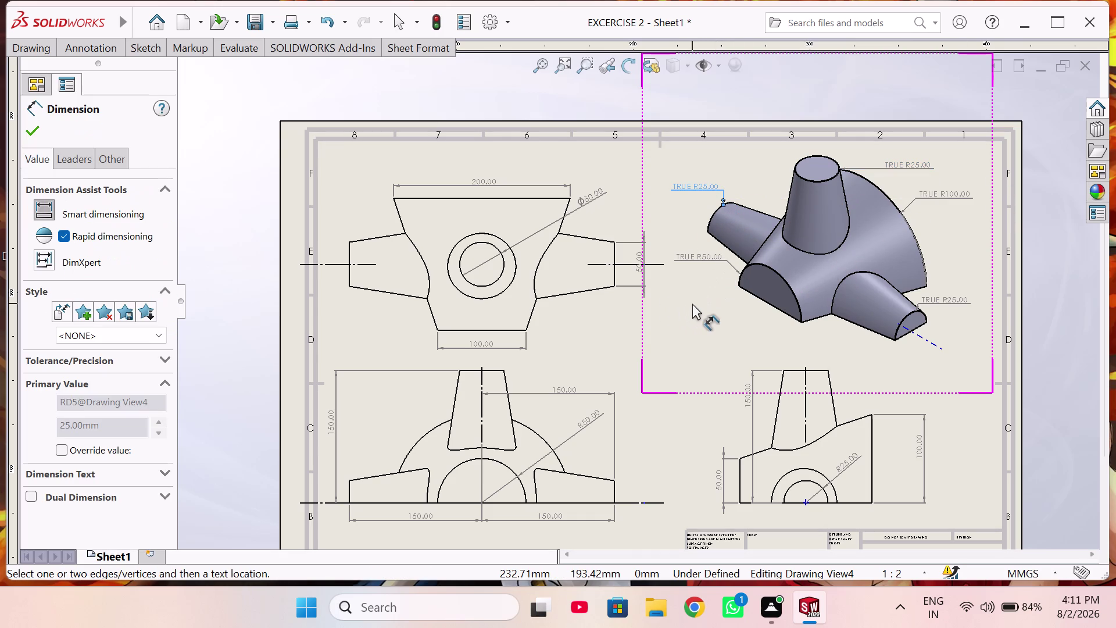
scroll(up, 3)
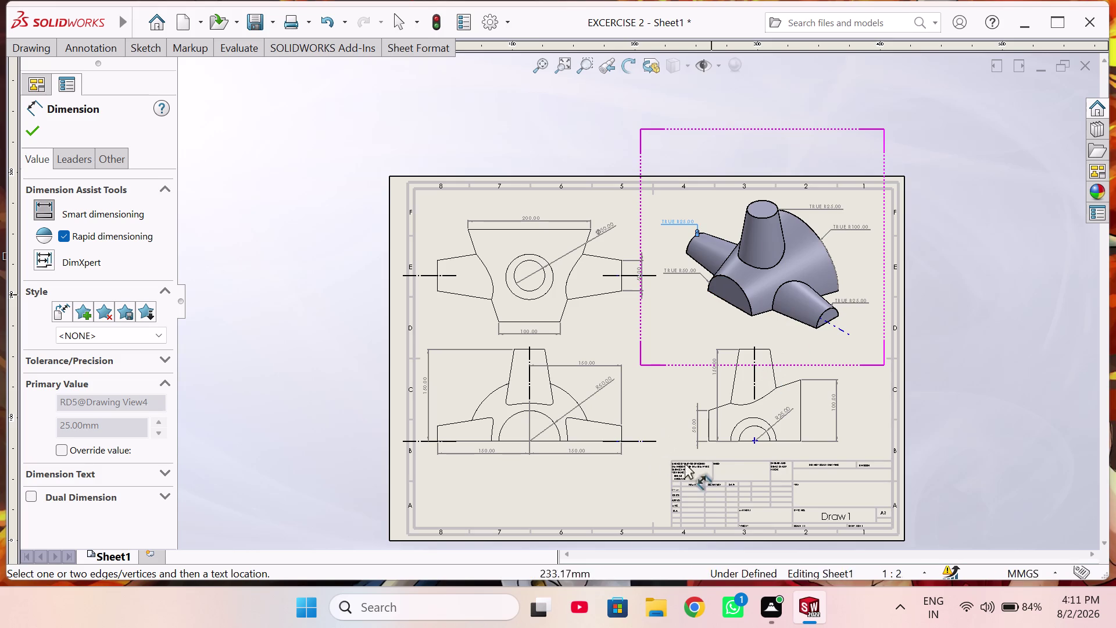